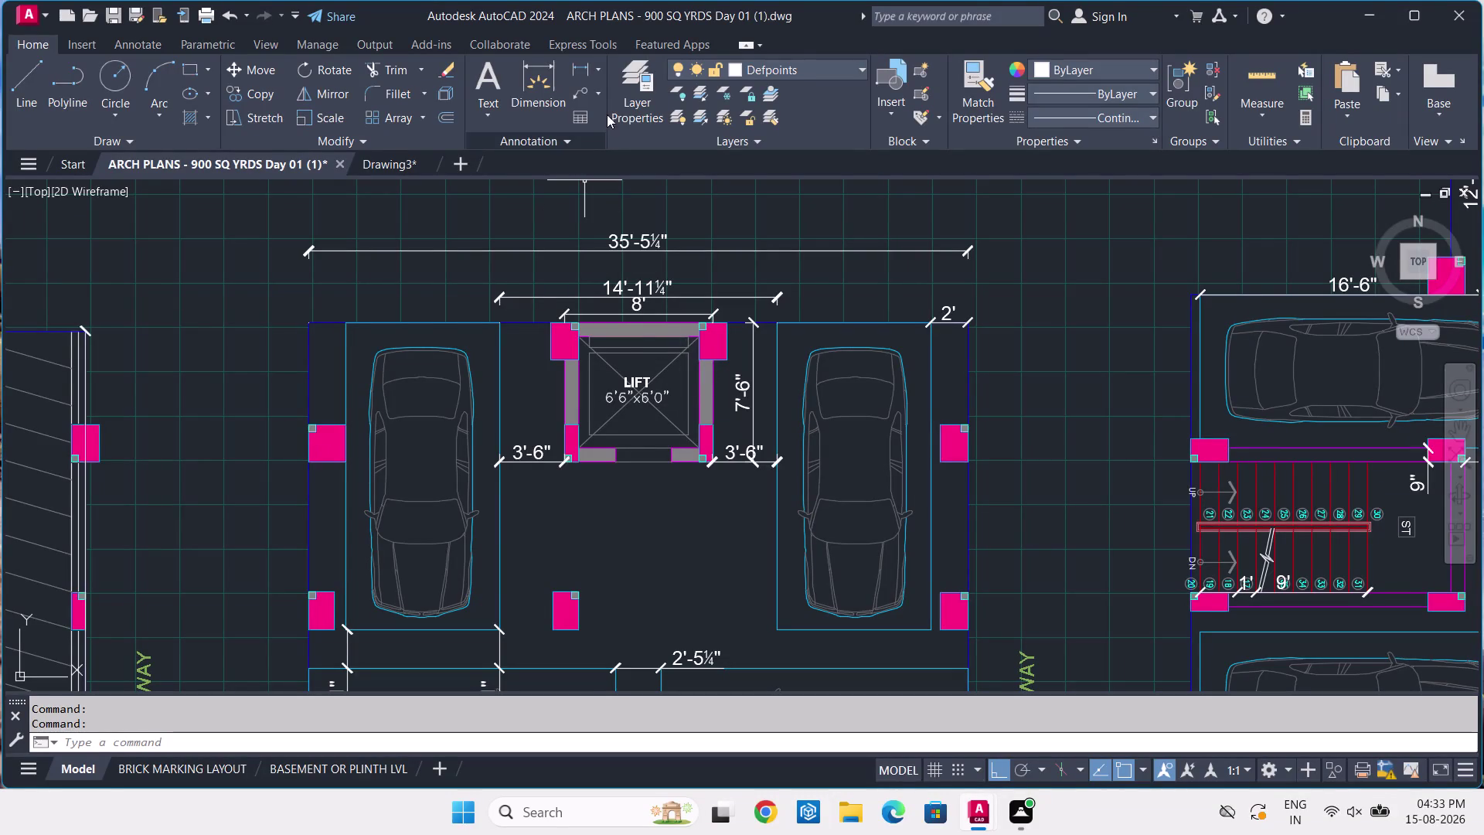
Place a 9-inch dimension below the lift opening gap, then bring up Drawing3.
click(546, 64)
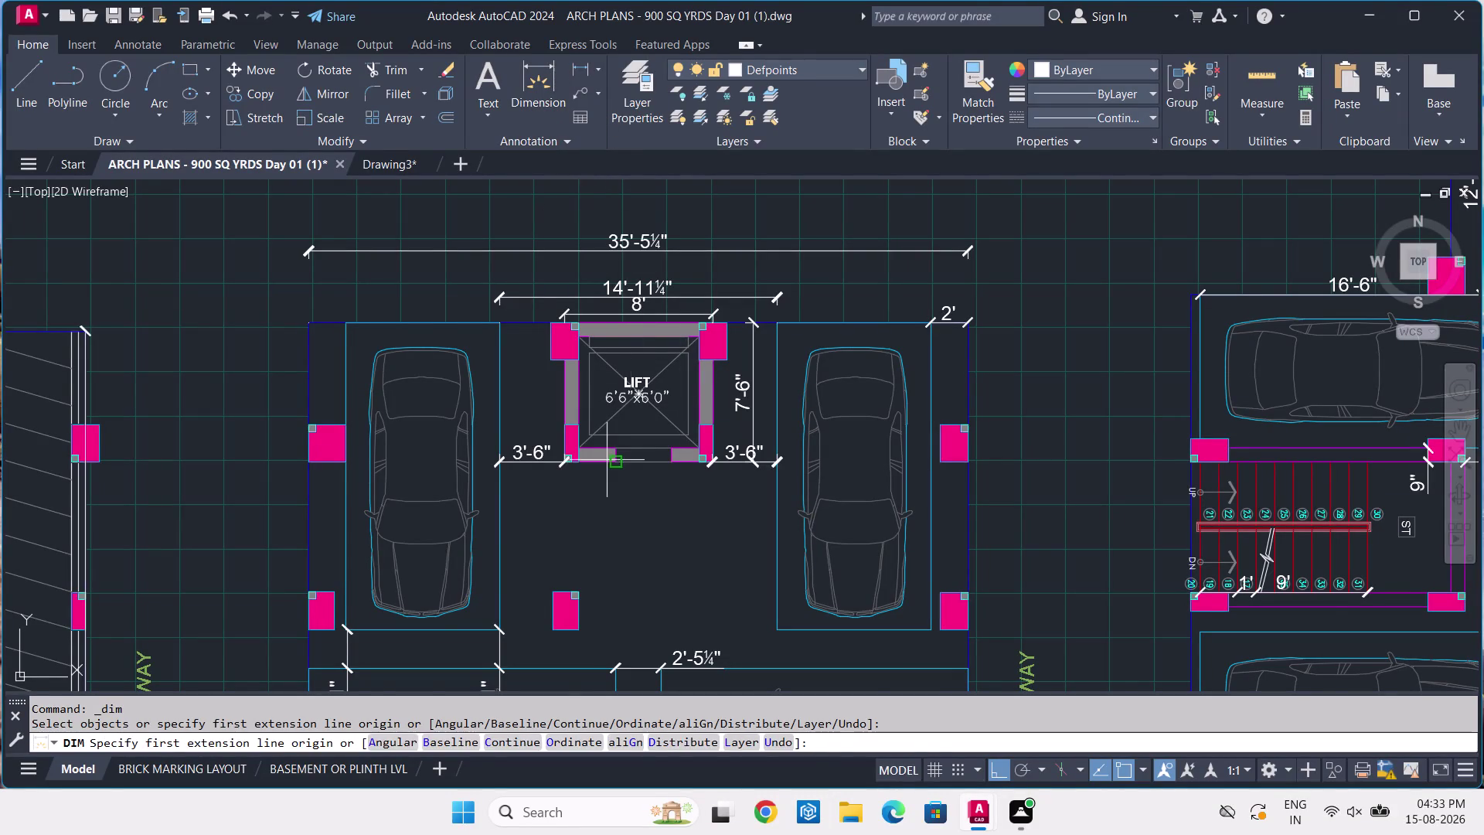
scroll(up, 3)
click(618, 436)
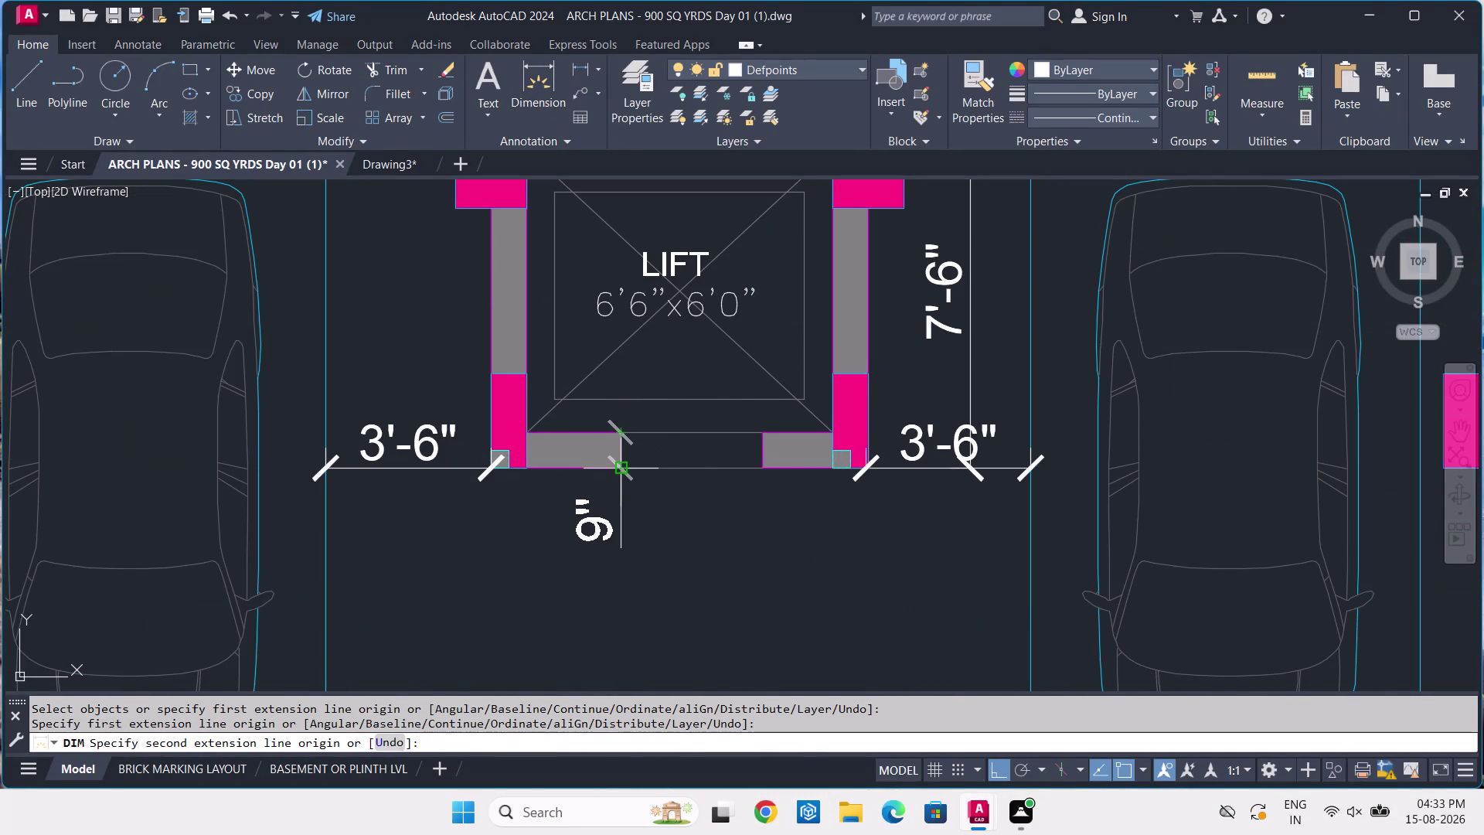
click(624, 473)
click(655, 487)
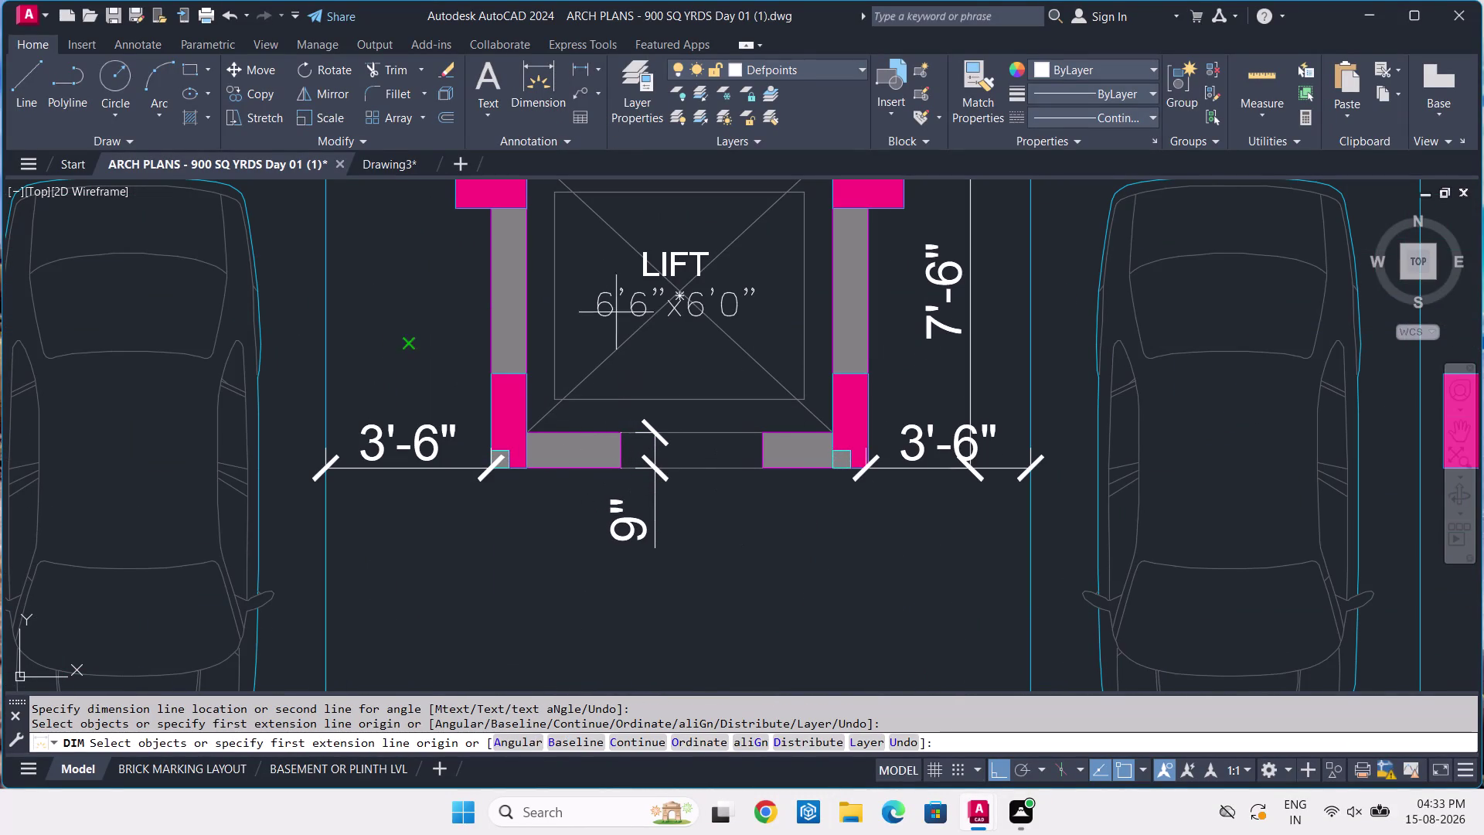
click(362, 169)
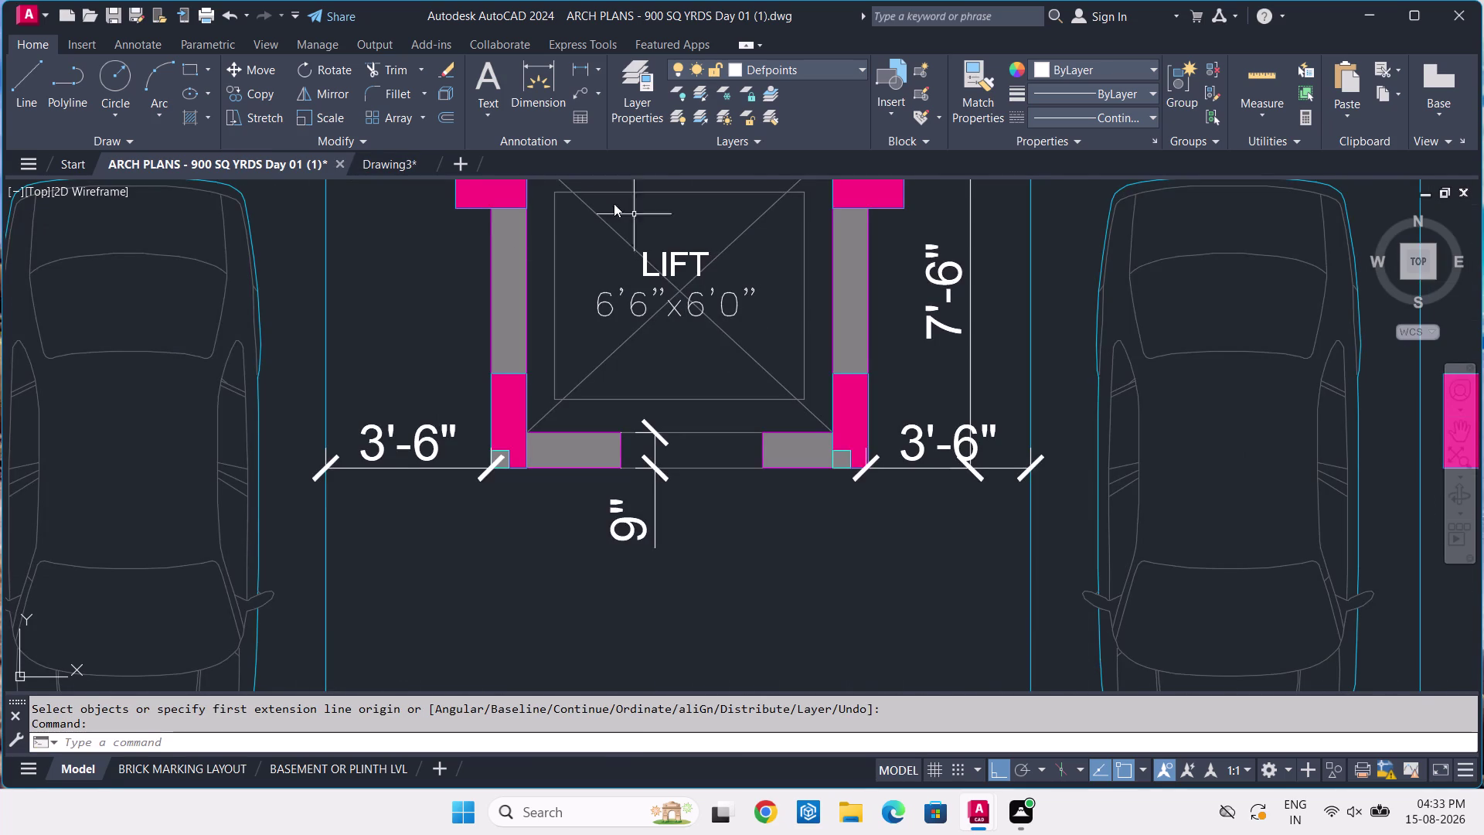
click(388, 169)
scroll(up, 3)
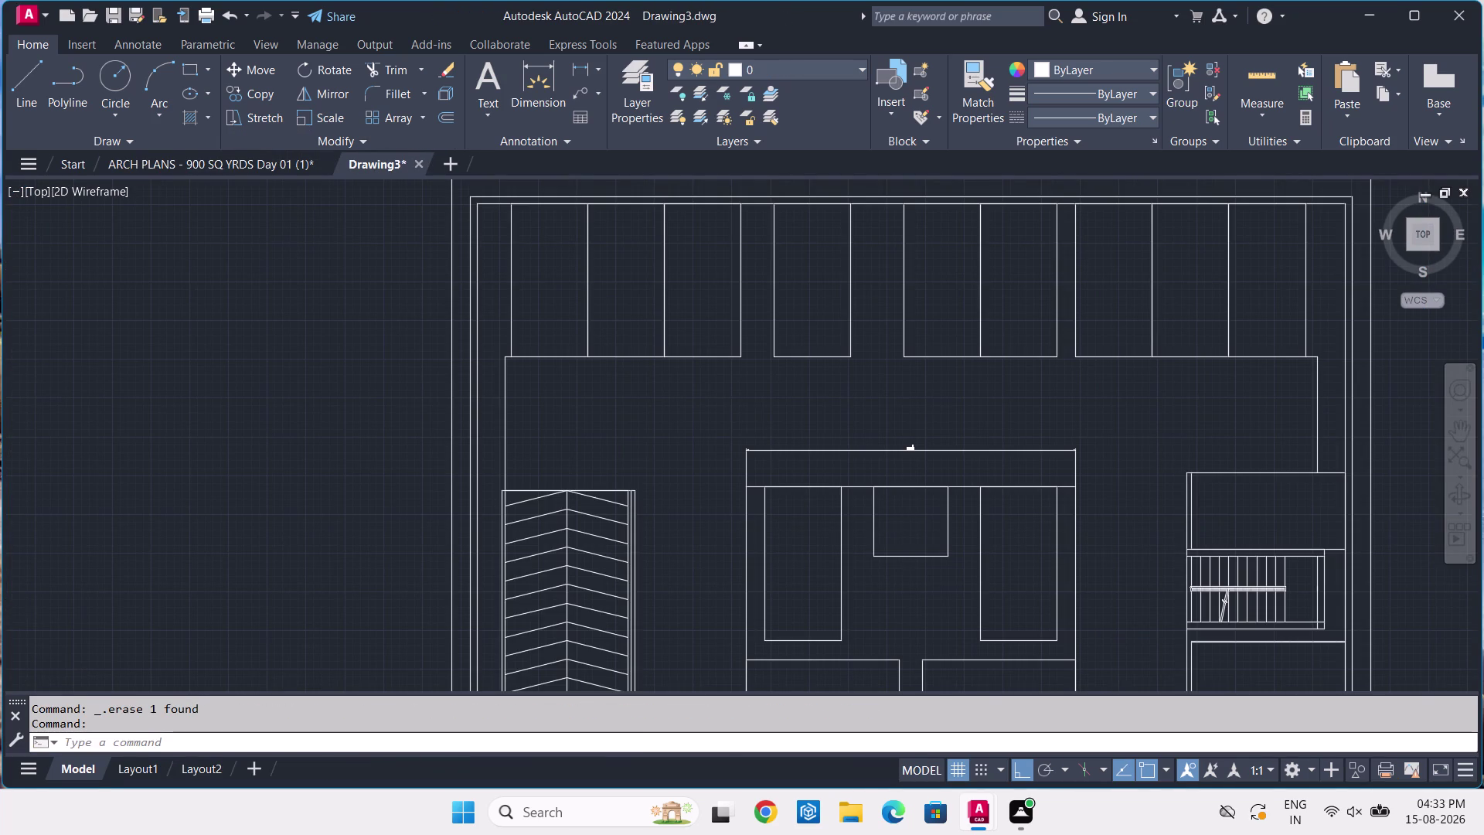
Join the four lift outline lines into a single polyline.
click(909, 524)
click(839, 599)
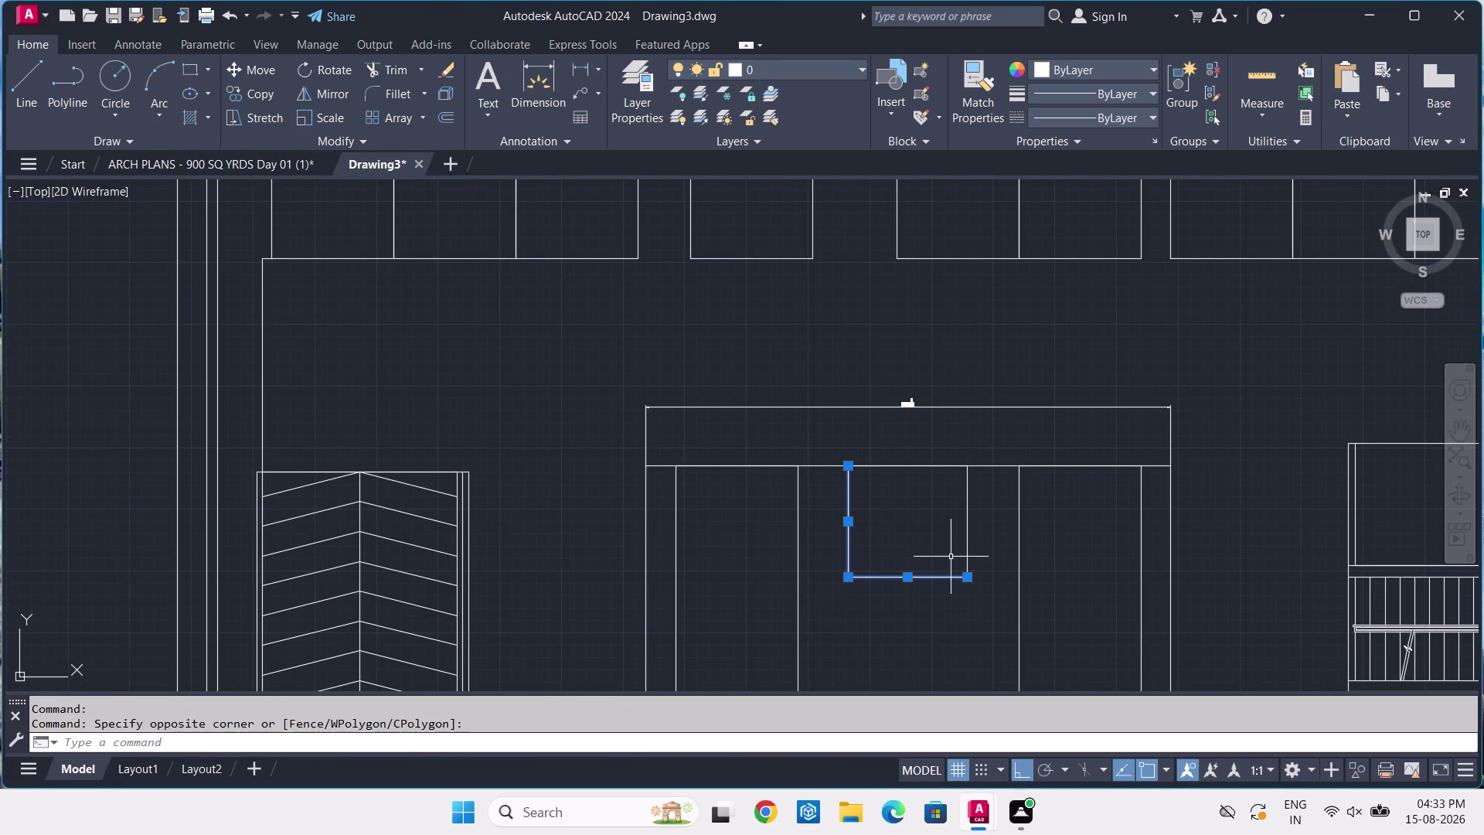
click(980, 534)
click(956, 541)
click(944, 467)
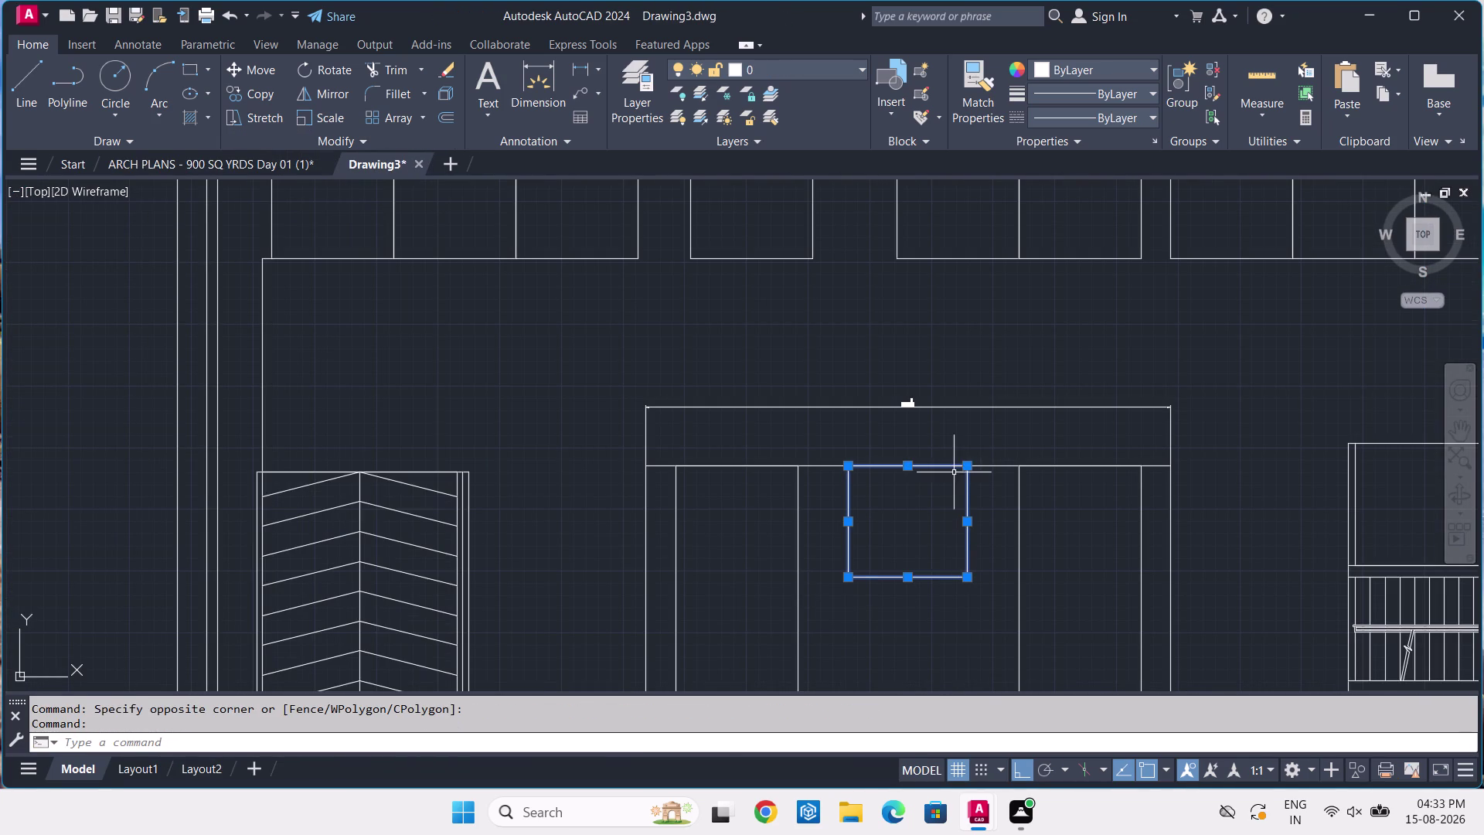
text(J)
key(space)
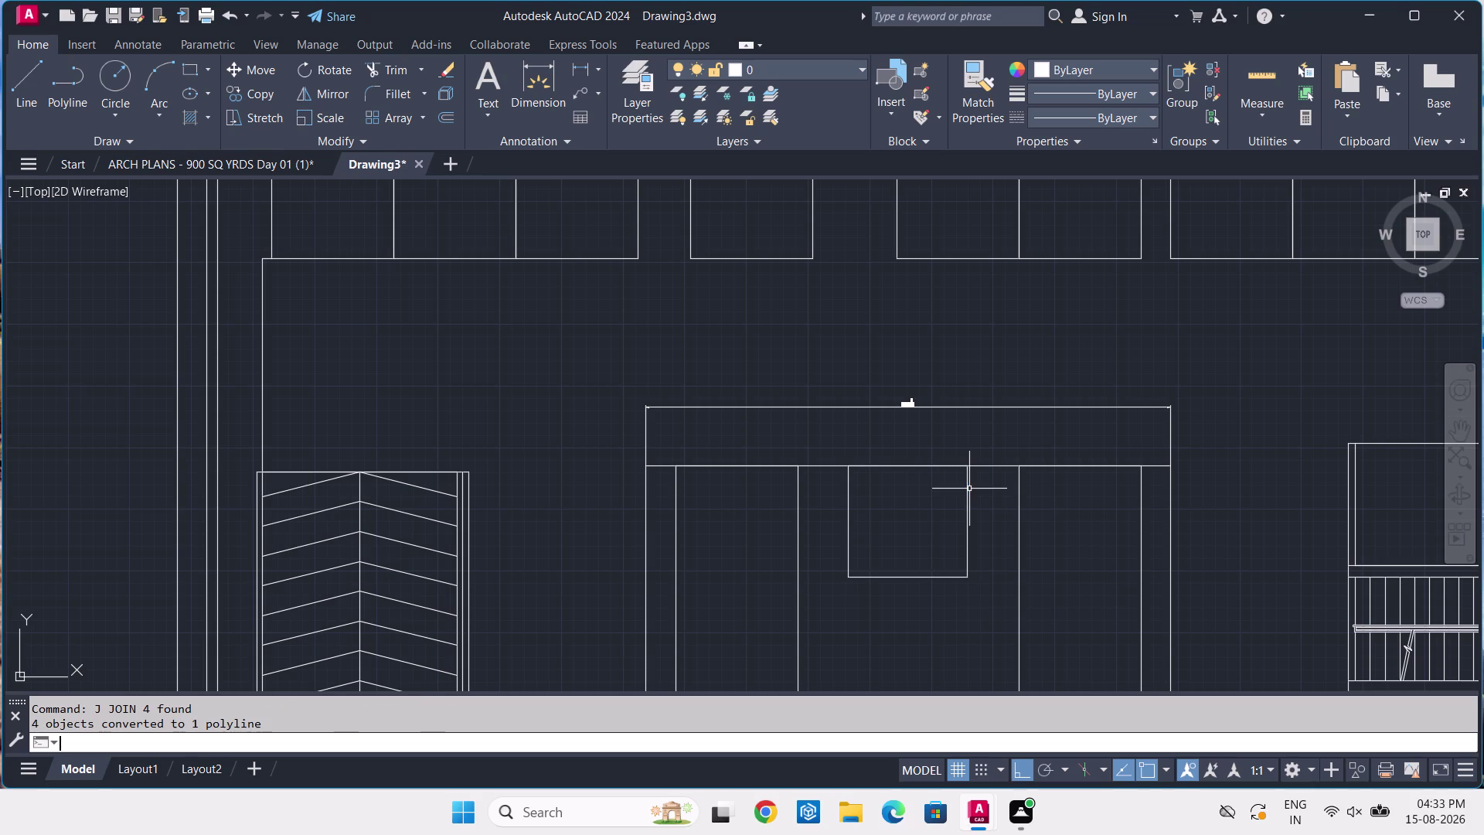
Offset the lift polyline 9 inches inward to form the wall thickness.
click(990, 515)
click(922, 530)
text(O)
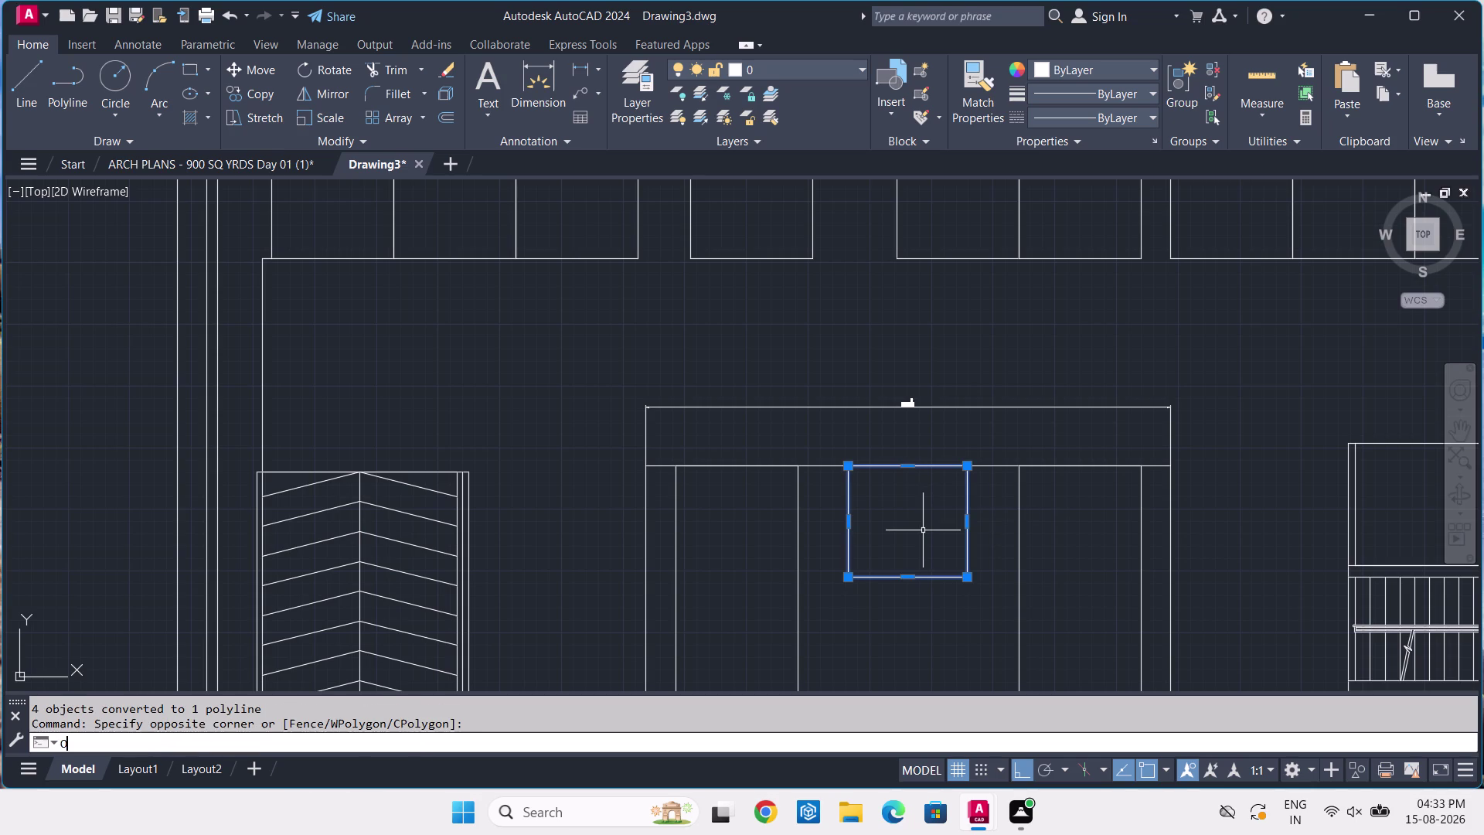
key(space)
key(9)
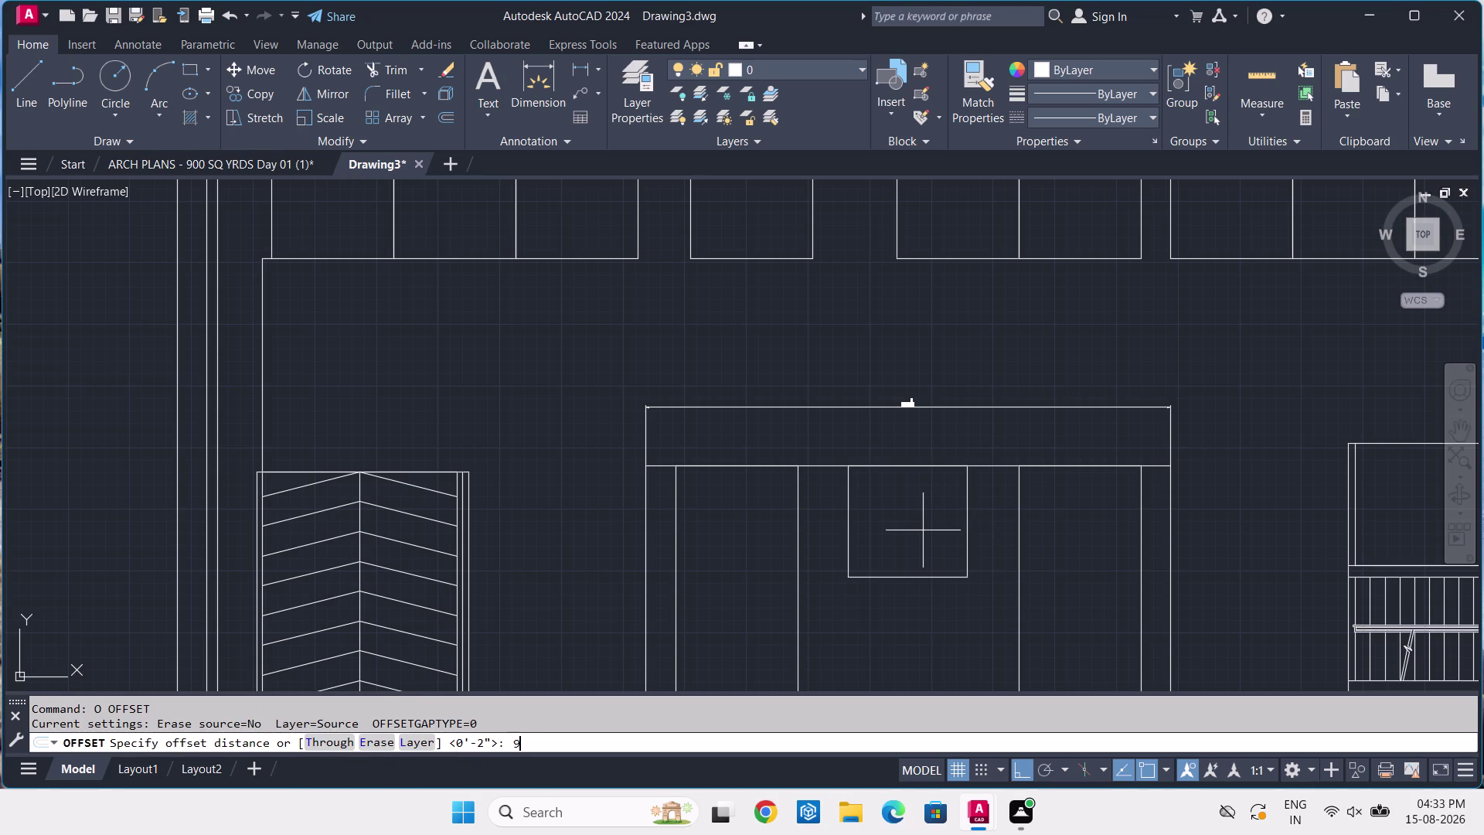
key(Return)
click(922, 531)
key(Return)
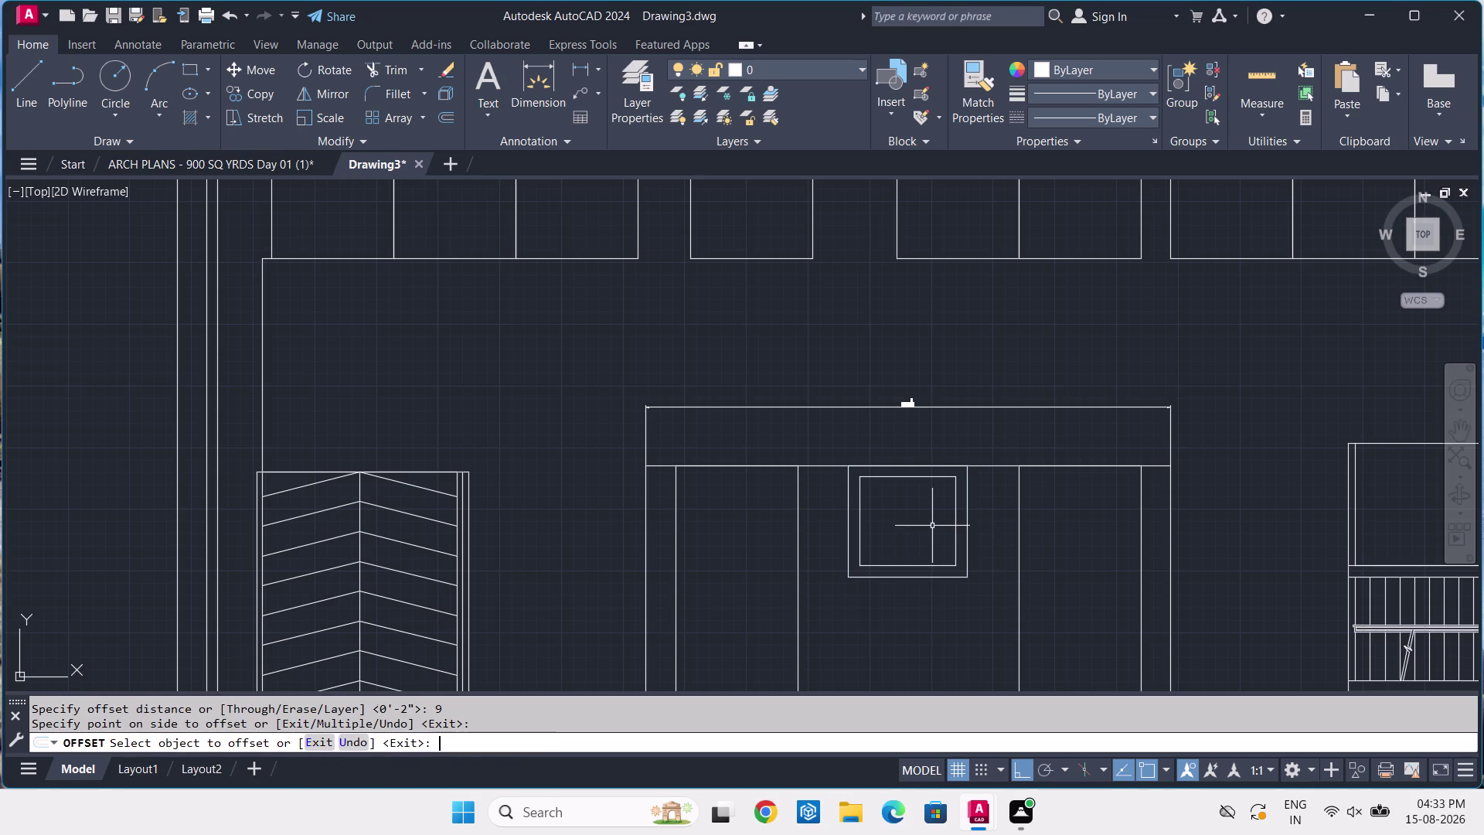
Check the ARCH PLANS drawing for reference and return to Drawing3.
click(289, 162)
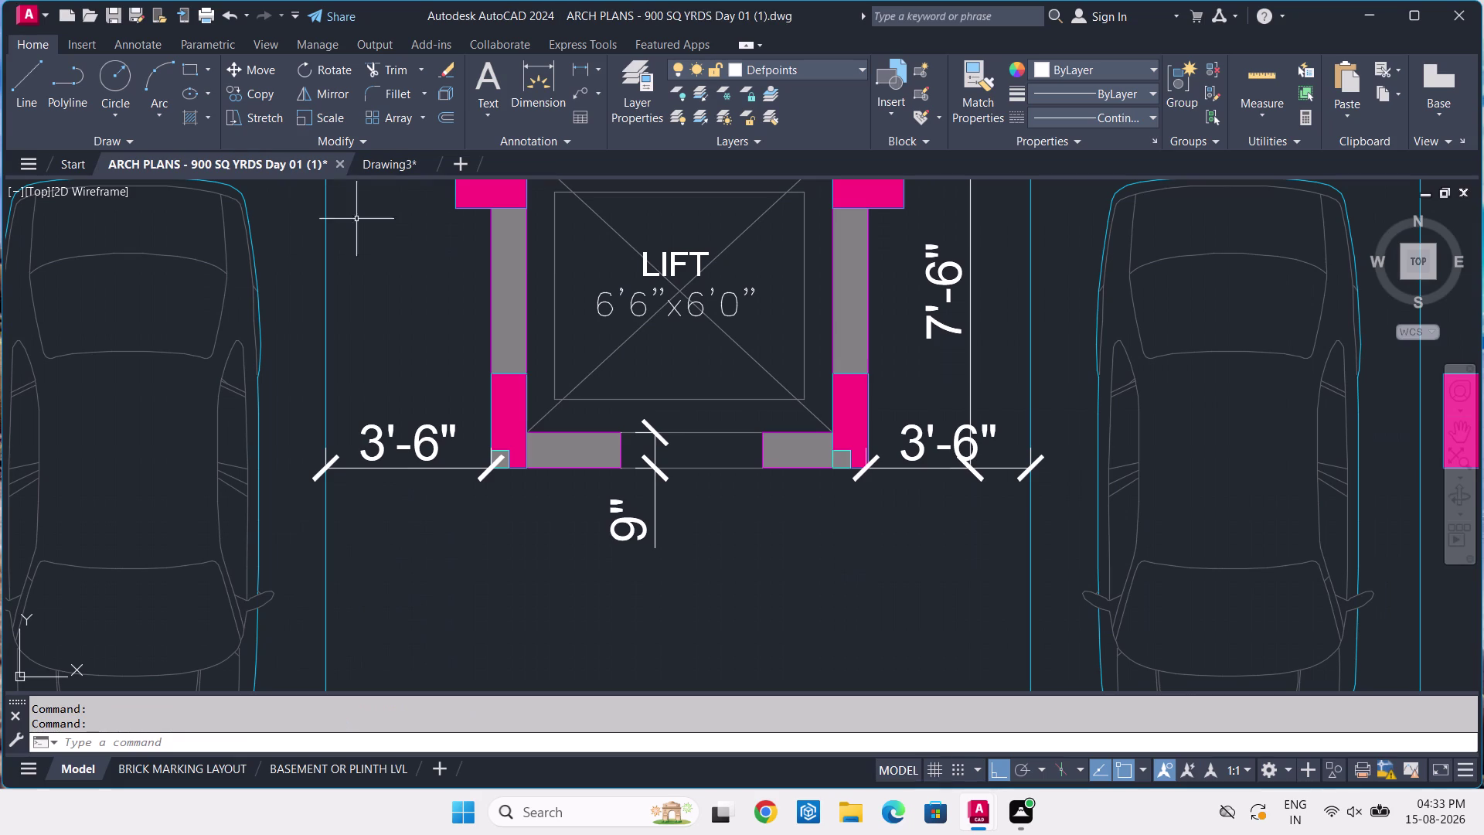
scroll(down, 3)
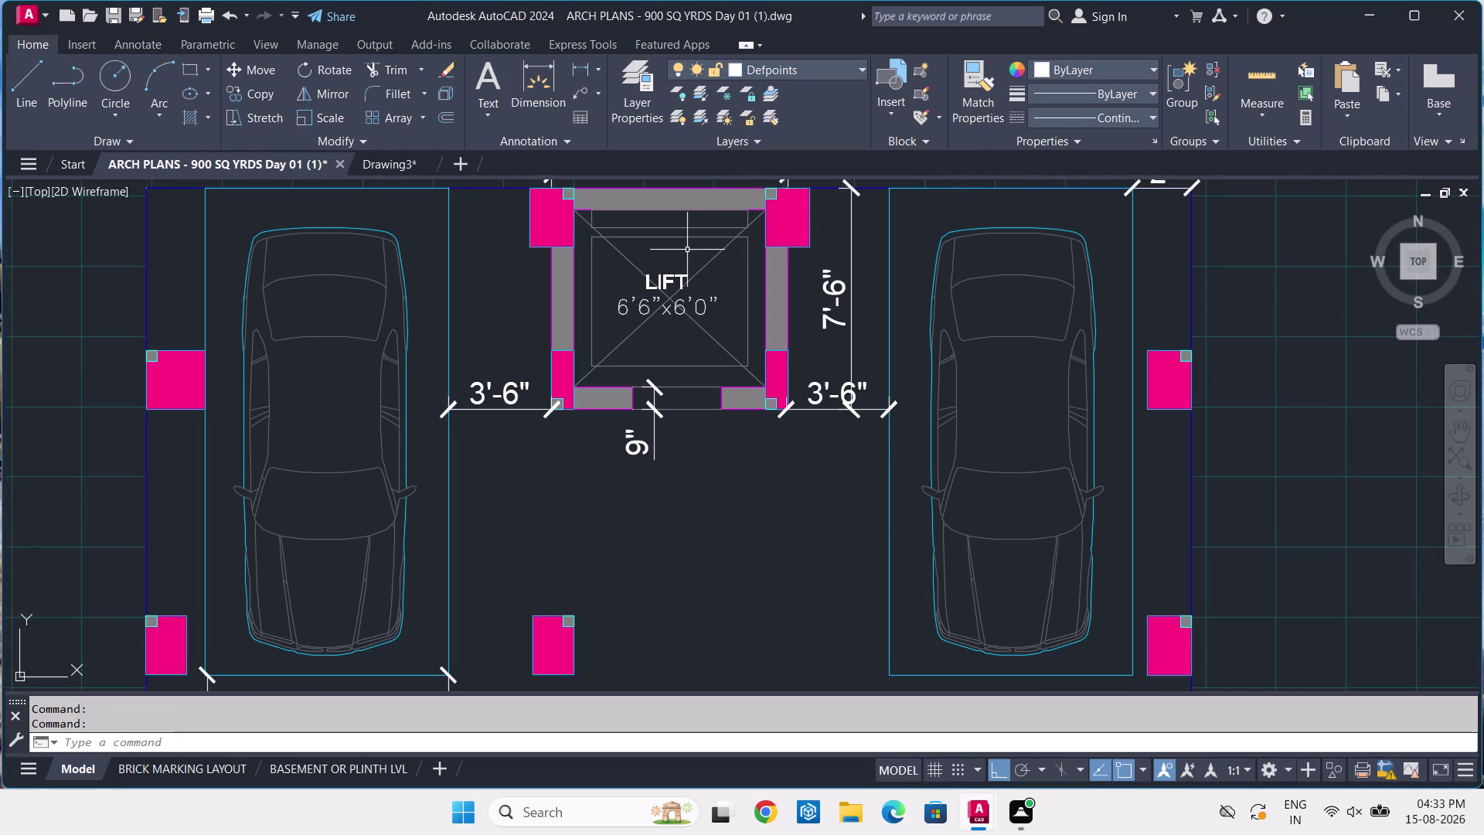
click(394, 159)
text(L)
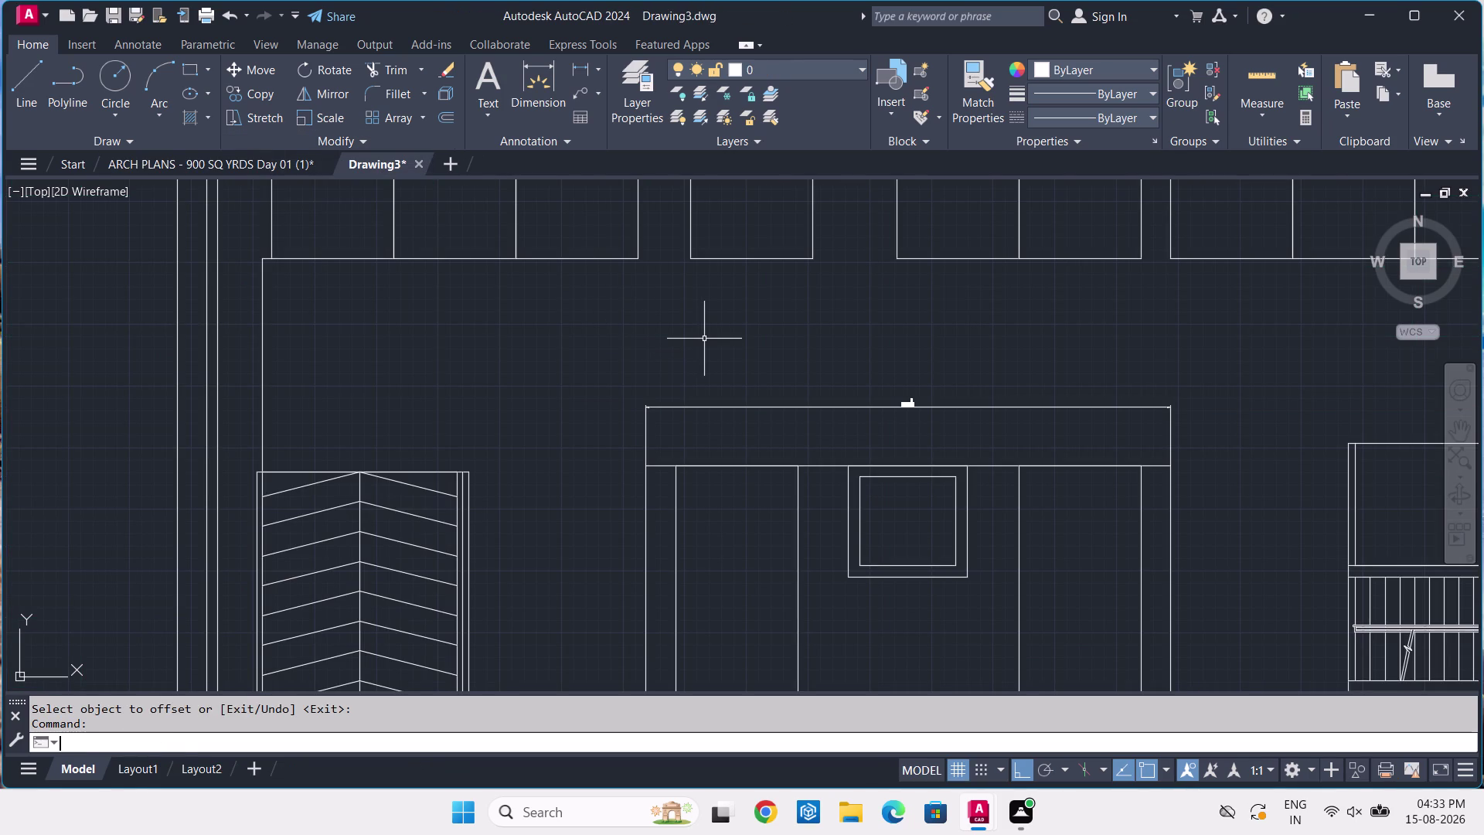
Draw two crossing corner-to-corner diagonals in the inner lift square, then return to ARCH PLANS.
key(space)
scroll(up, 3)
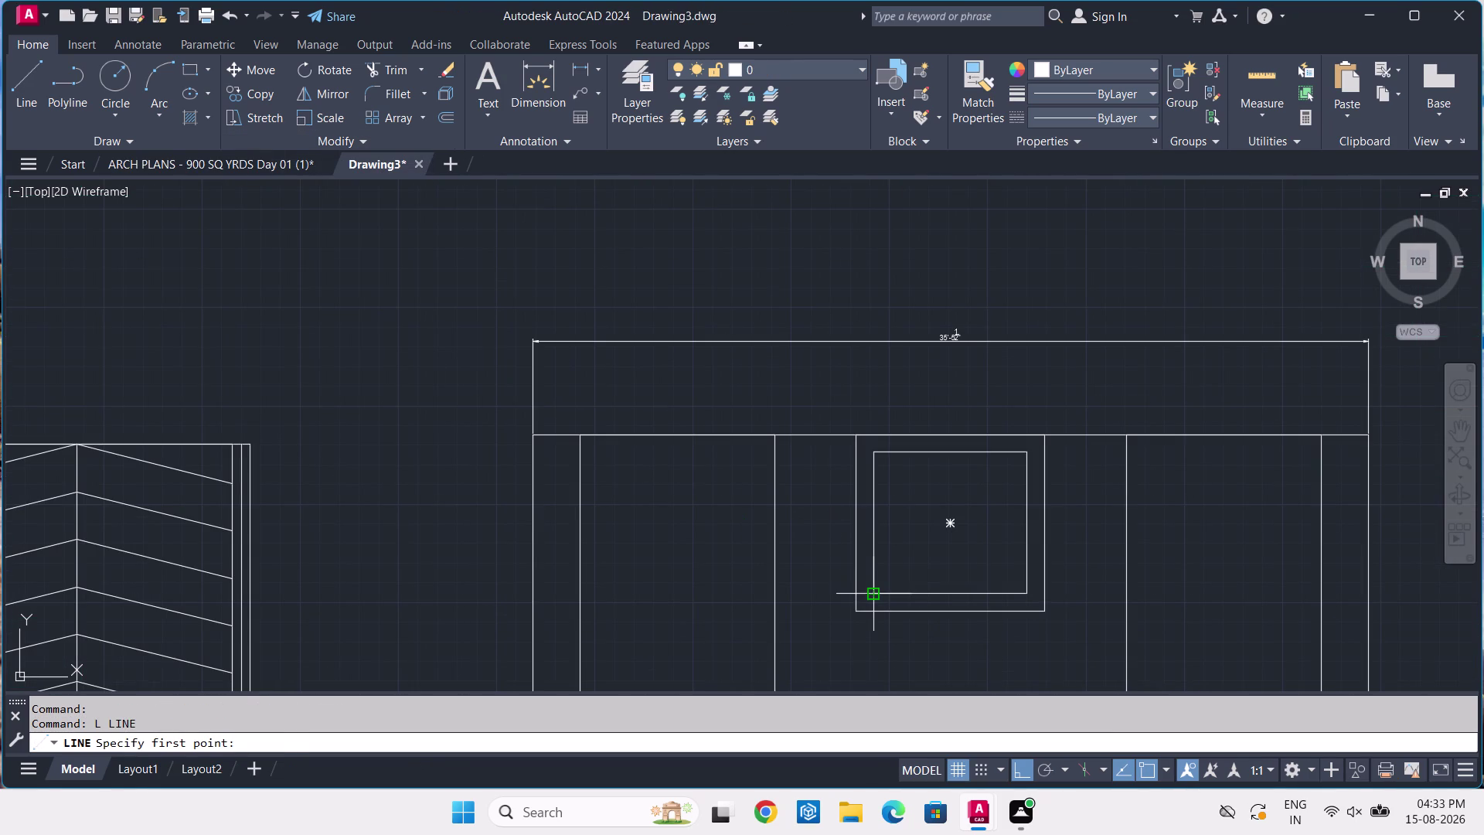
click(873, 594)
click(1026, 453)
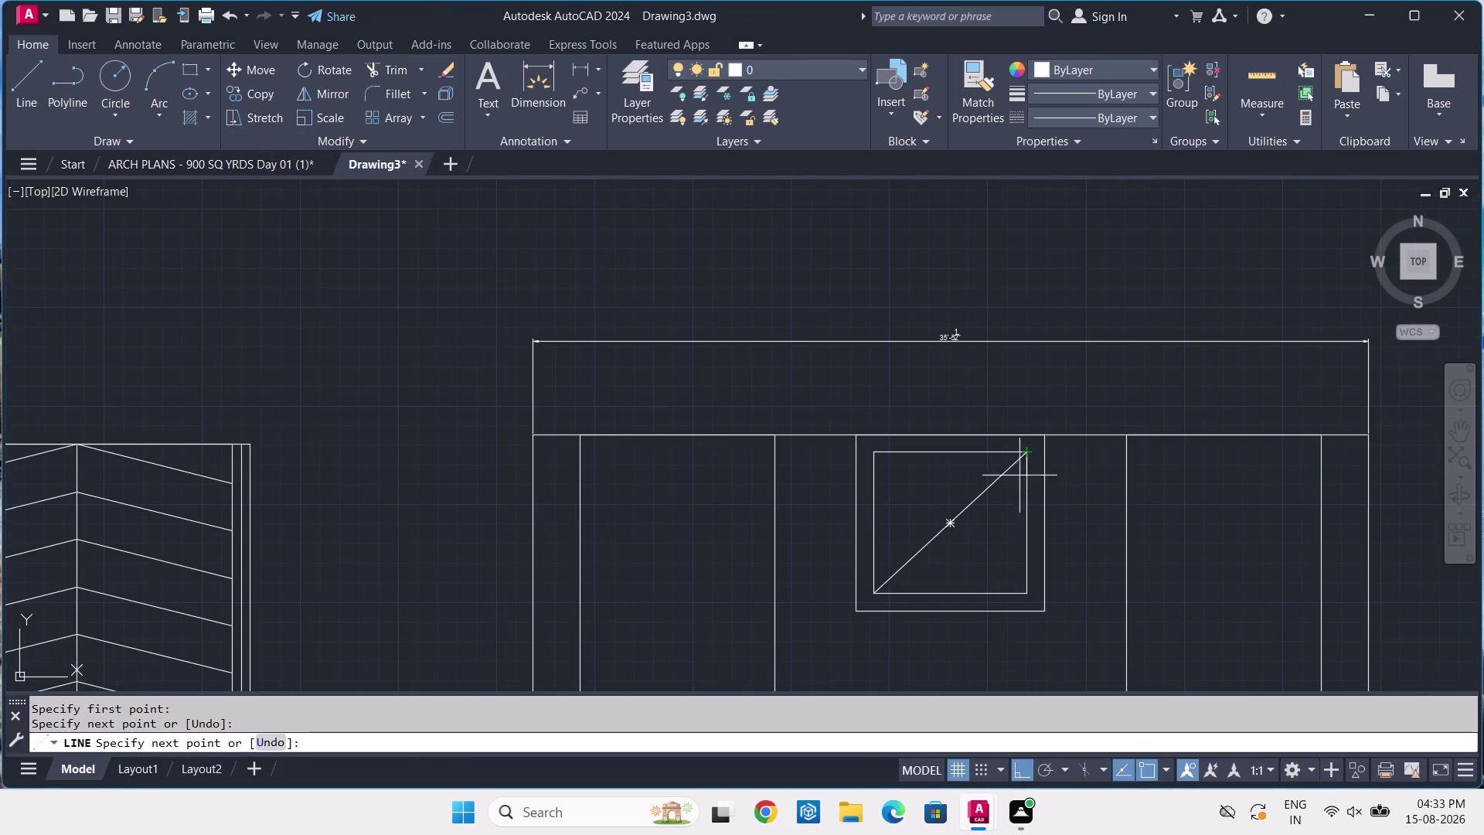
key(space)
key(space)
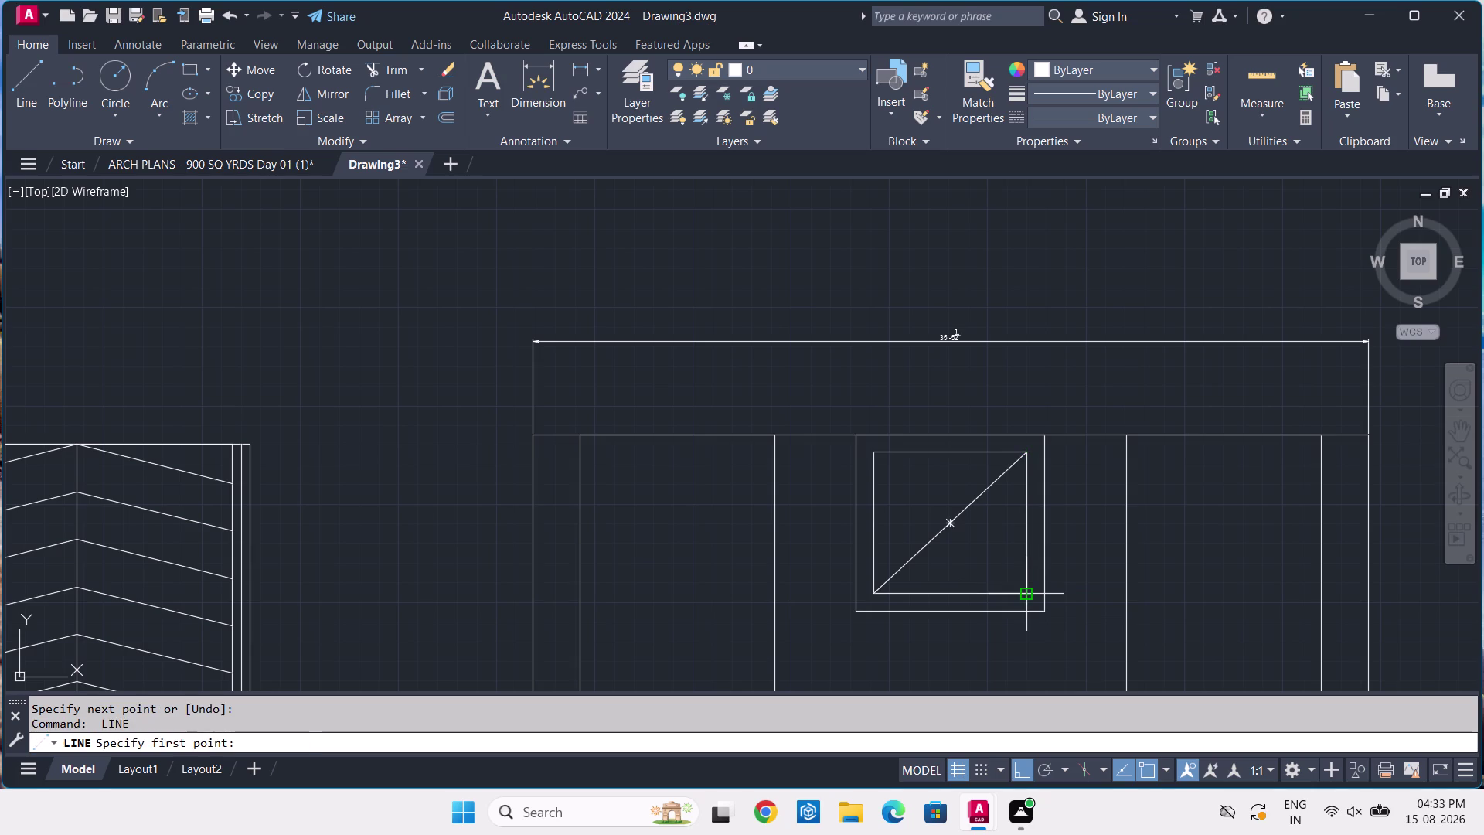
click(1021, 595)
click(878, 451)
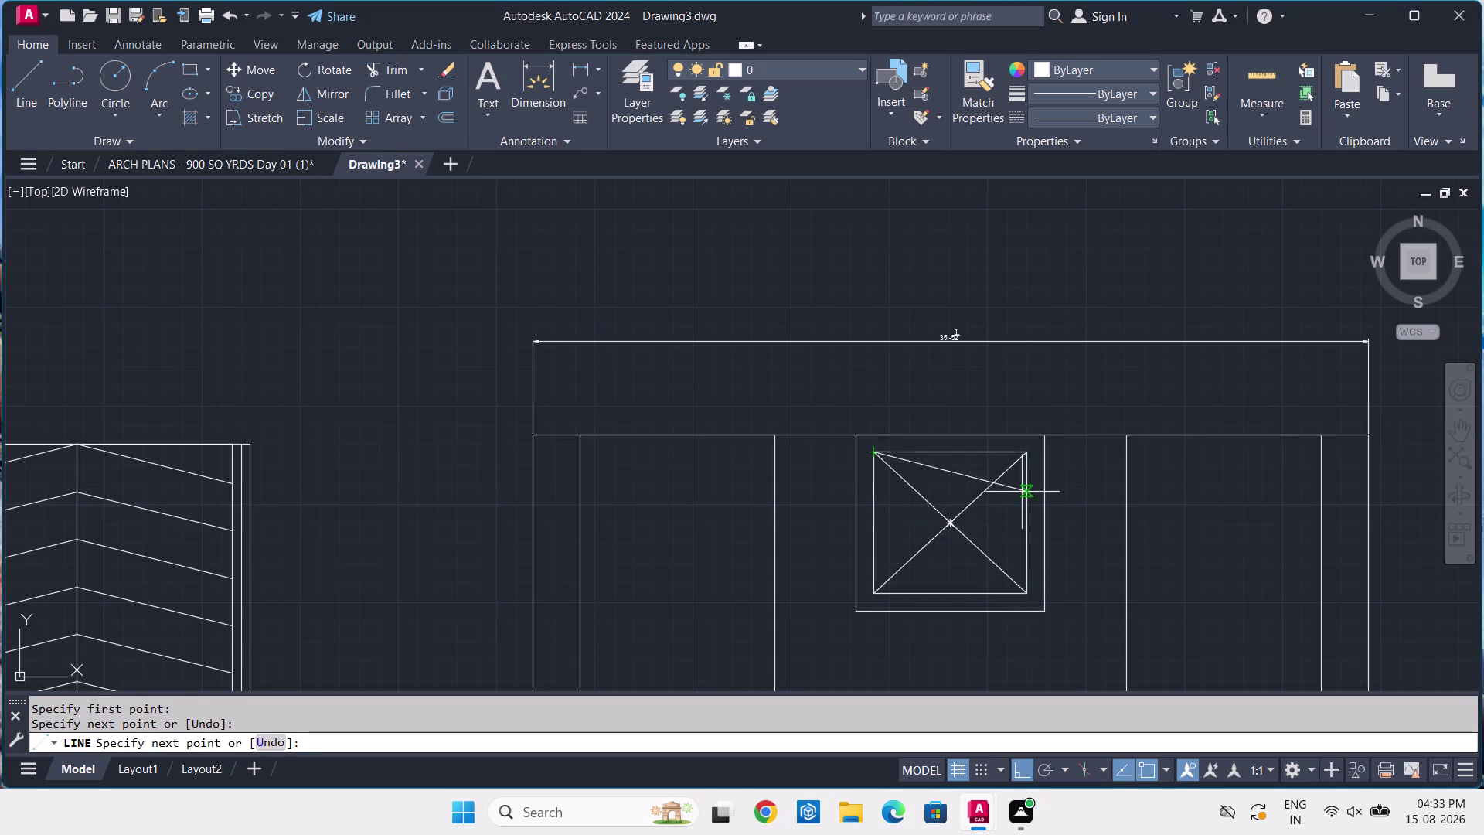
key(space)
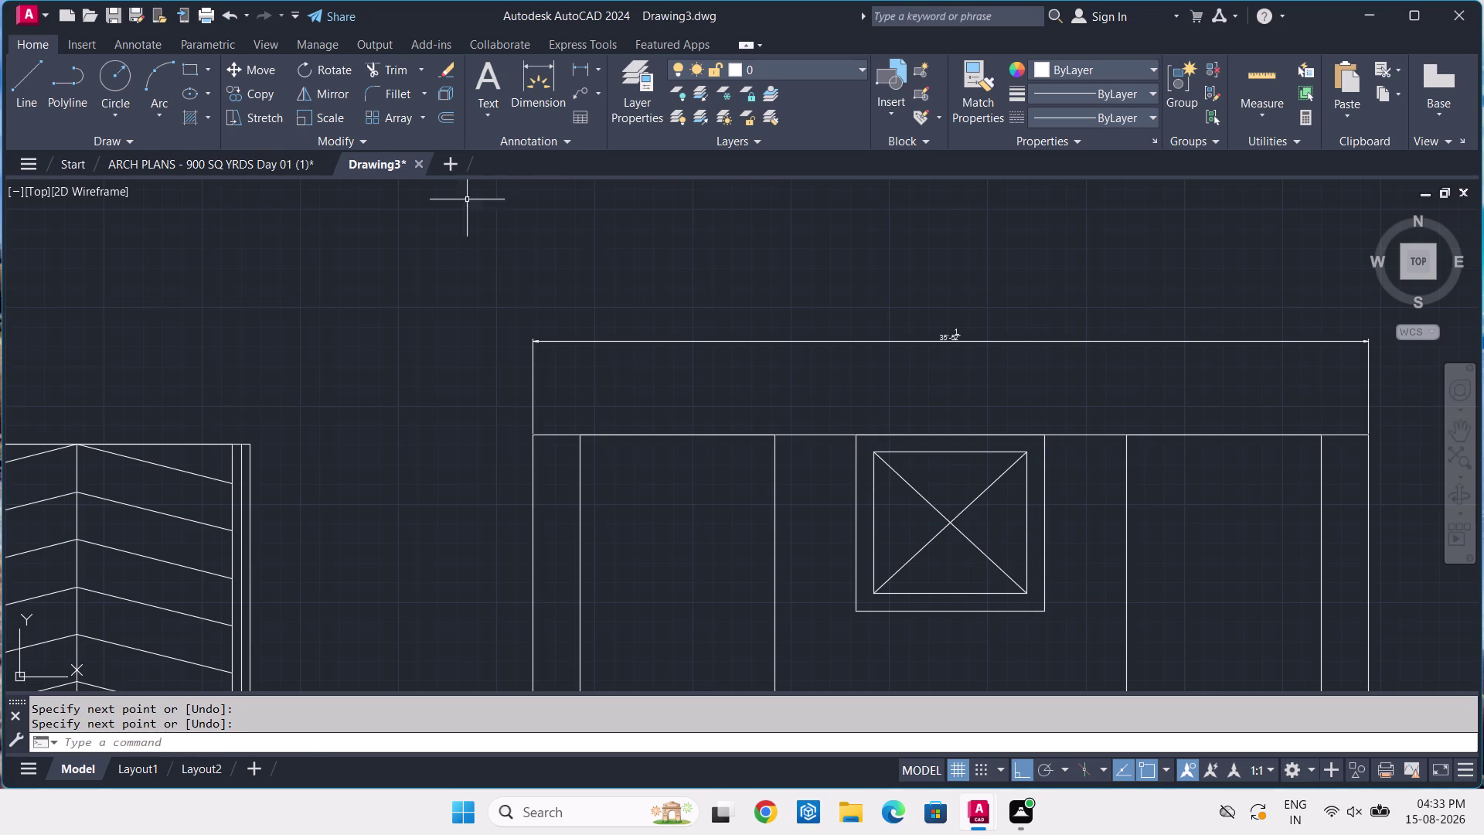
click(221, 157)
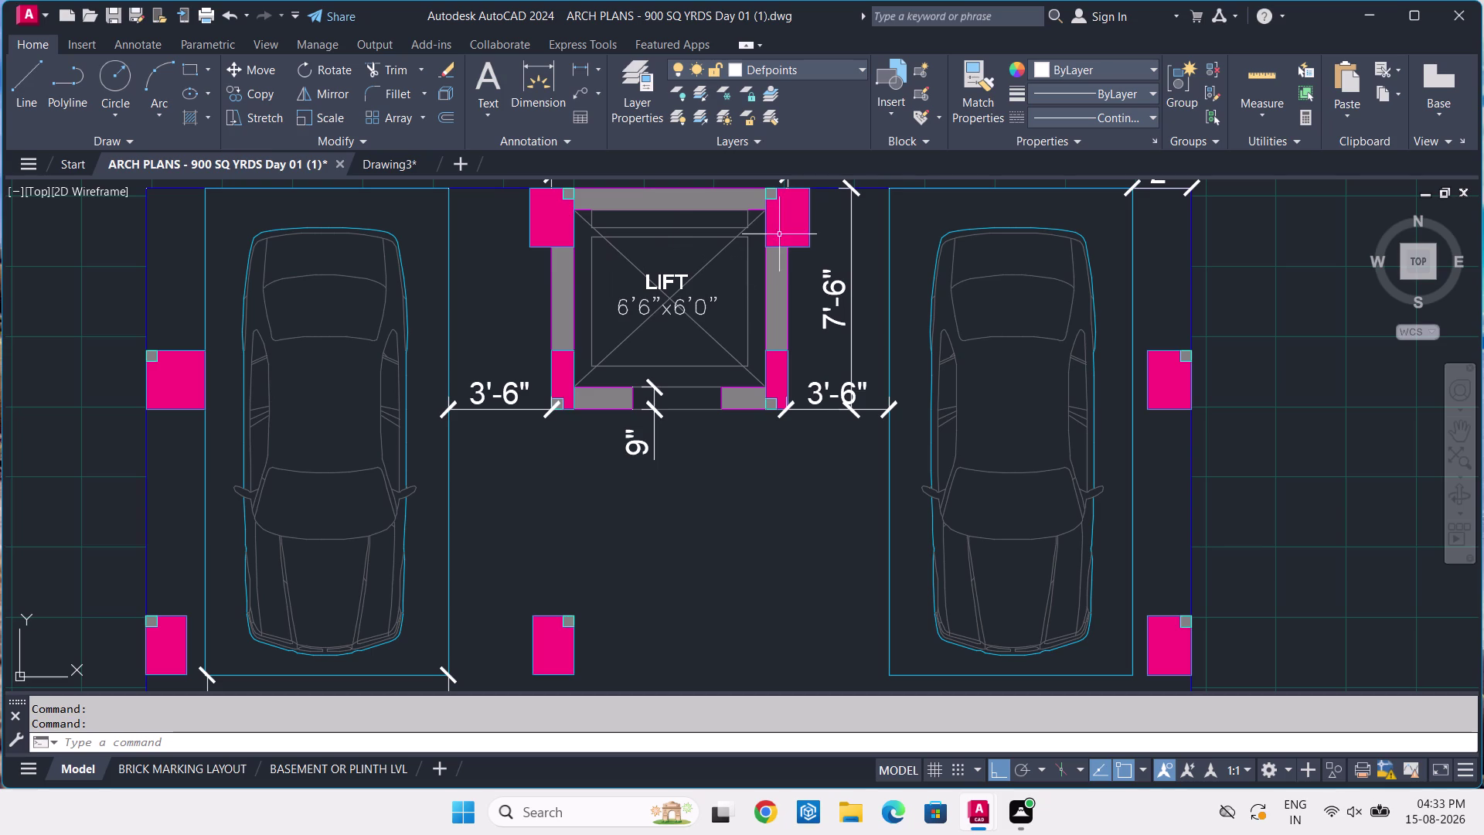
Dimension the 7¼-inch gap at the top of the lift shaft.
scroll(up, 3)
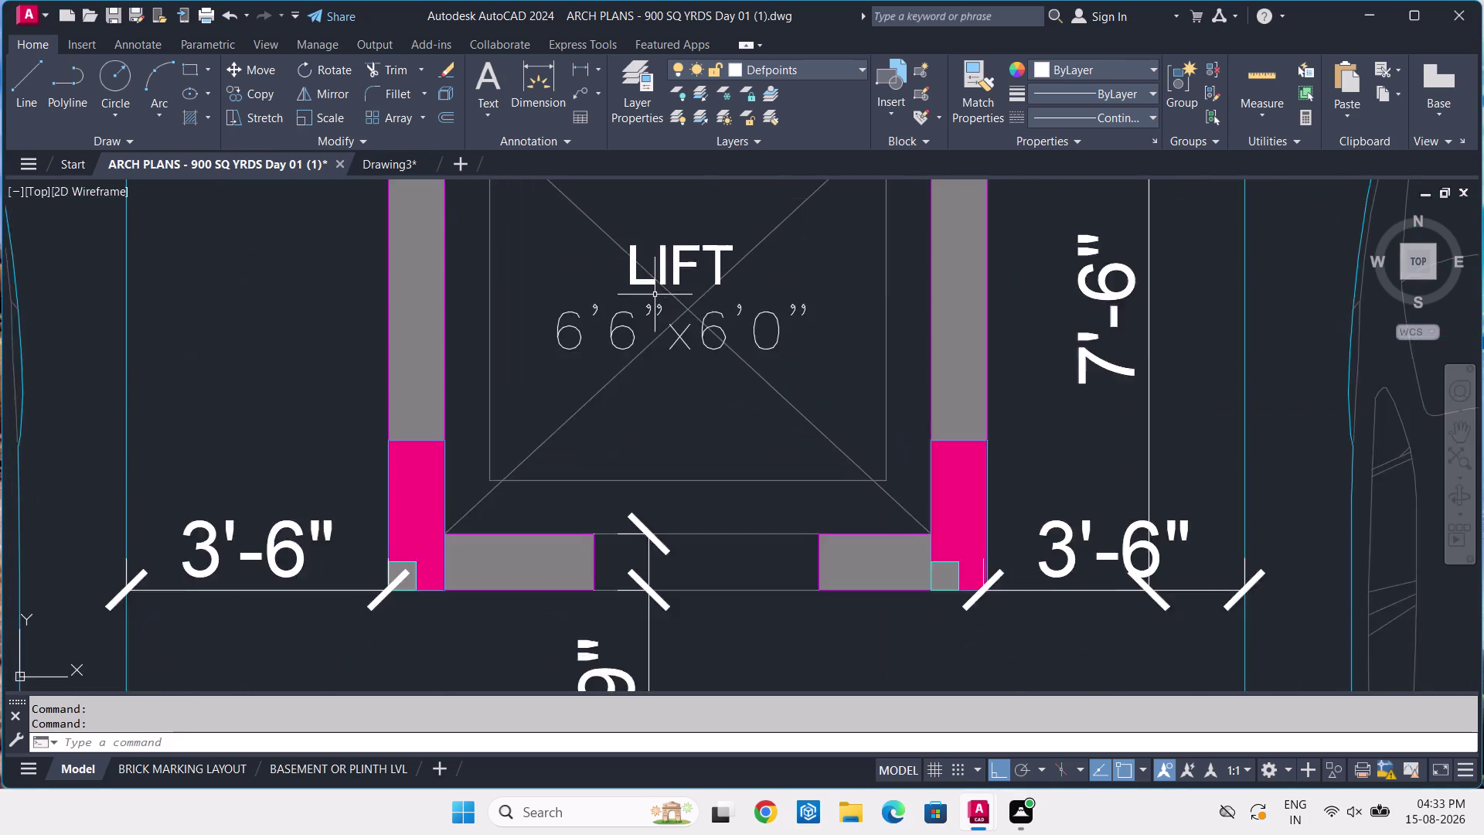
middle_drag(687, 327, 674, 581)
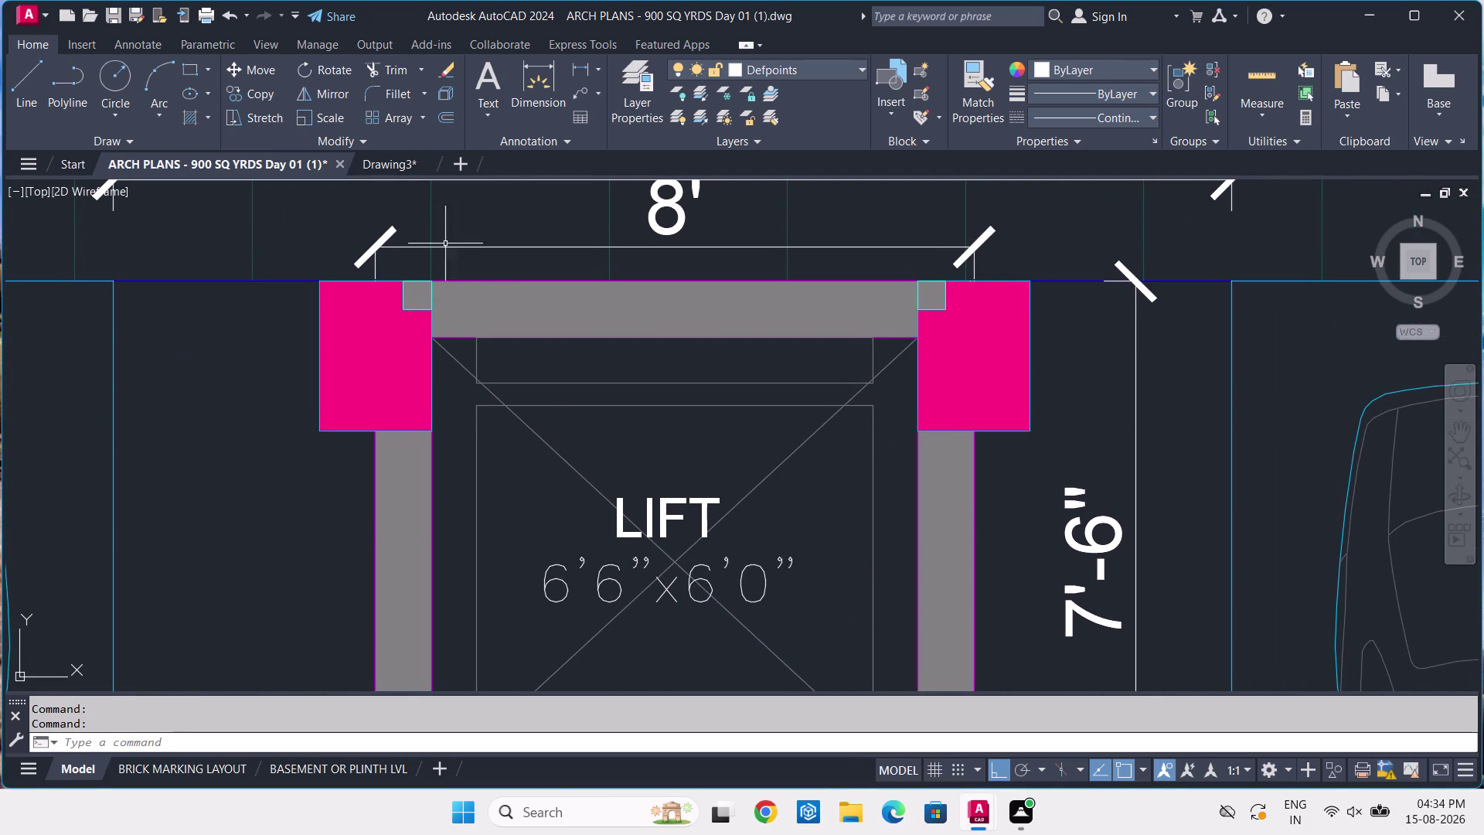
click(581, 59)
click(480, 333)
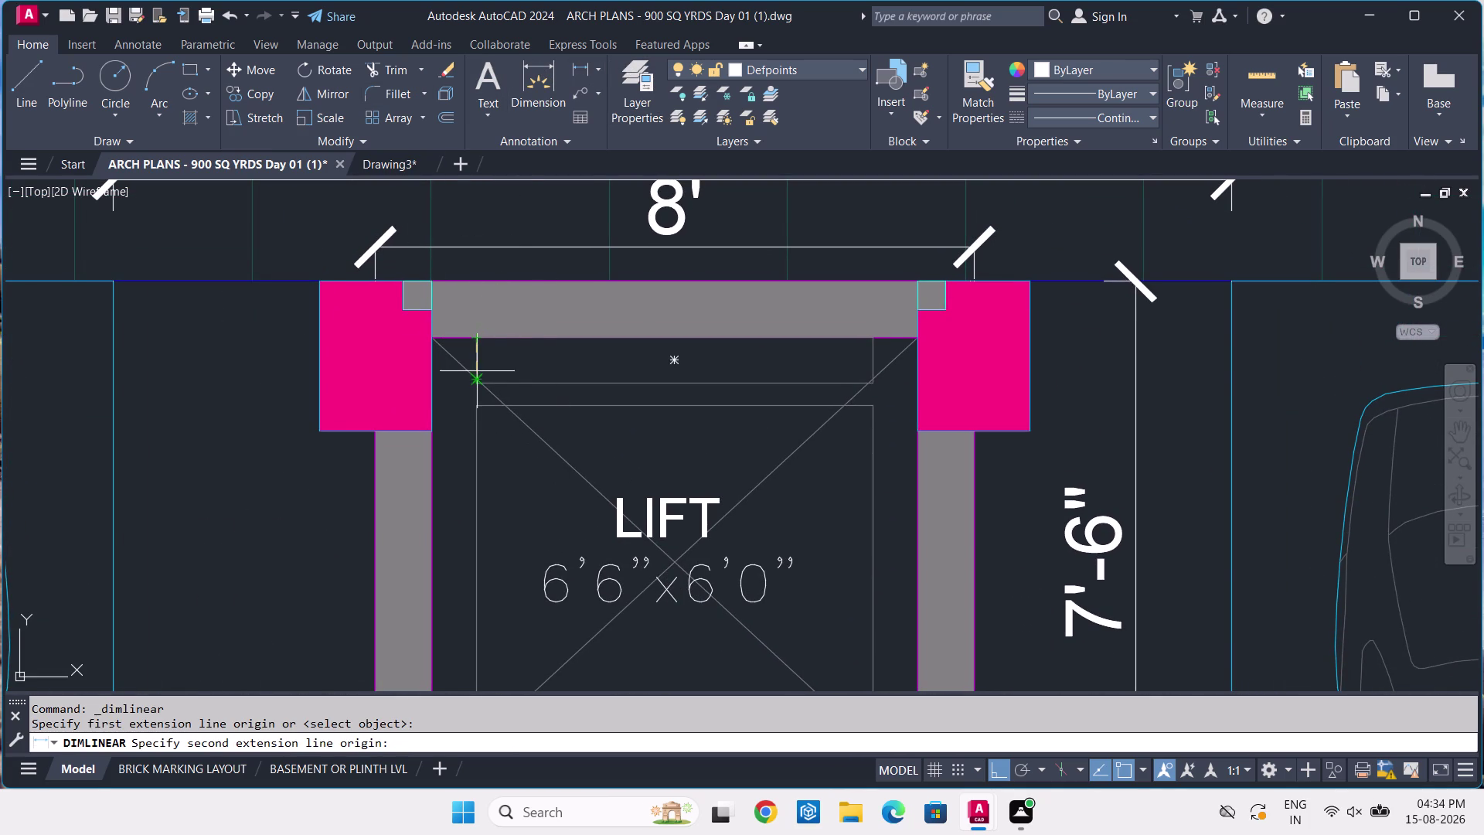
scroll(up, 3)
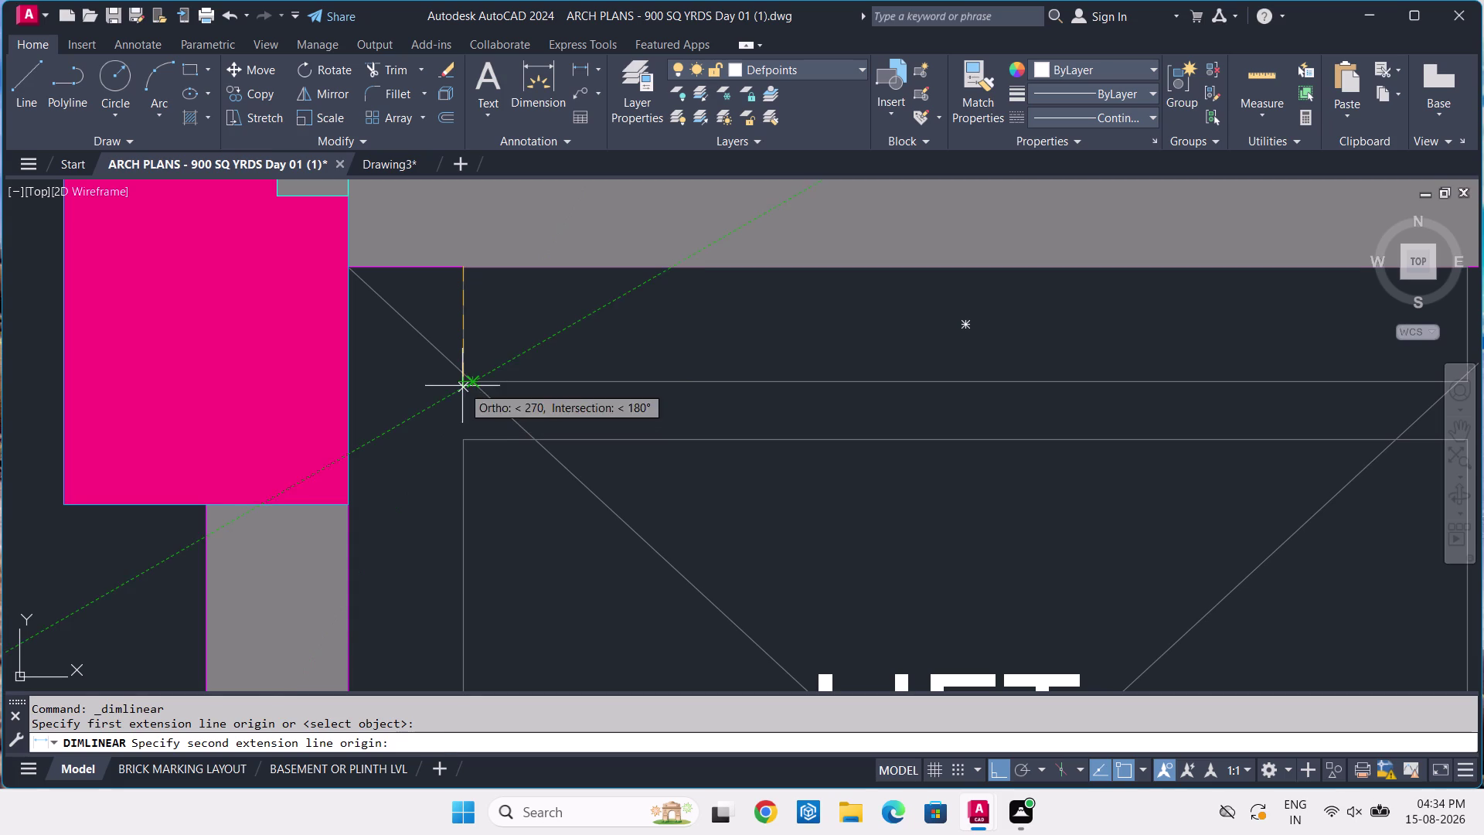
click(462, 385)
click(647, 375)
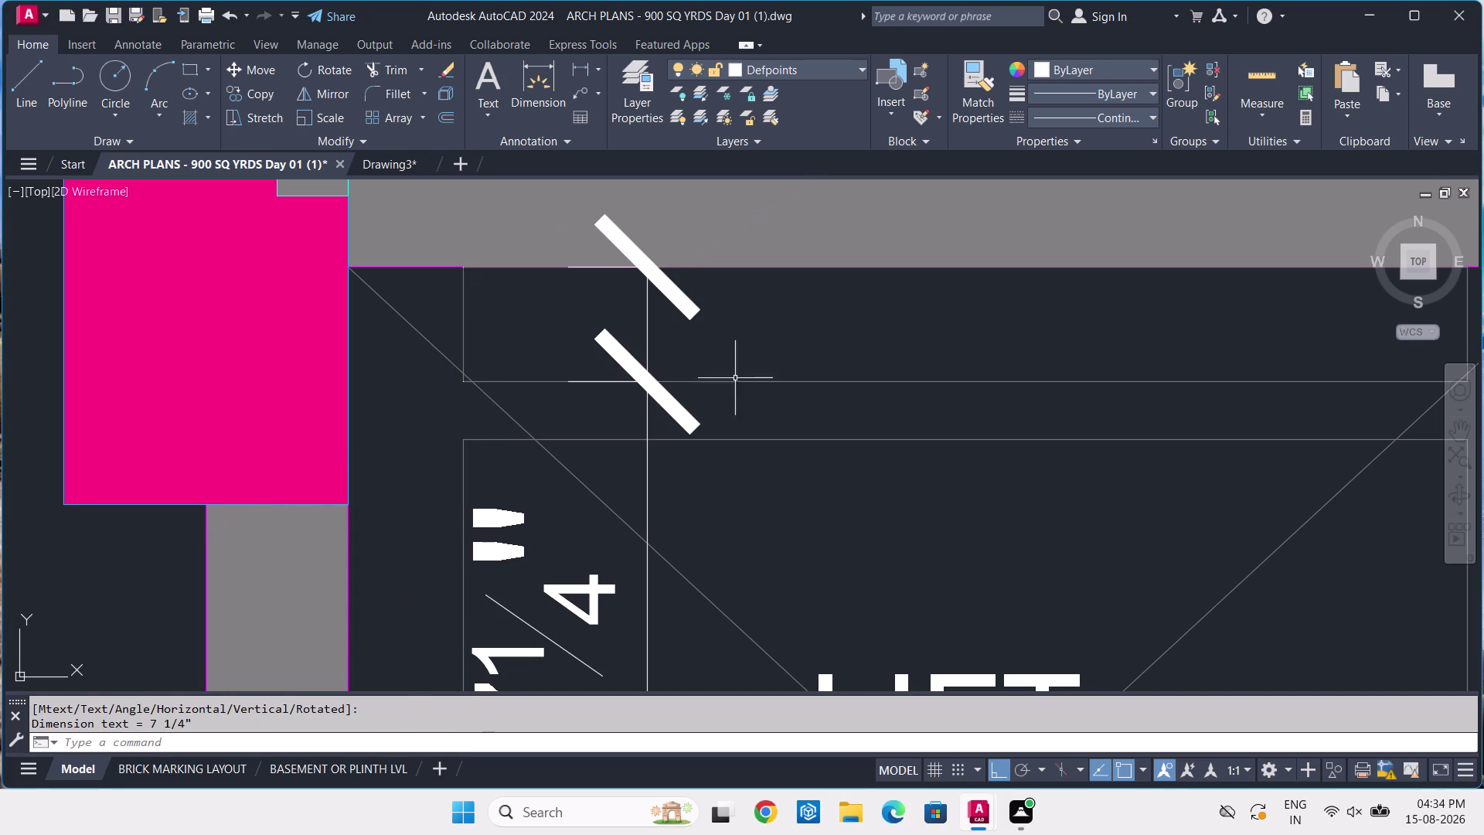
scroll(down, 3)
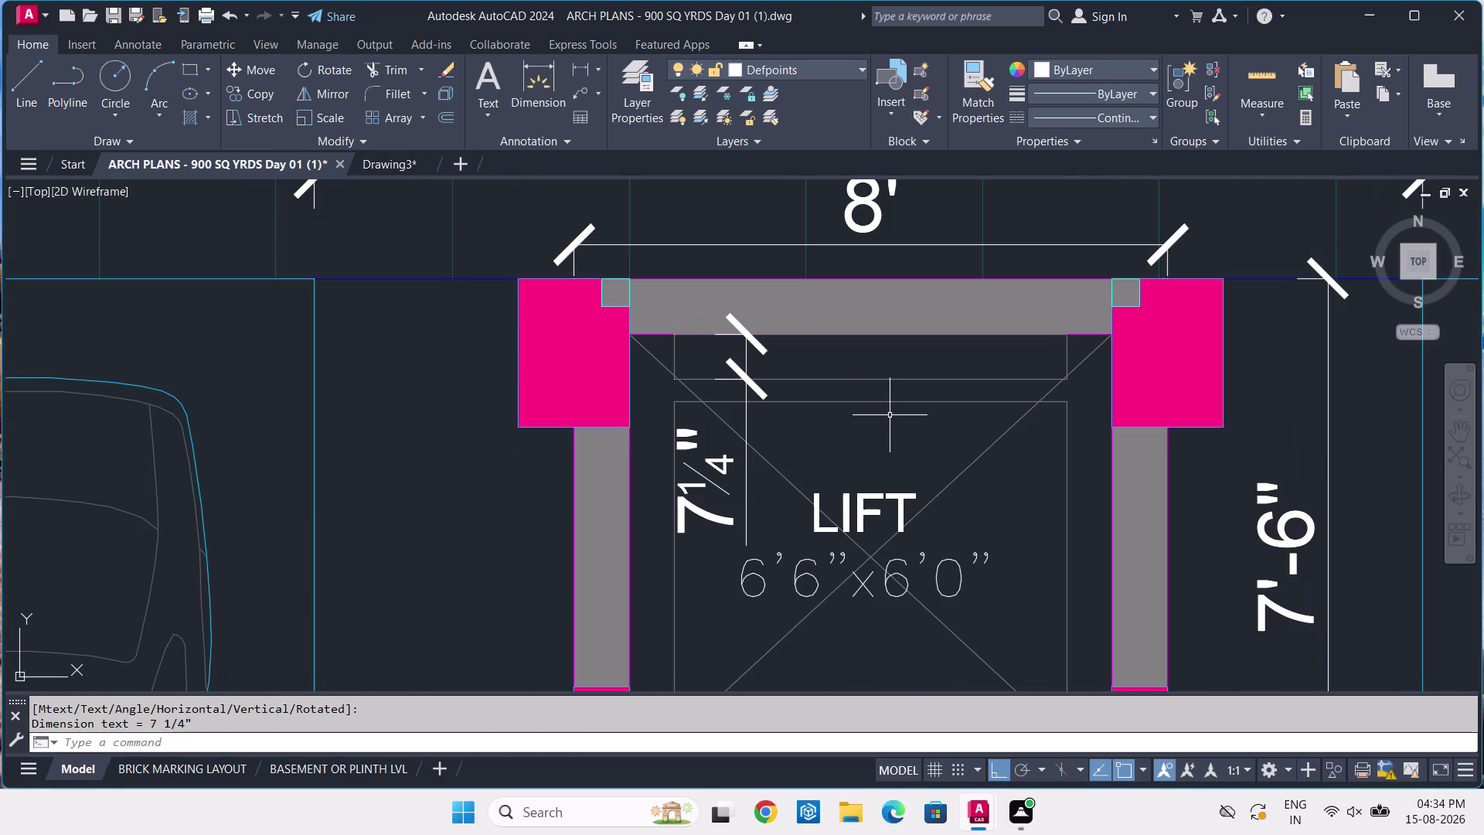
Attempt a second linear dimension across the lift interior, then cancel it.
key(space)
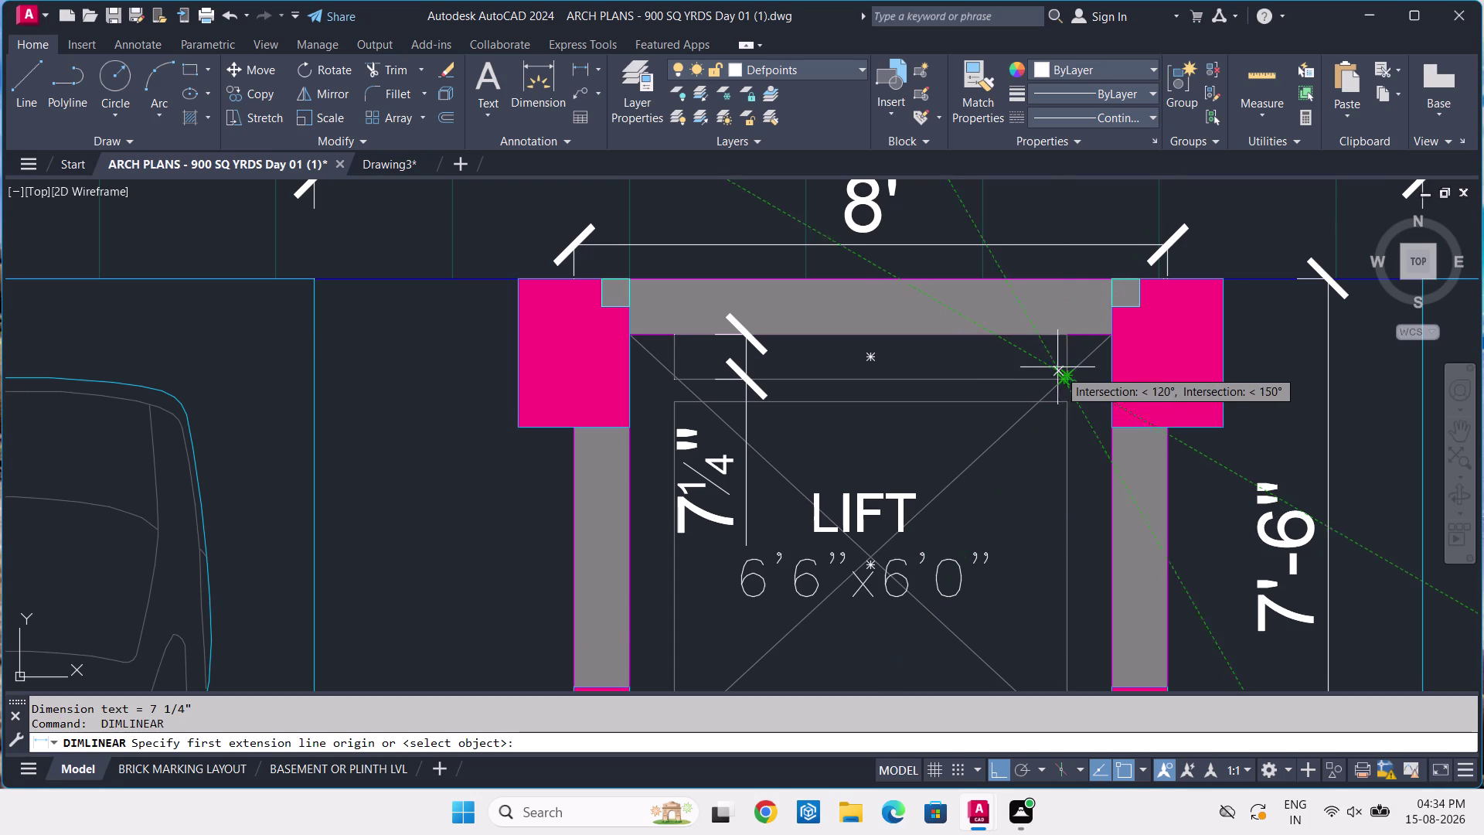
scroll(up, 3)
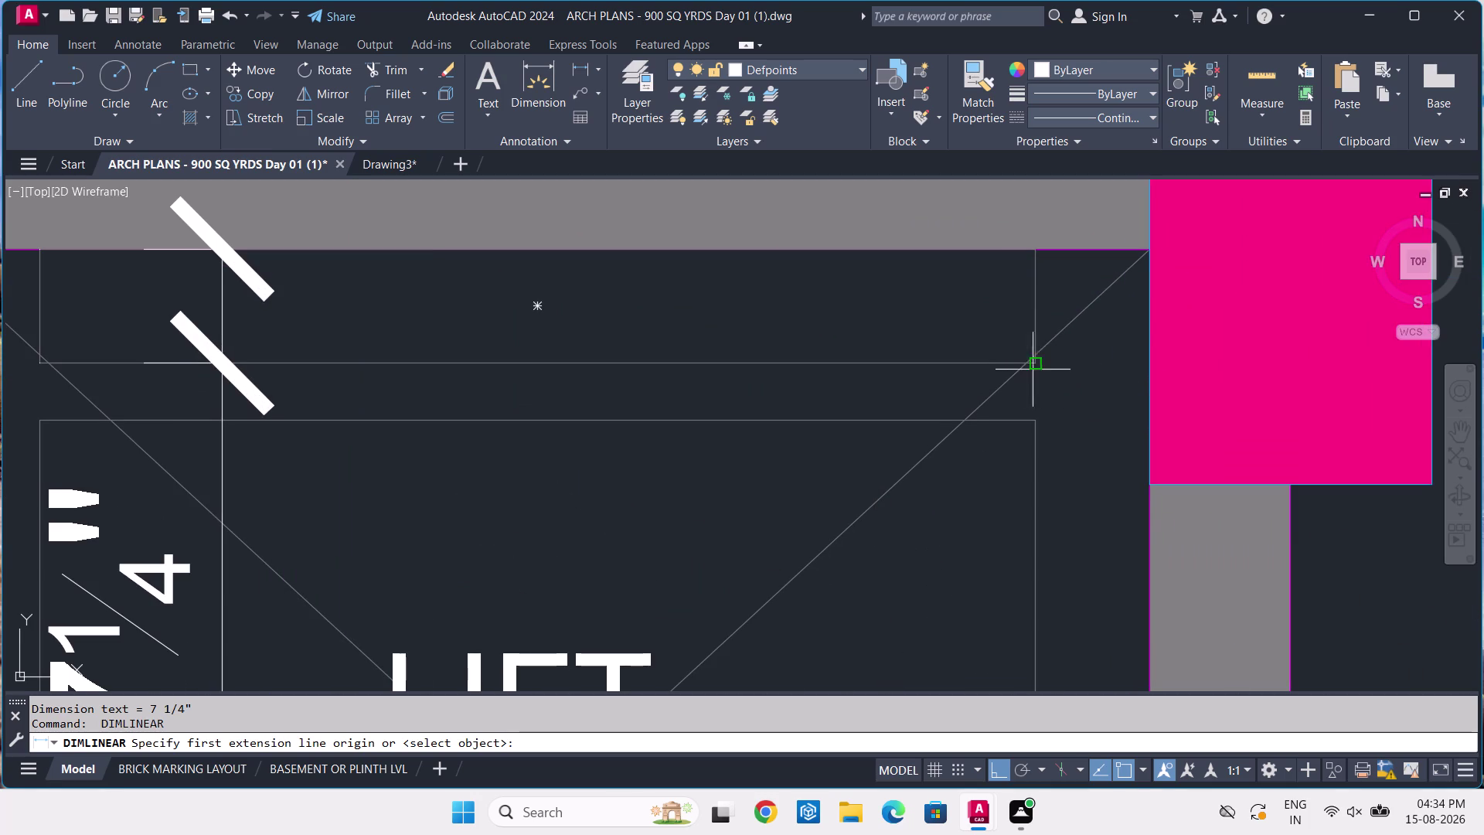
click(1039, 361)
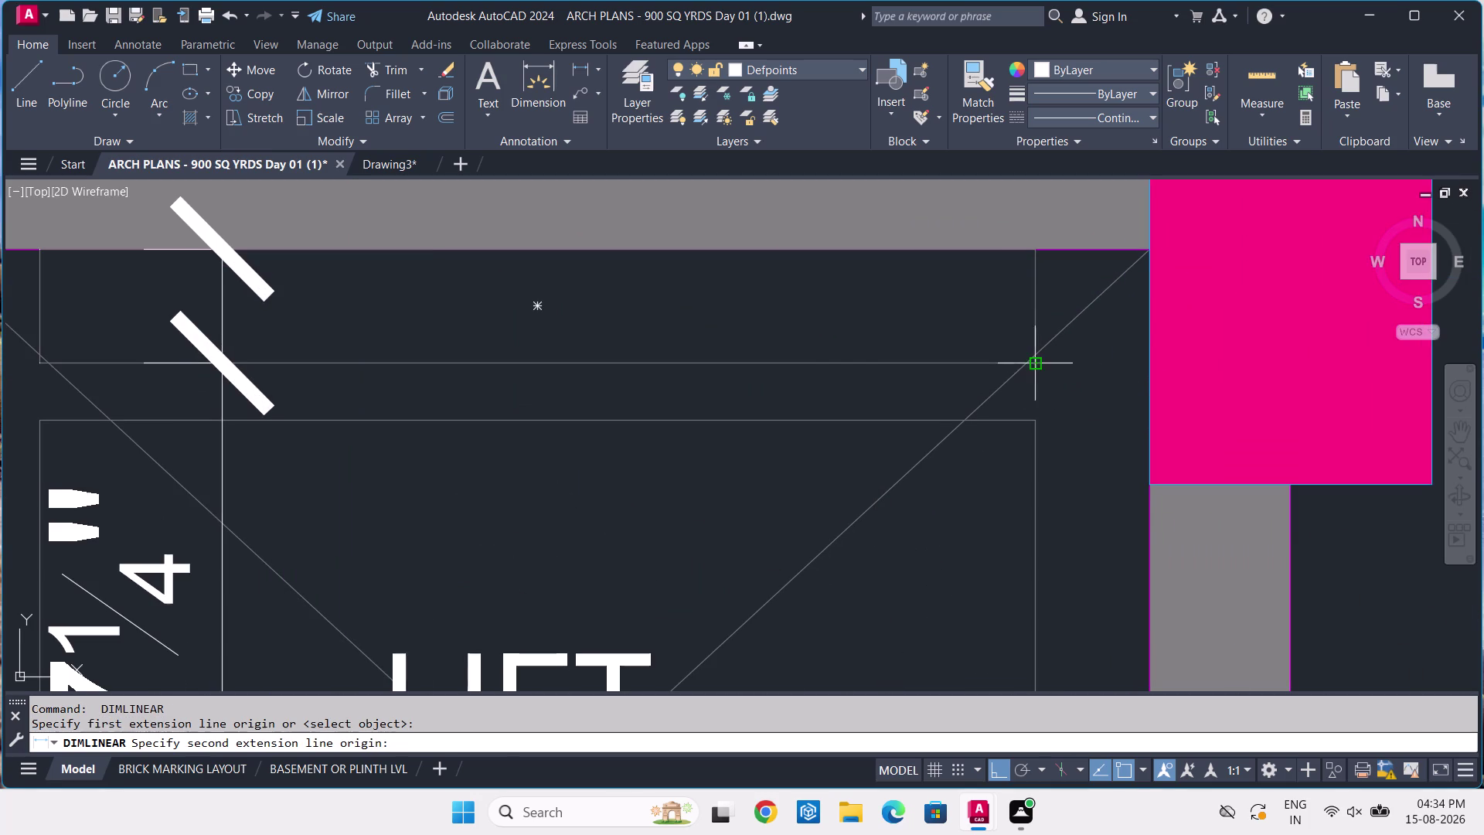
middle_drag(155, 342, 445, 407)
scroll(up, 3)
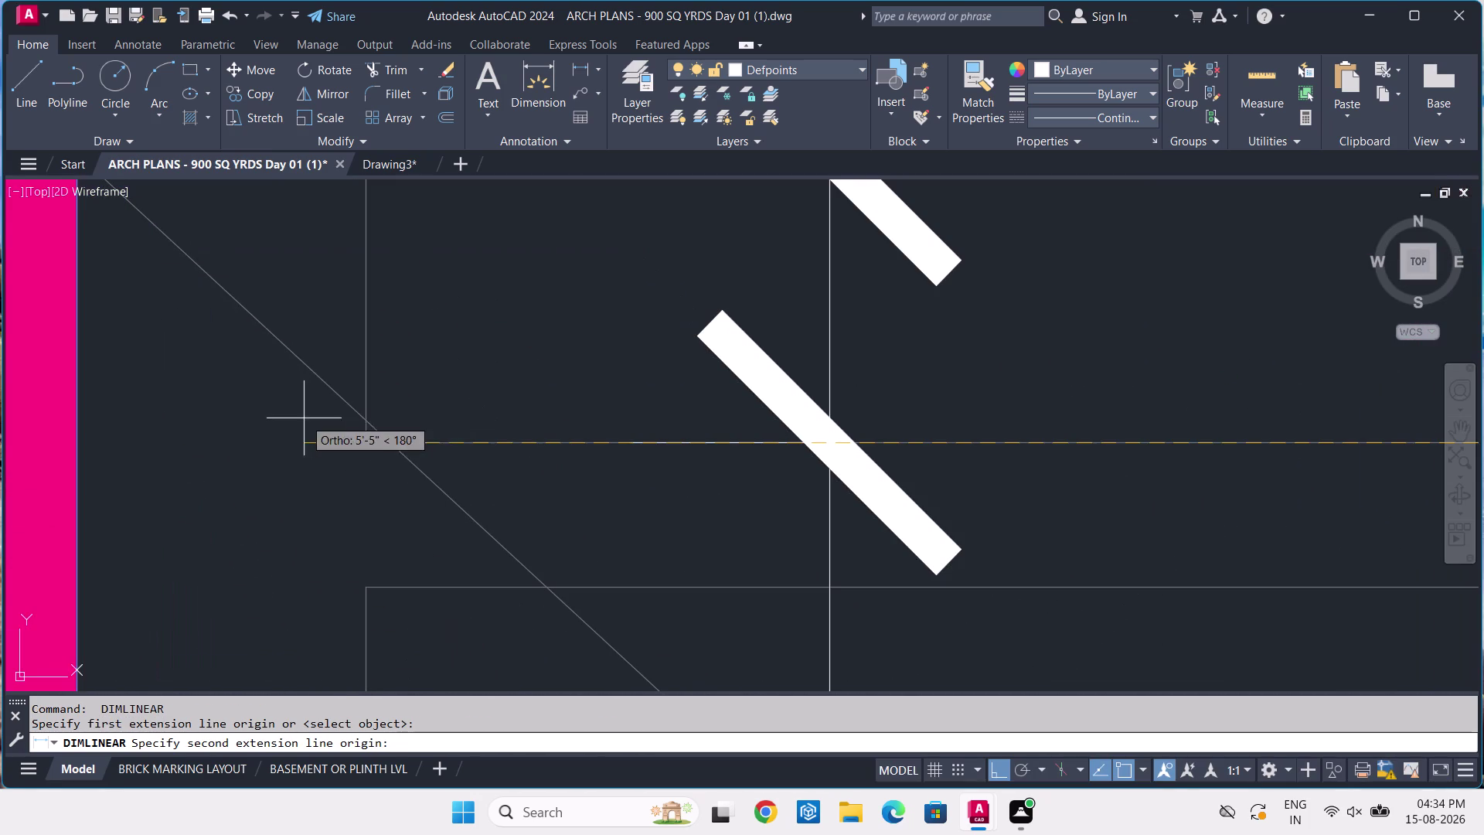
click(366, 437)
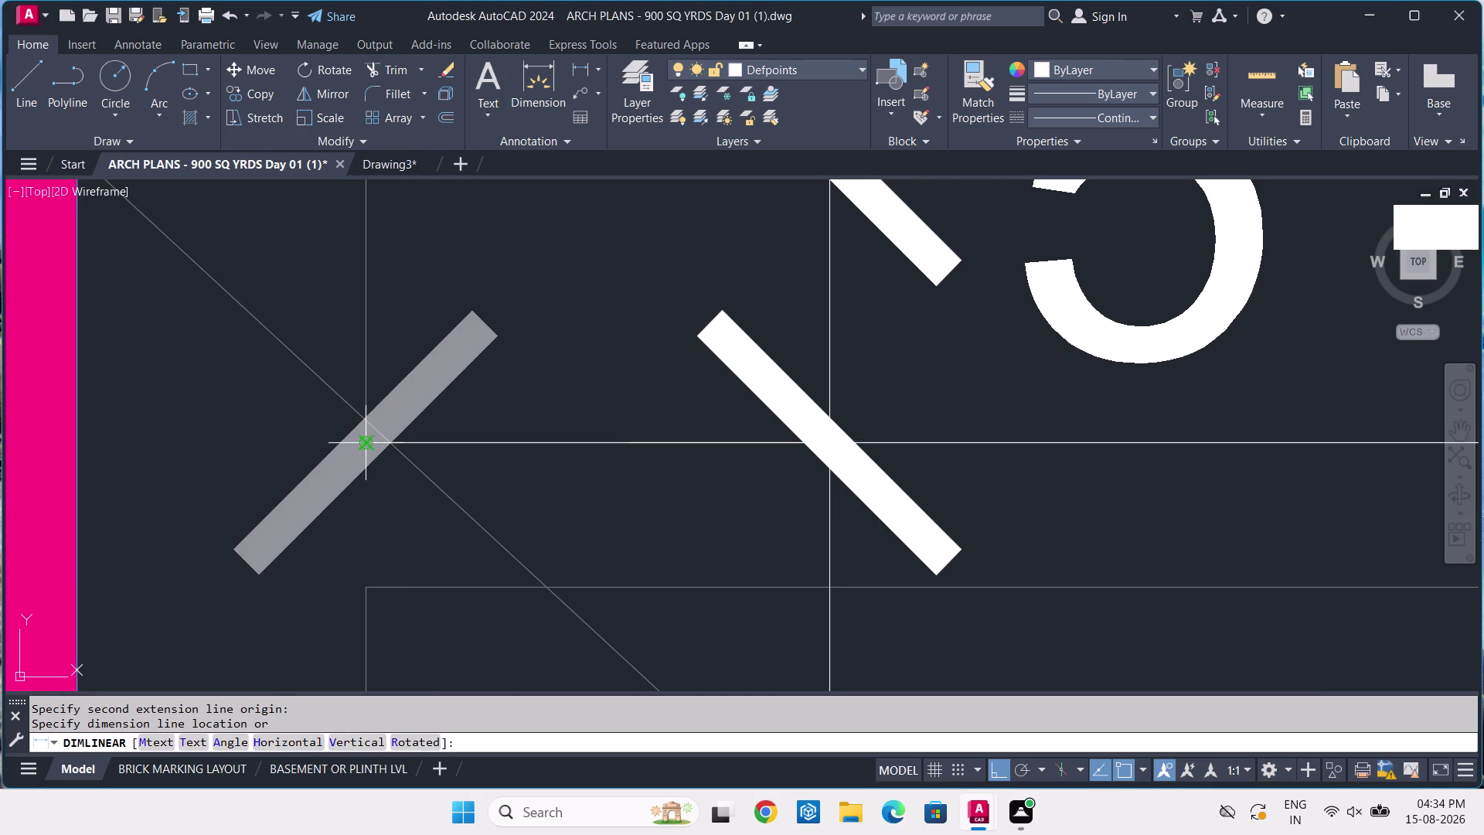
scroll(down, 3)
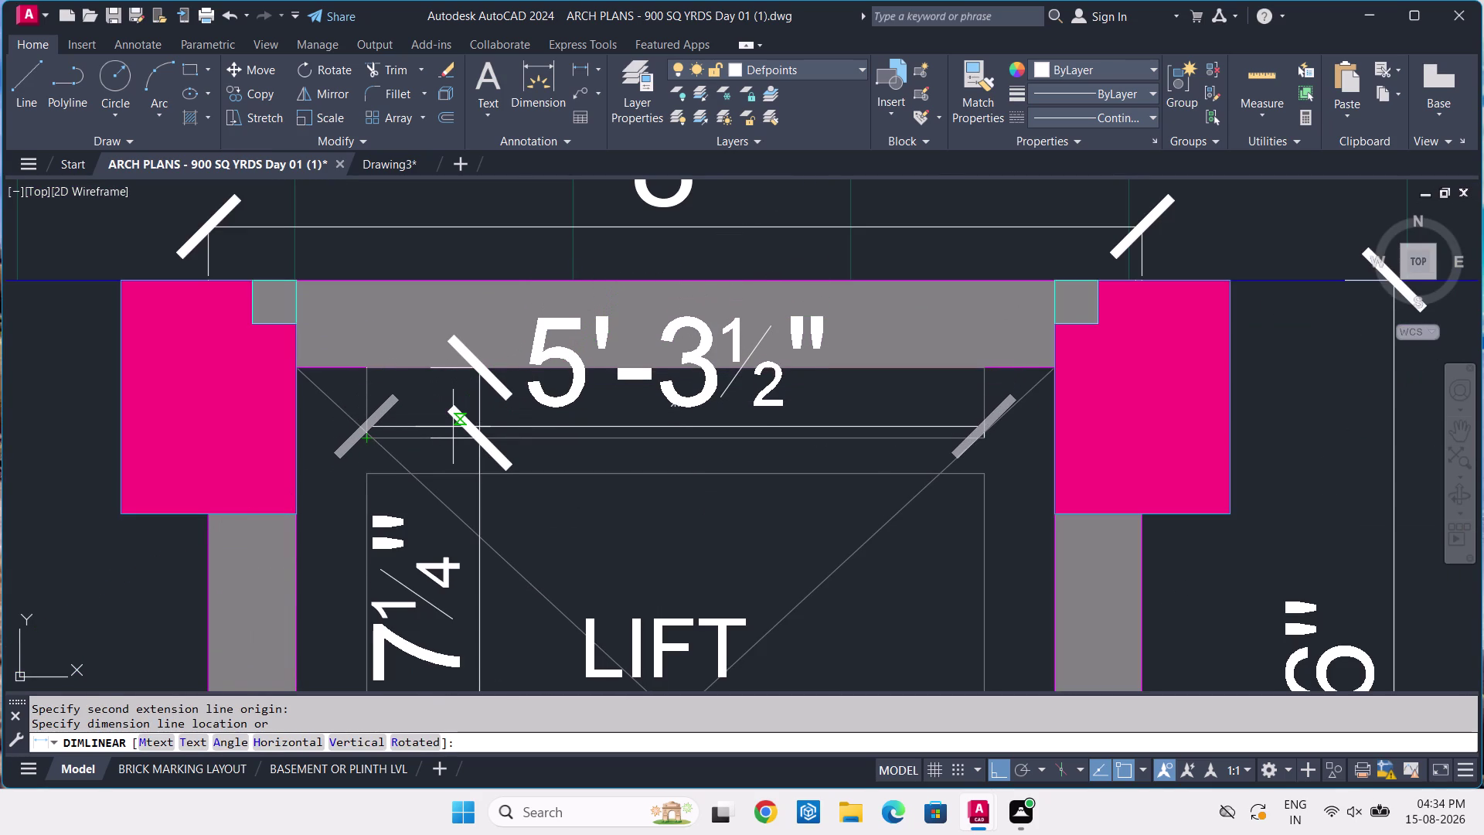
key(Escape)
scroll(down, 3)
scroll(down, 3)
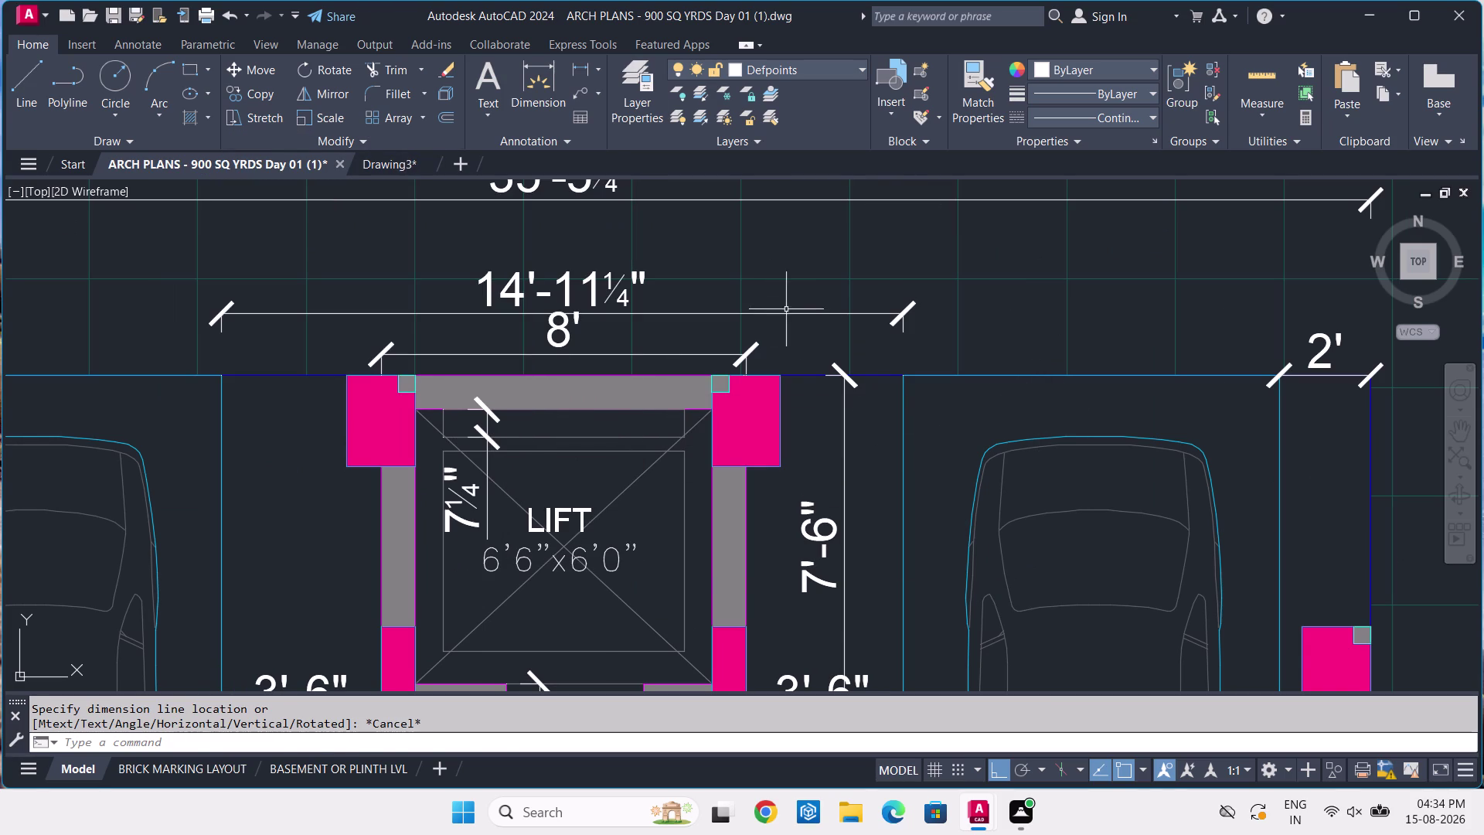
Dimension 7¼ inches from the lift wall corner to the column edge, then switch to Drawing3.
key(space)
scroll(up, 3)
scroll(up, 3)
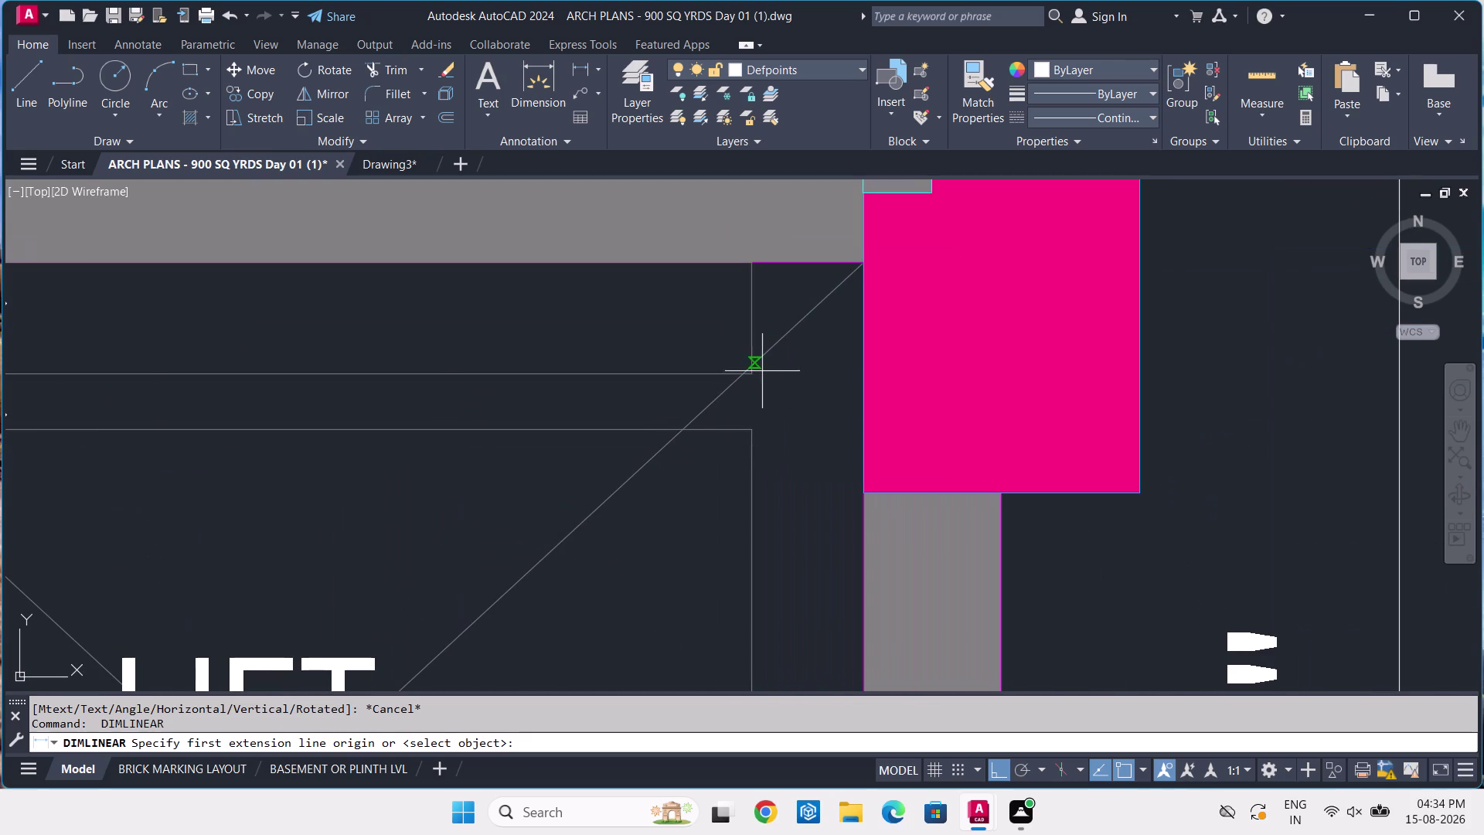
click(752, 375)
click(866, 368)
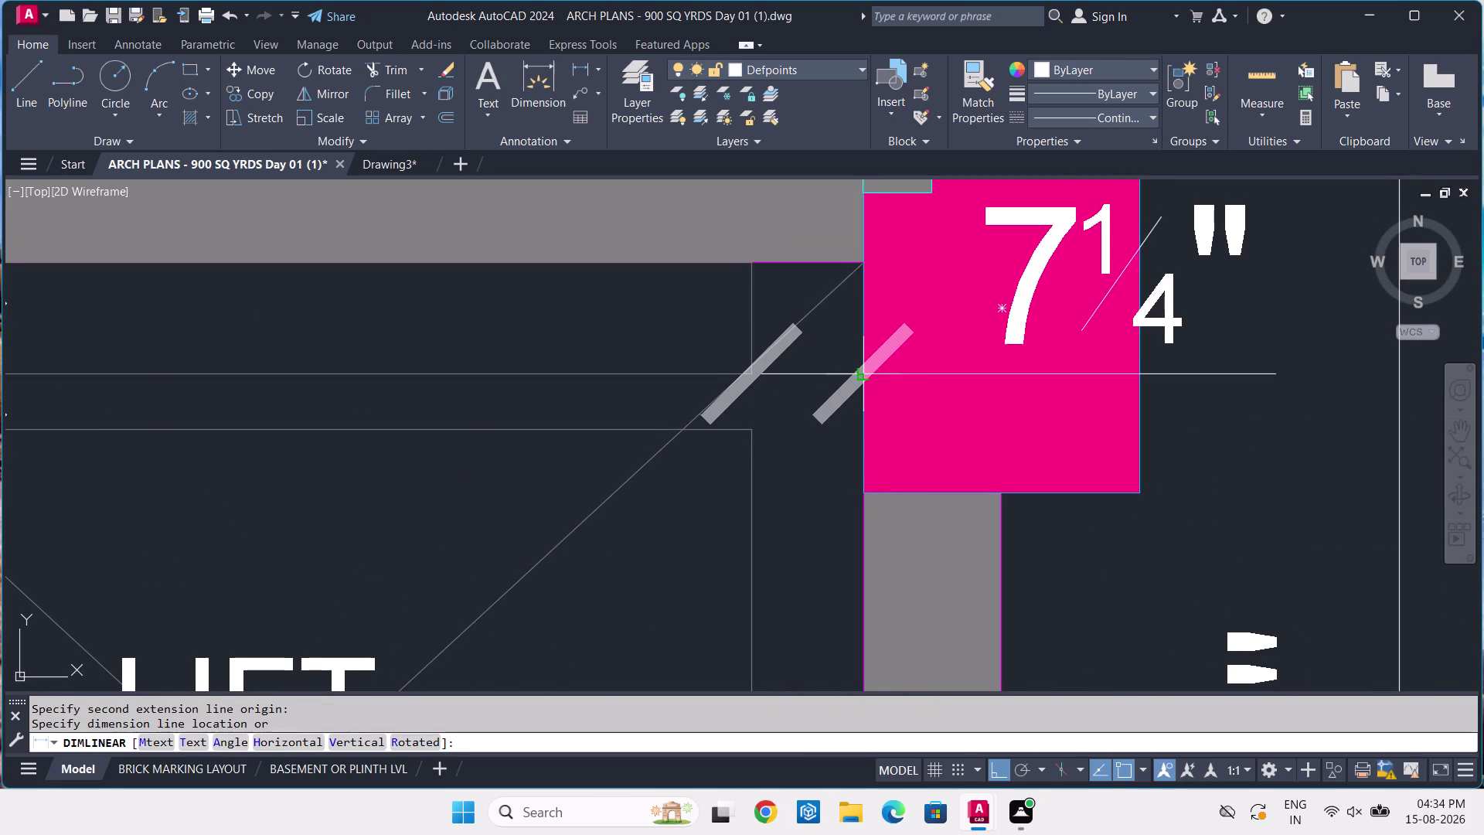
click(866, 370)
scroll(down, 3)
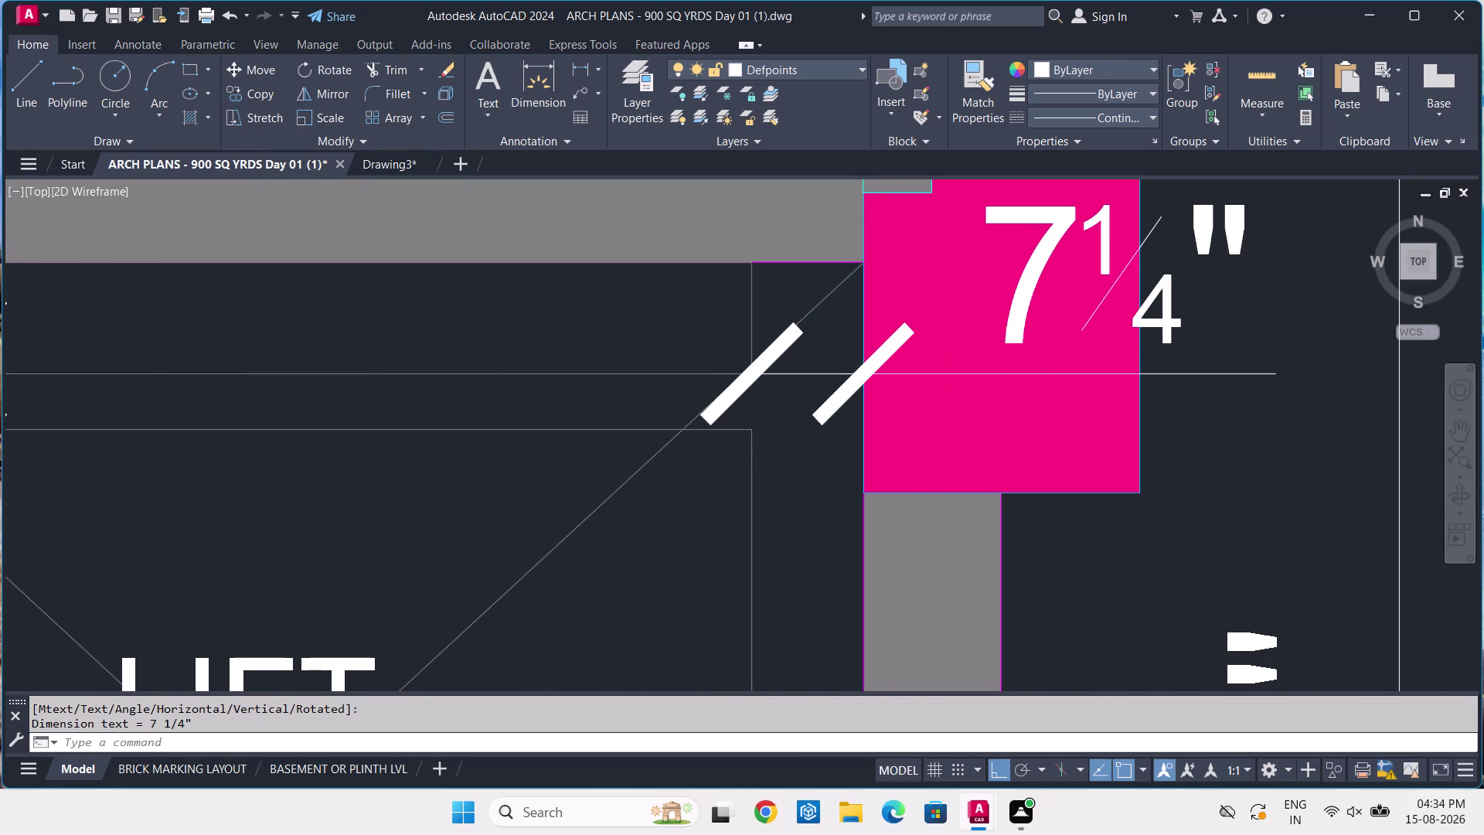
scroll(down, 3)
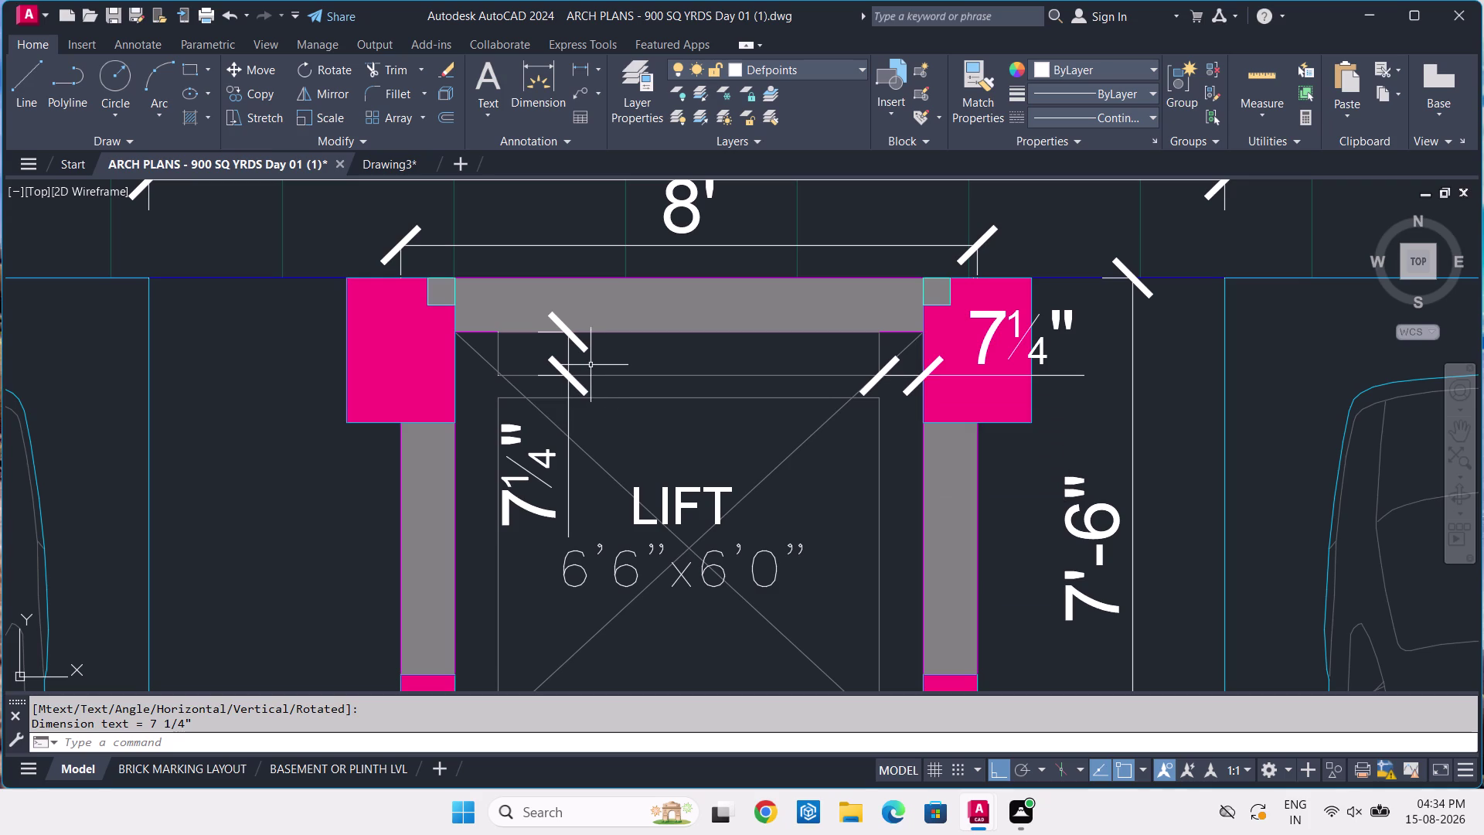
click(387, 162)
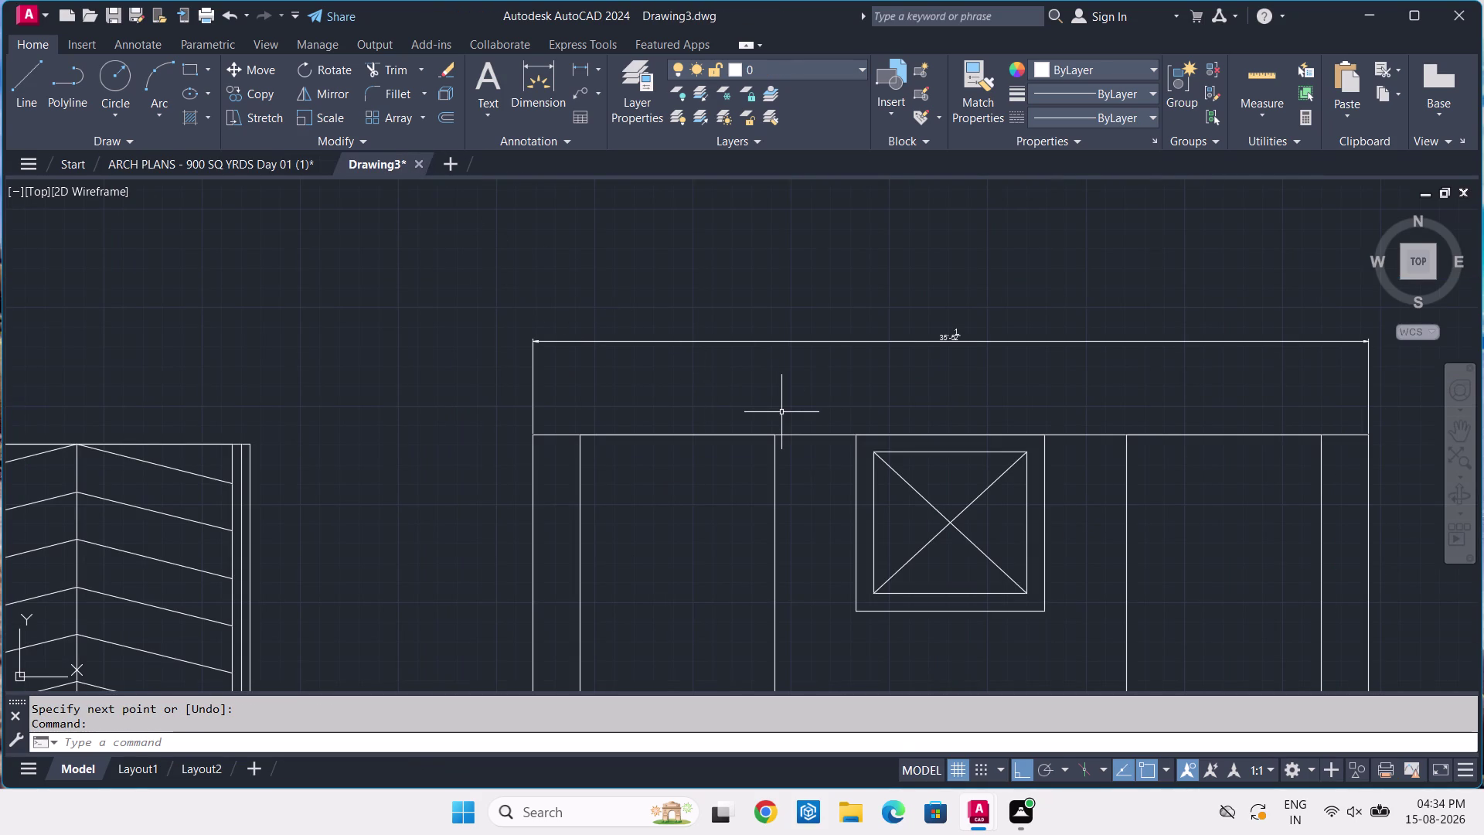
Start a line on the lift box top edge and draw 7¼ inches downward.
text(L)
key(space)
scroll(up, 3)
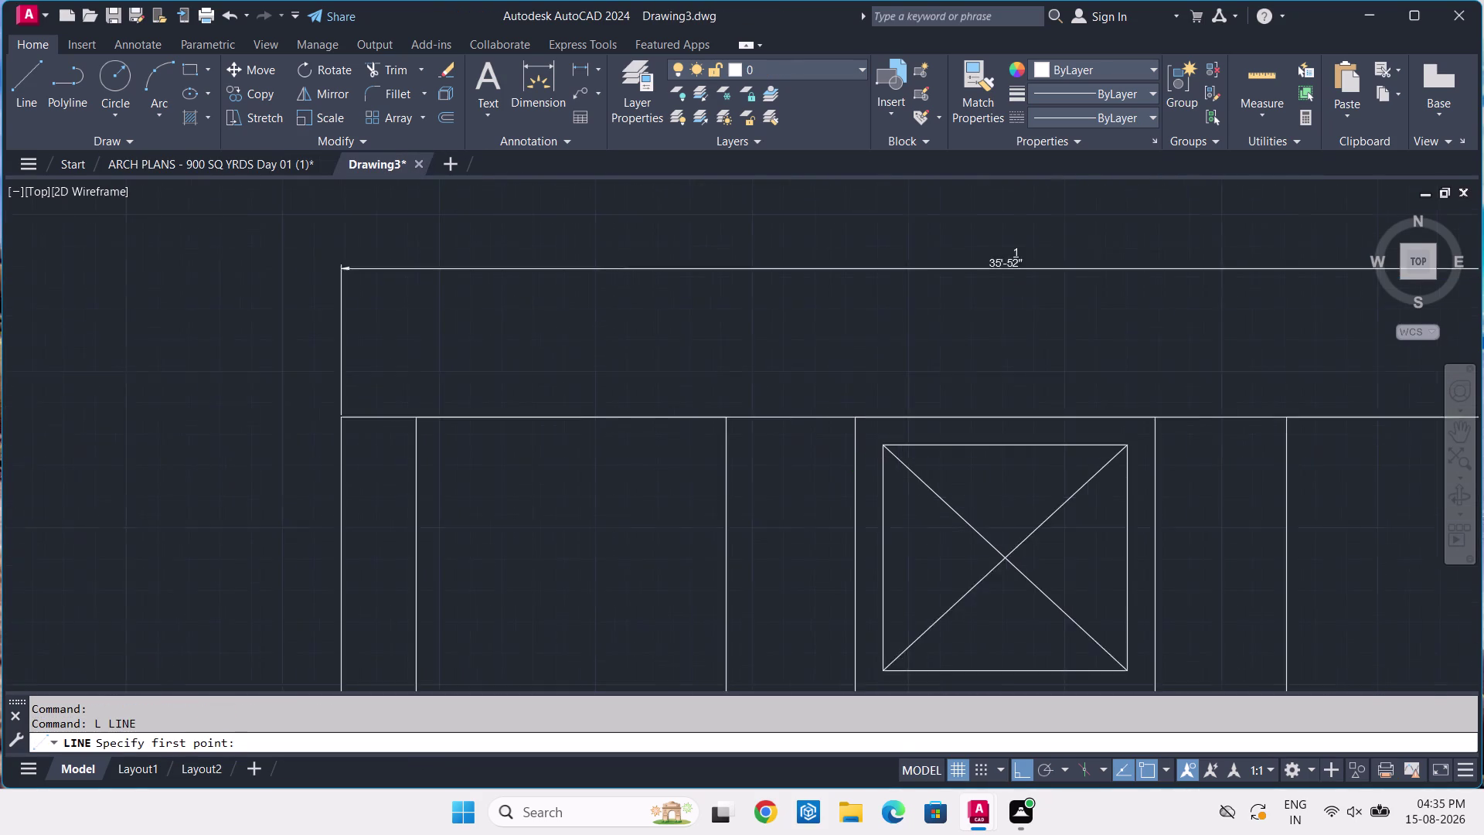
scroll(up, 3)
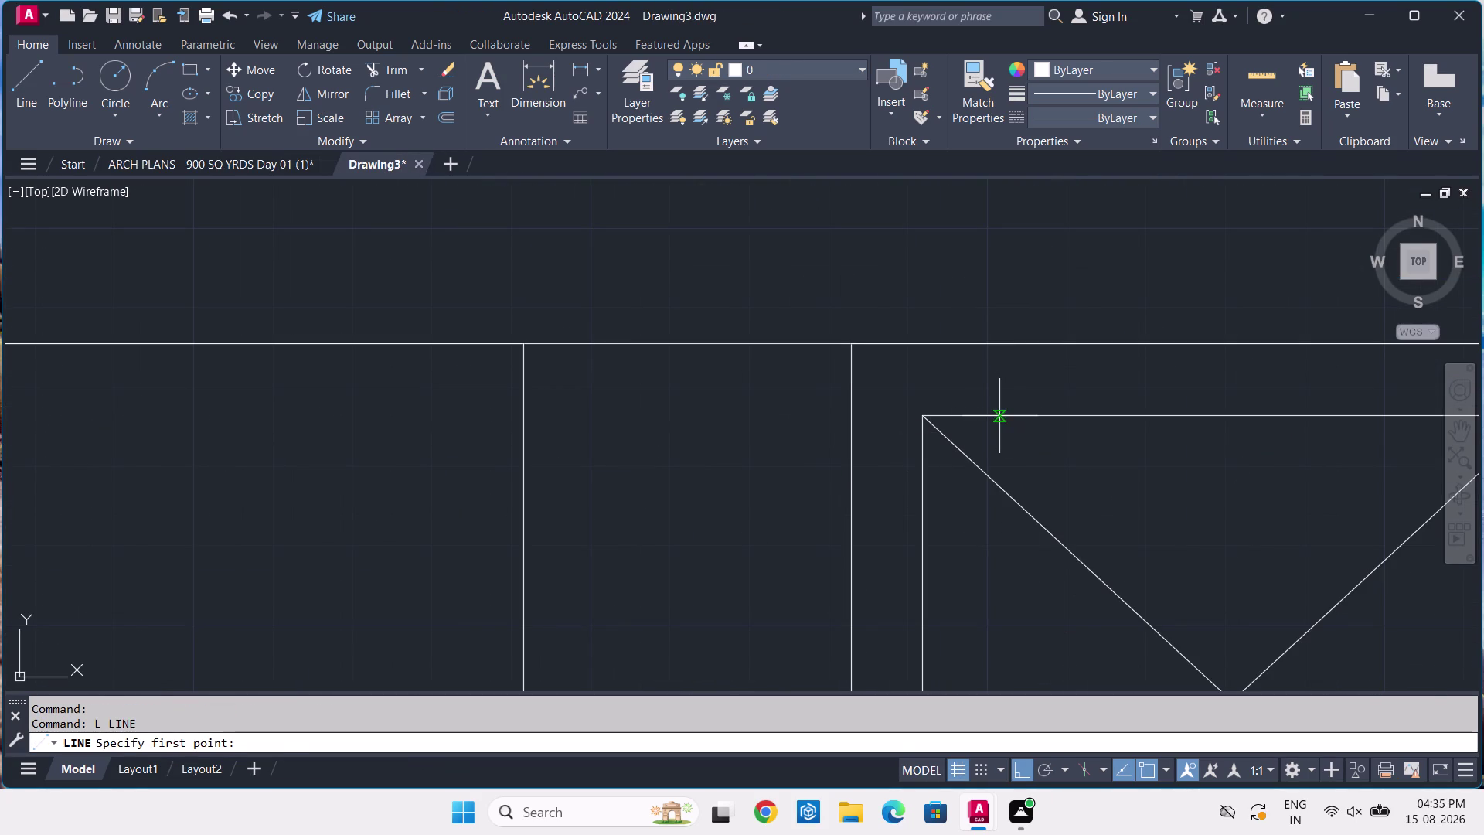
click(999, 416)
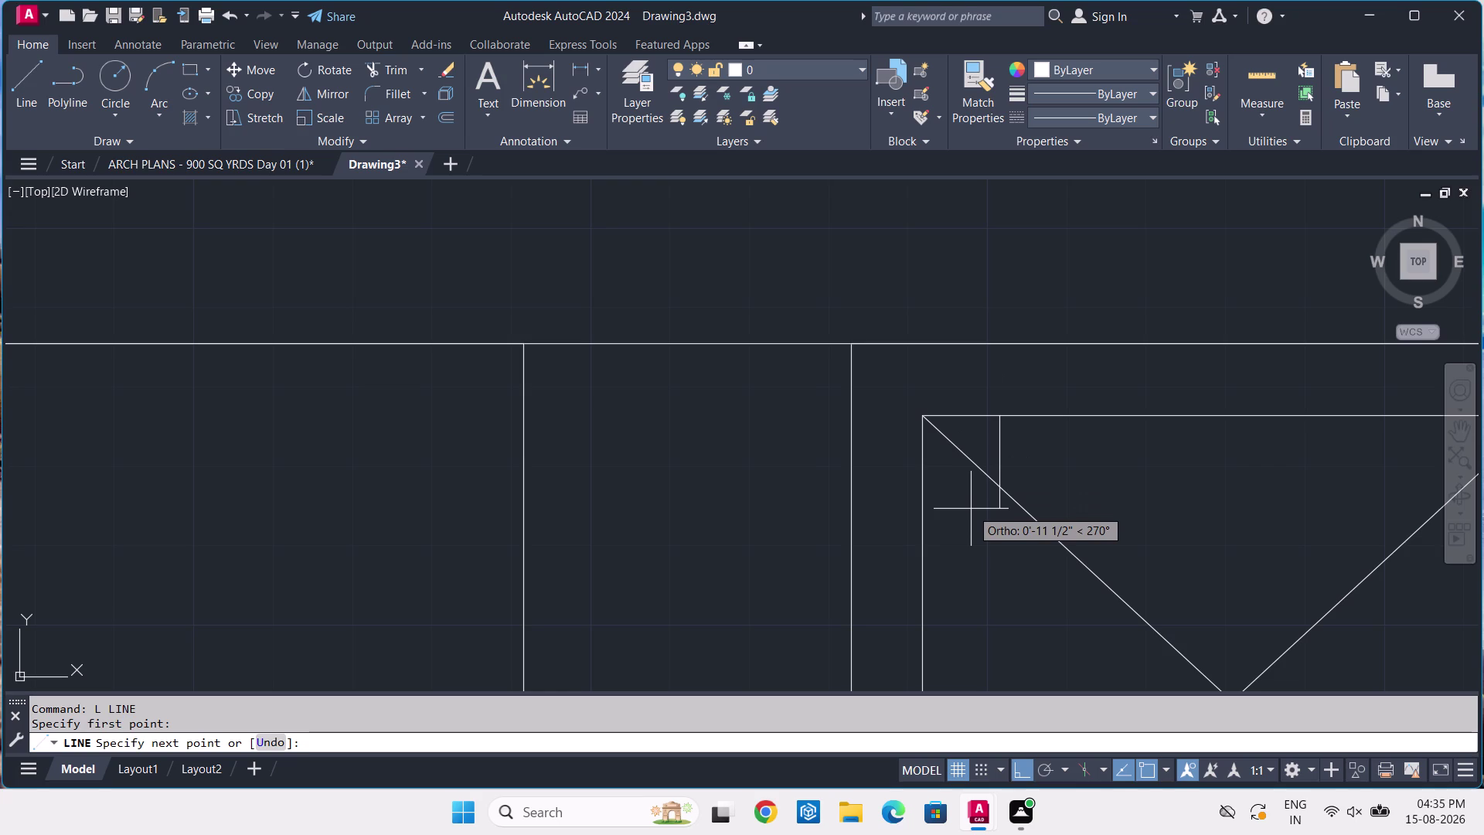
key(7)
text(-)
text(1/4)
key(Return)
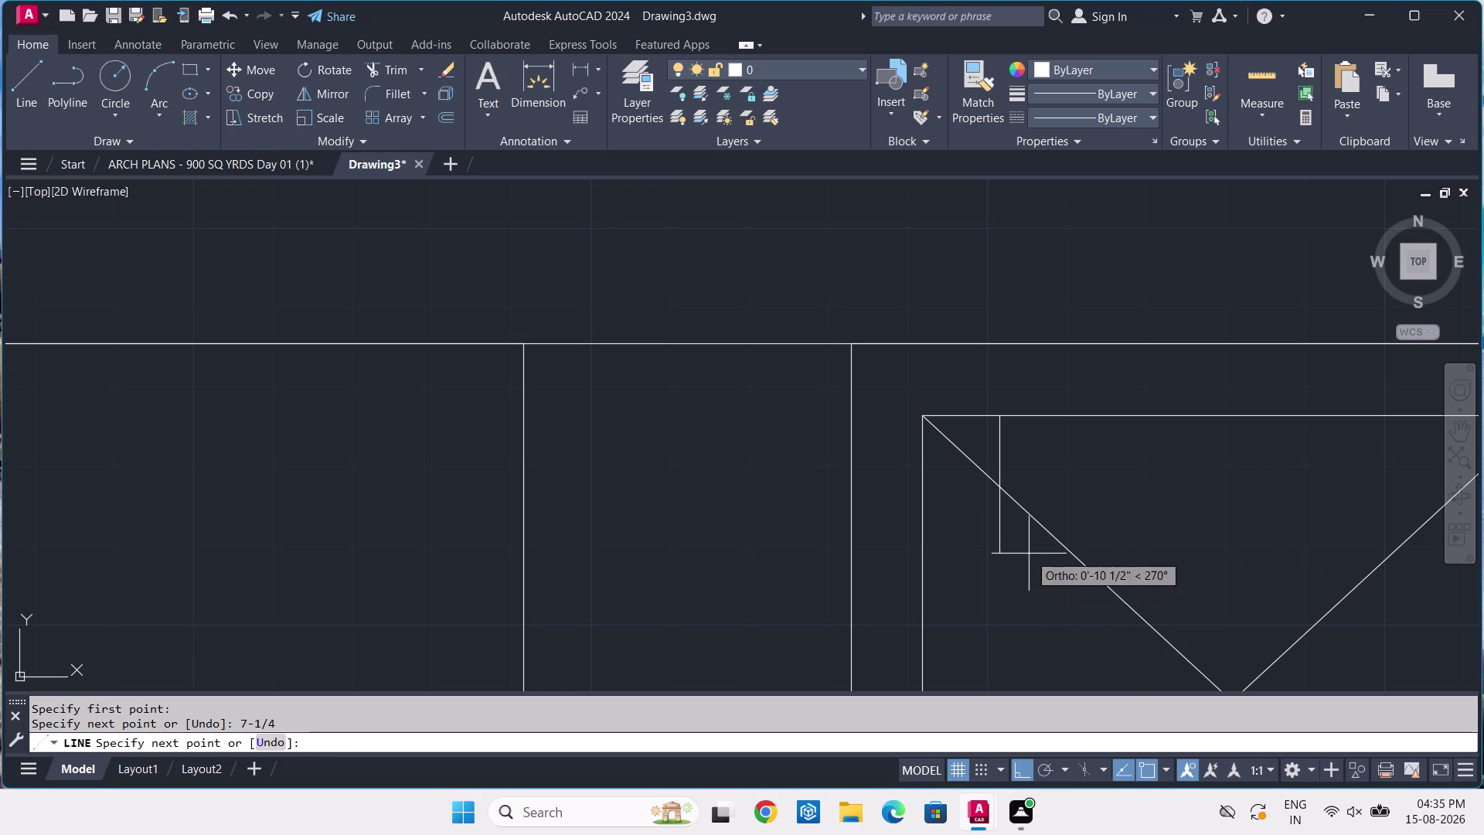
Set the strip's lower corner and extend a 6-foot horizontal segment.
scroll(up, 3)
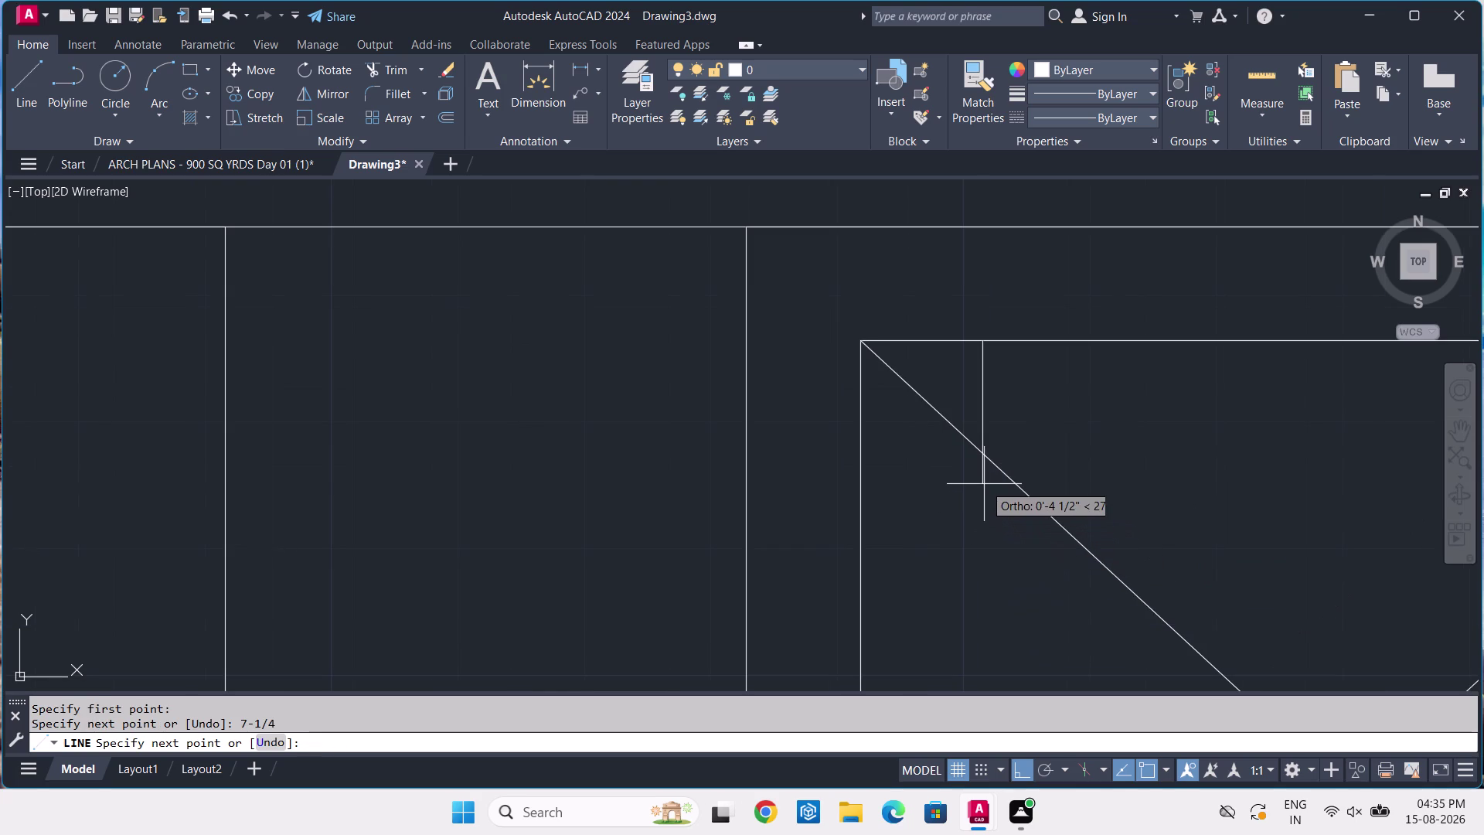
click(981, 482)
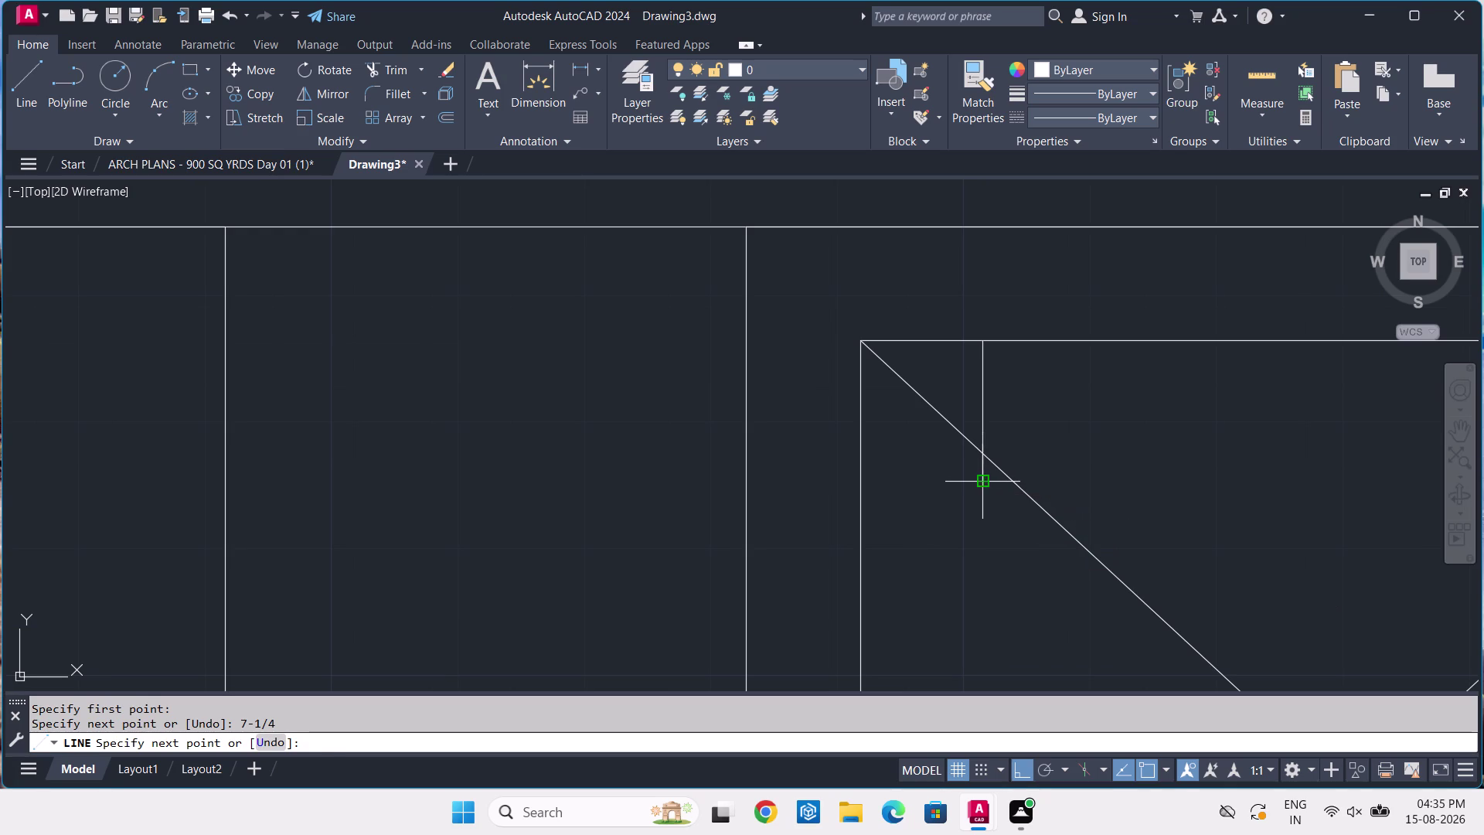
scroll(down, 3)
middle_drag(1215, 495, 680, 456)
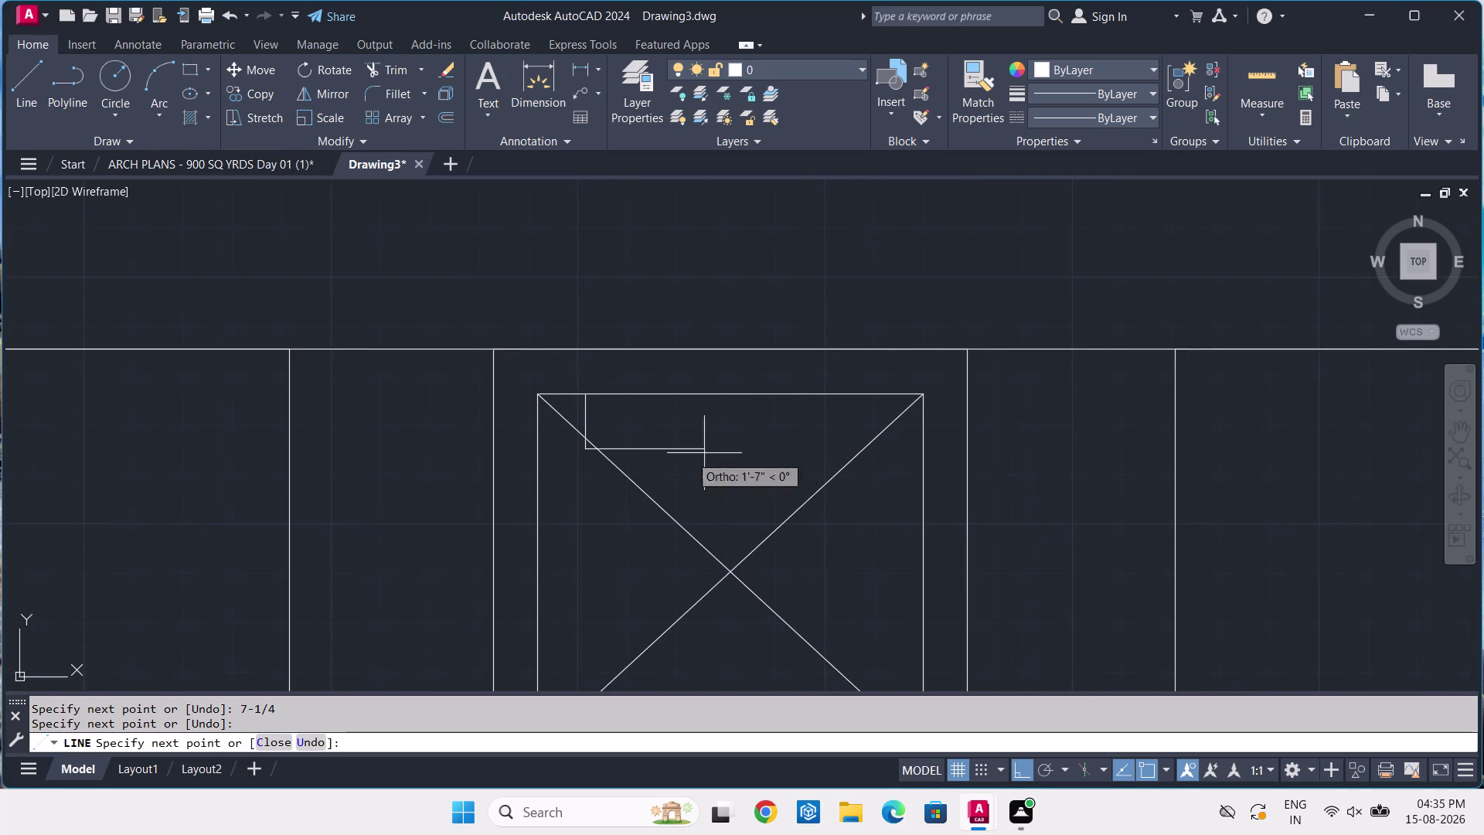
scroll(up, 3)
scroll(up, 3)
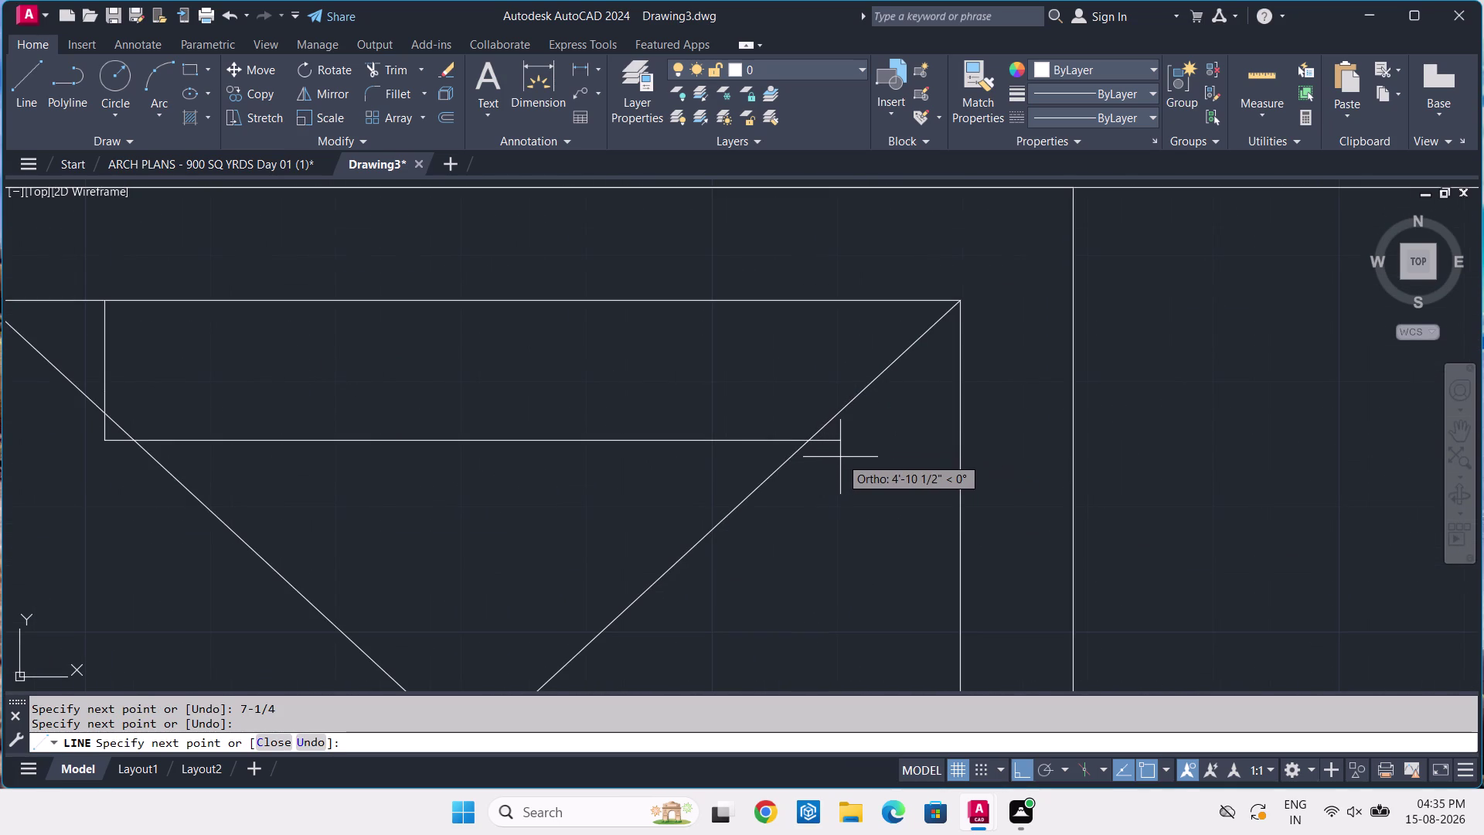
text(6')
key(Return)
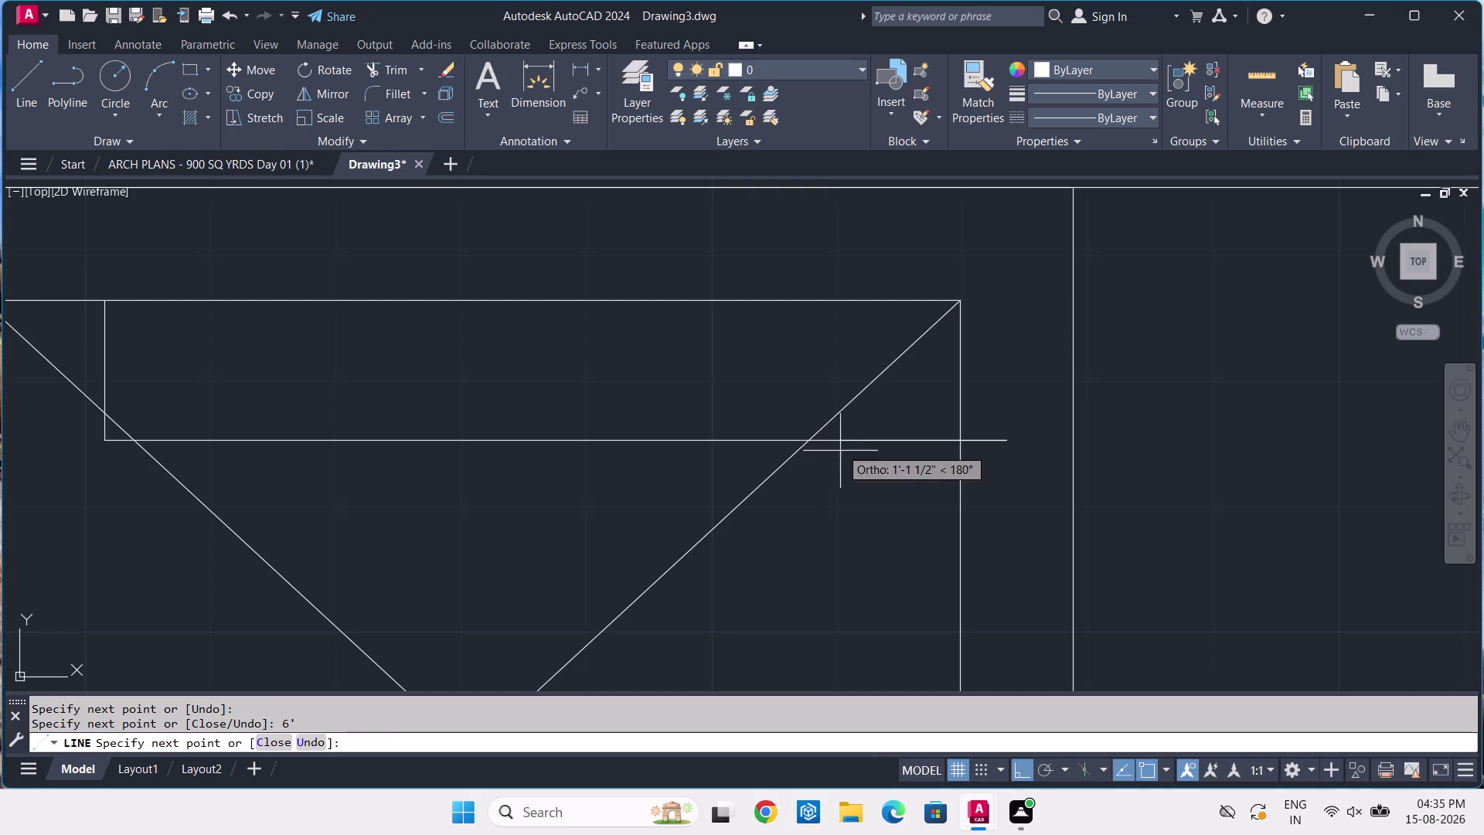
Undo the extra segment, close the strip up to the top edge, and return to the arch plans.
key(ctrl+z)
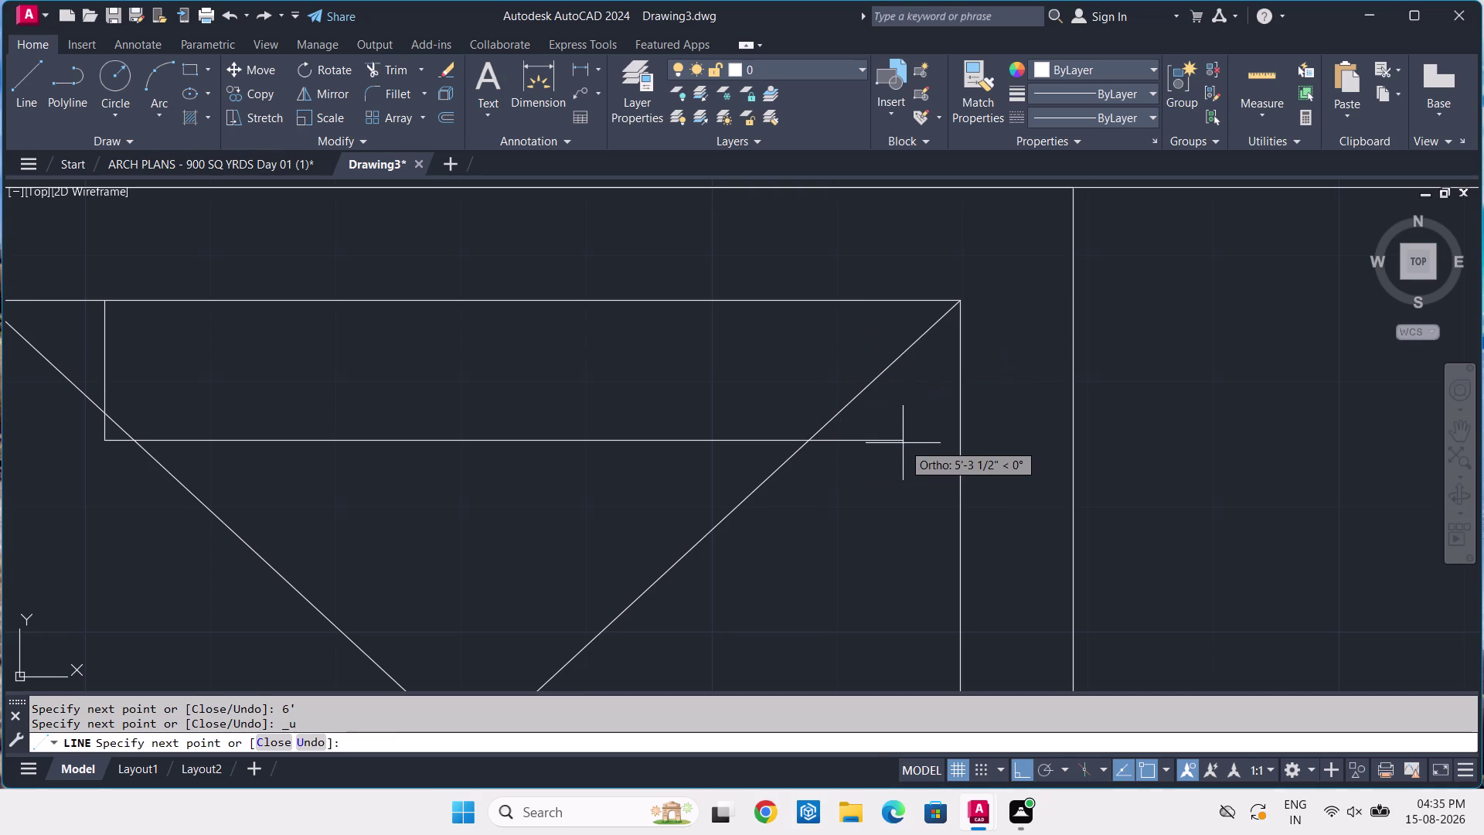
click(840, 438)
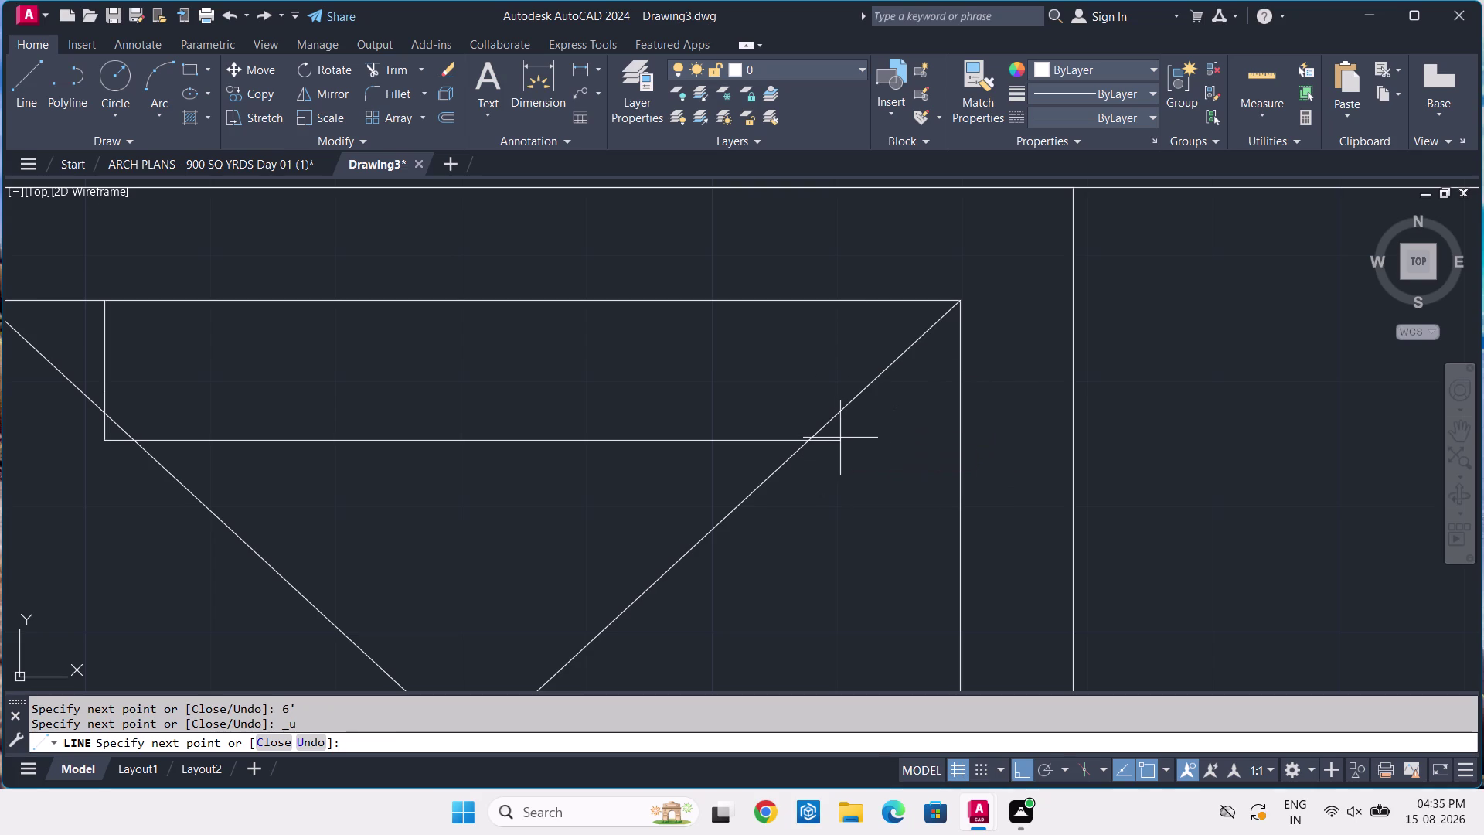
click(838, 300)
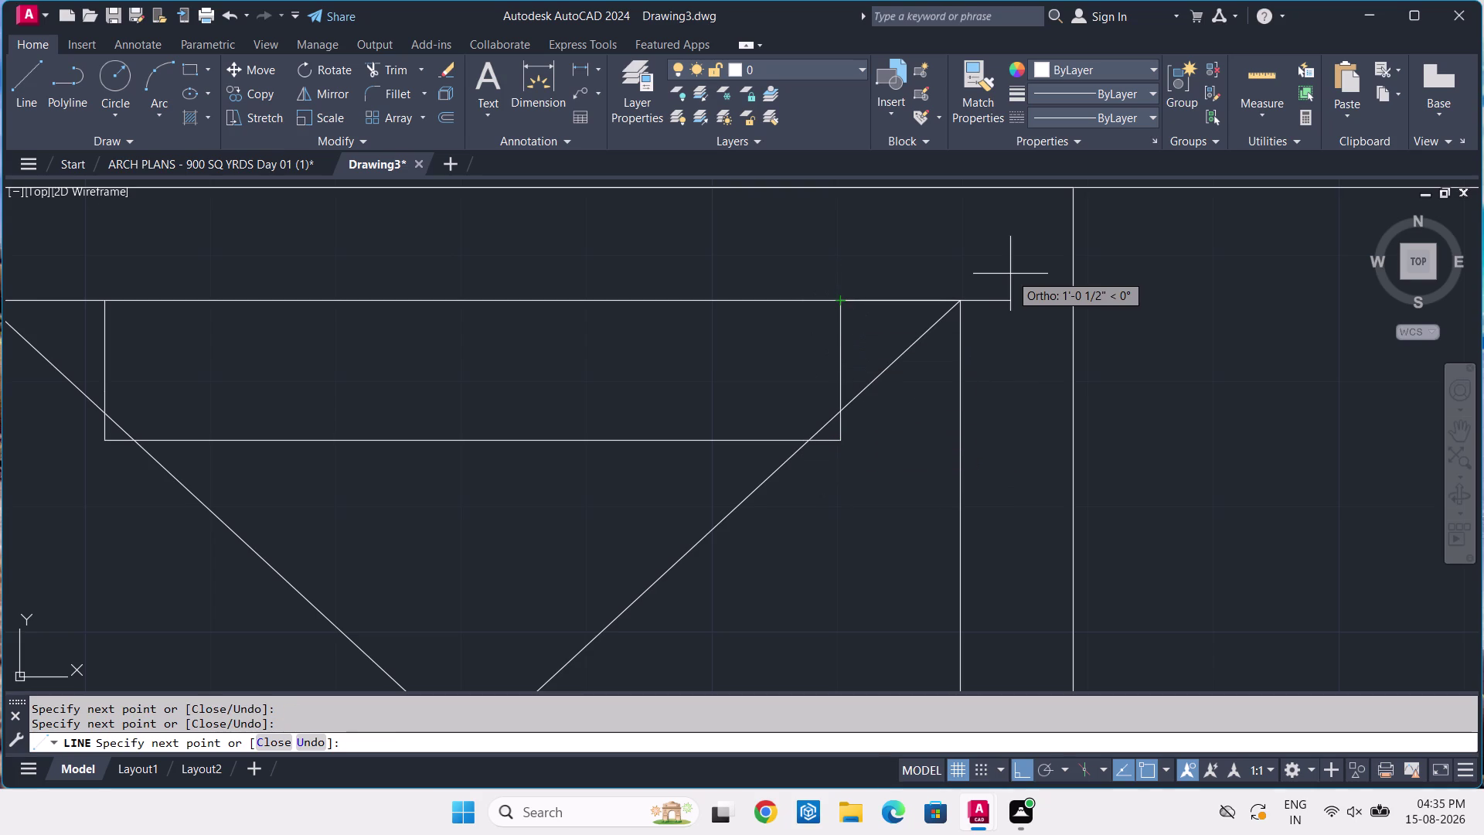
key(space)
scroll(down, 3)
scroll(down, 3)
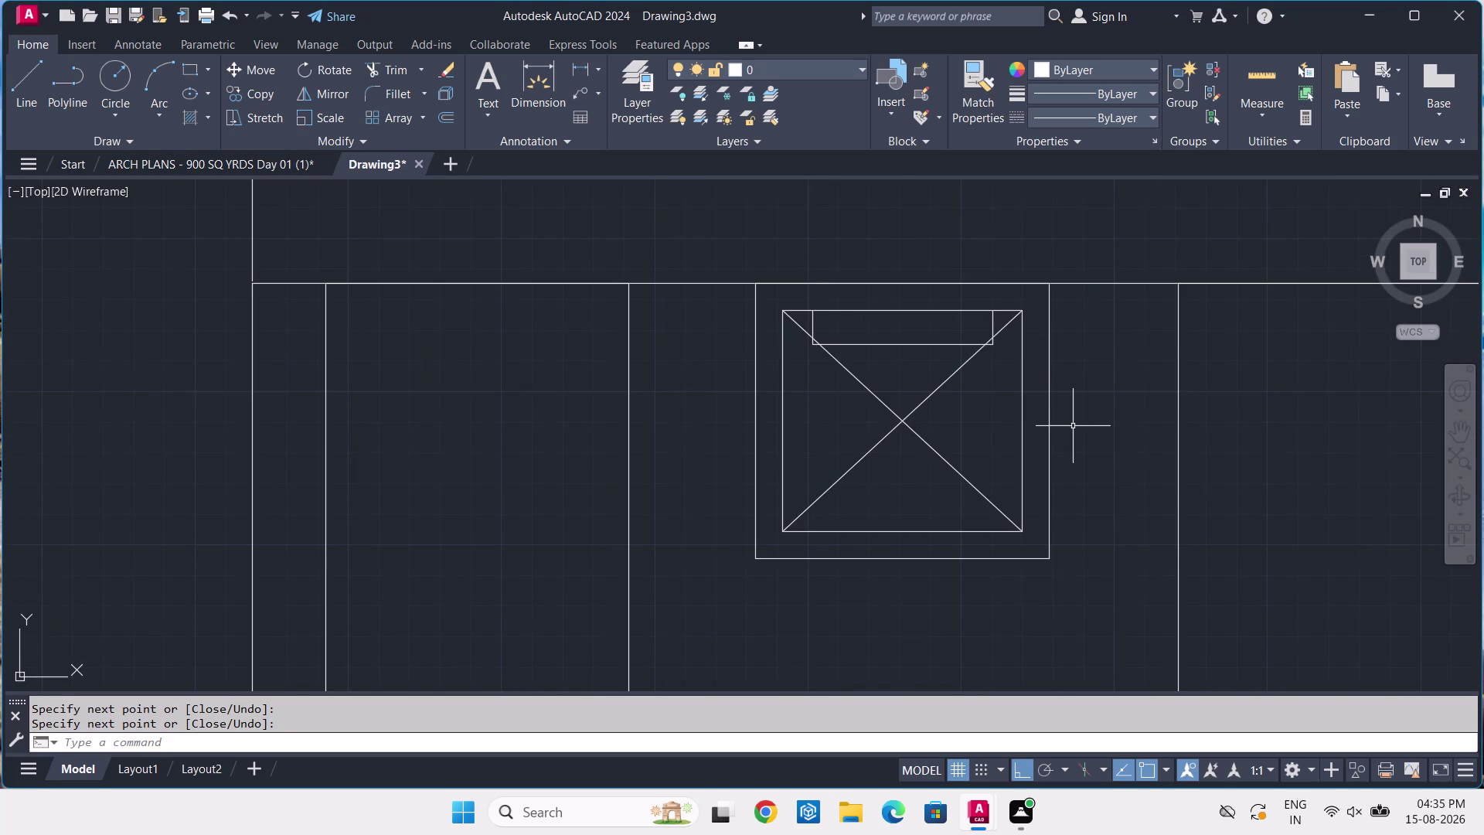
click(275, 163)
scroll(down, 3)
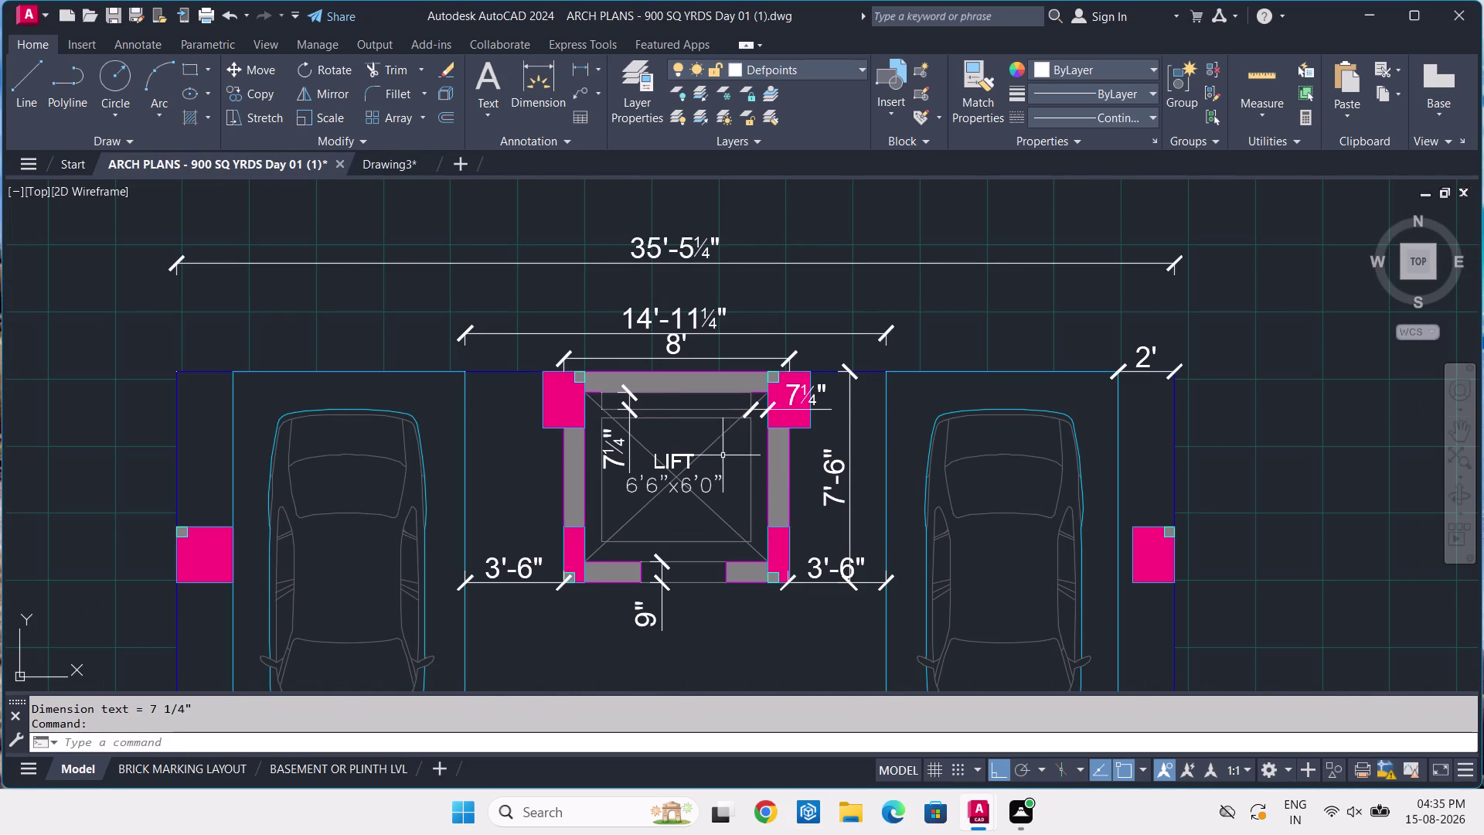
Erase the two 7¼-inch dimensions at the lift.
scroll(up, 3)
click(604, 476)
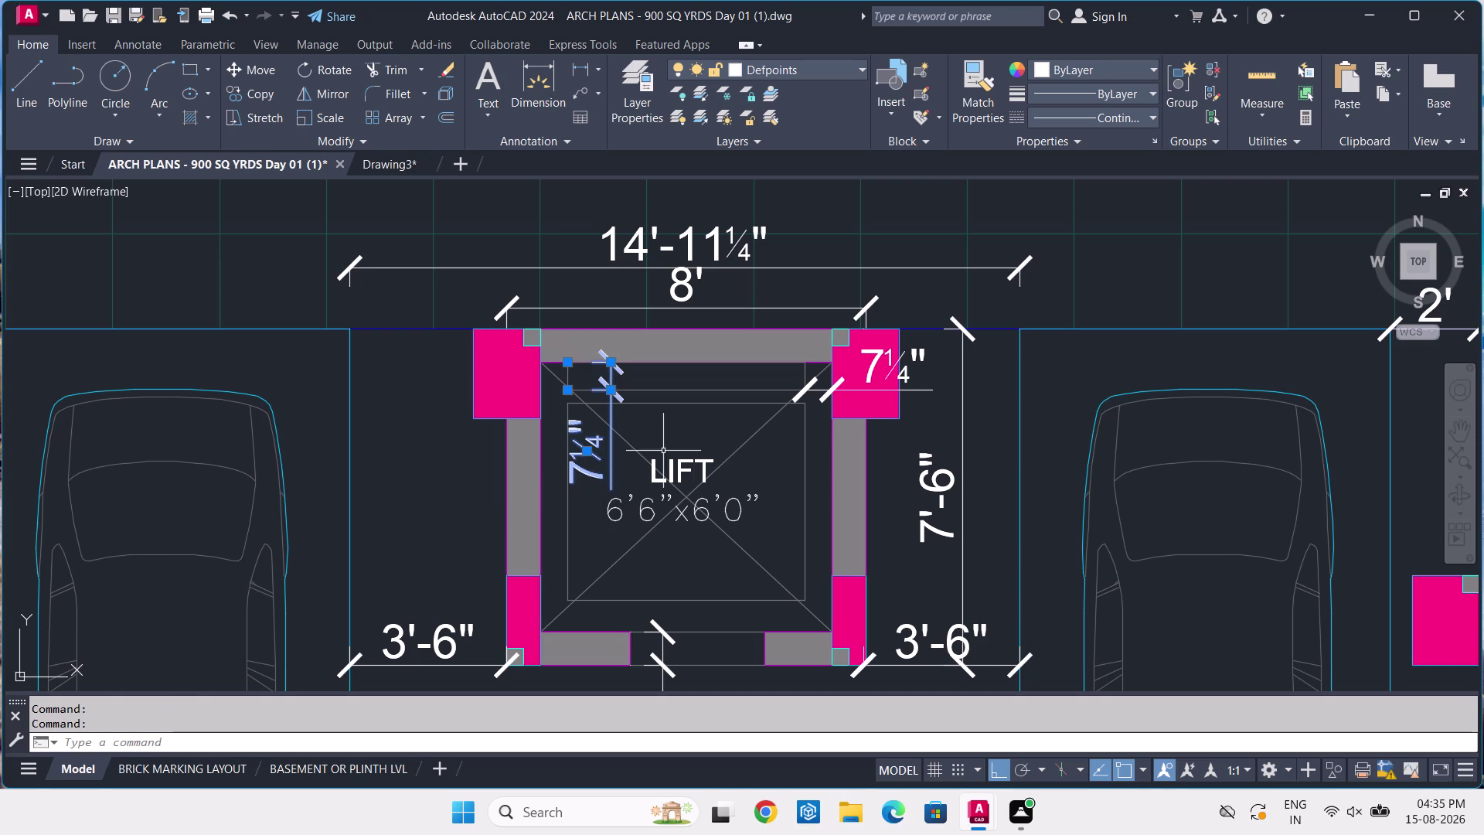
click(921, 354)
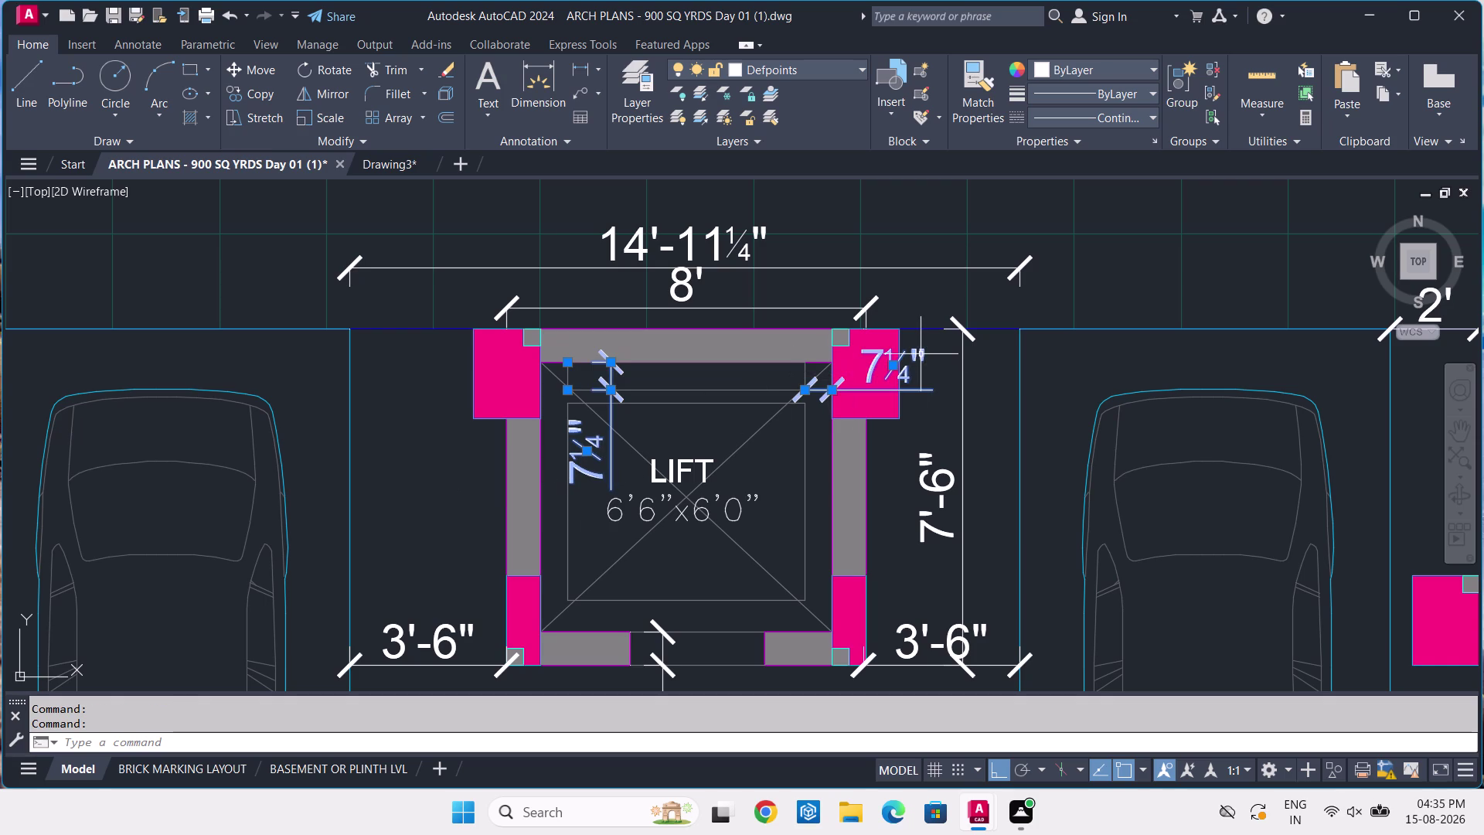
key(Delete)
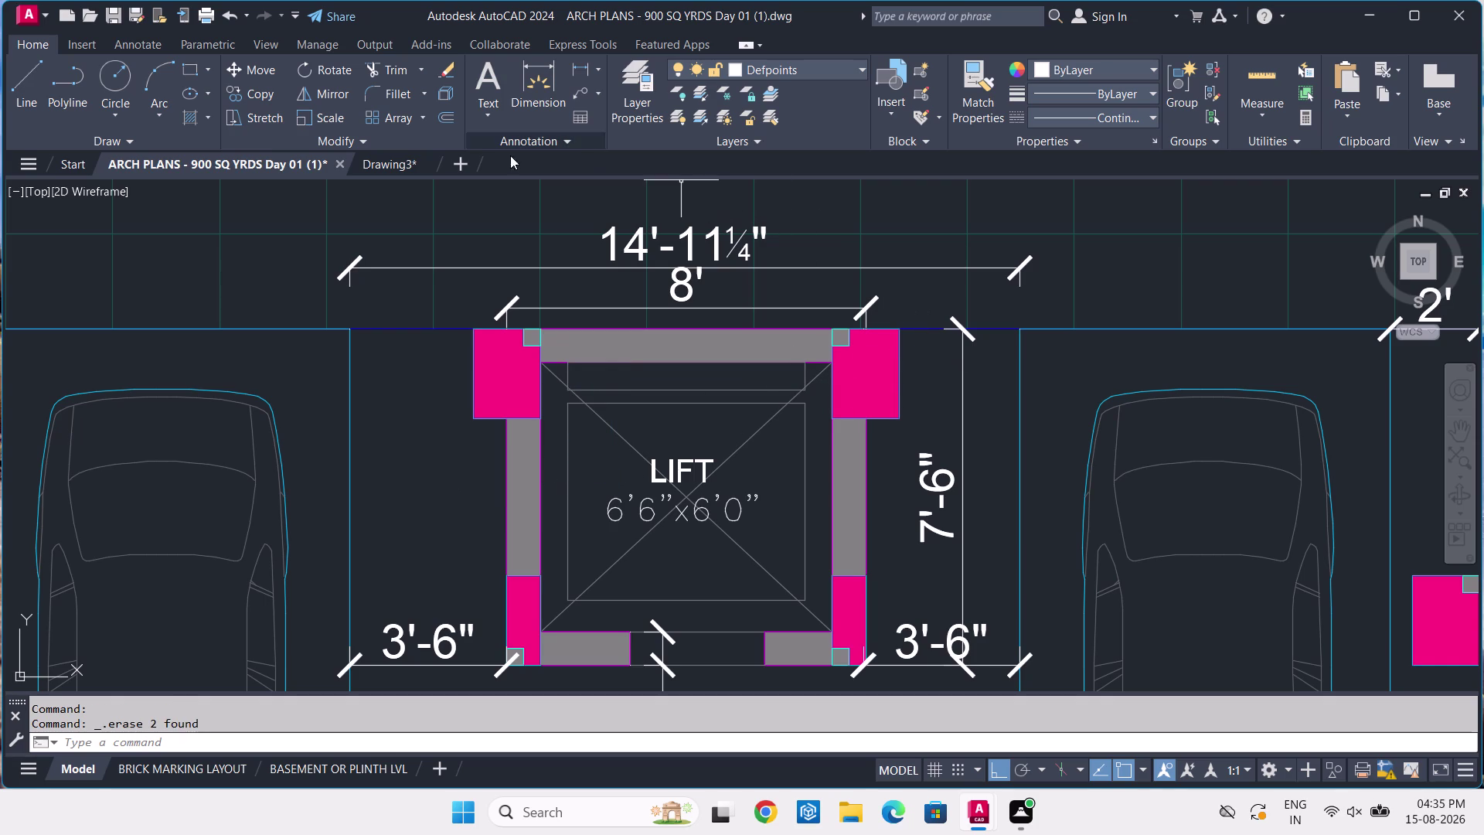
Dimension the lift's 5'-3½" inner width between the left and right walls.
click(521, 80)
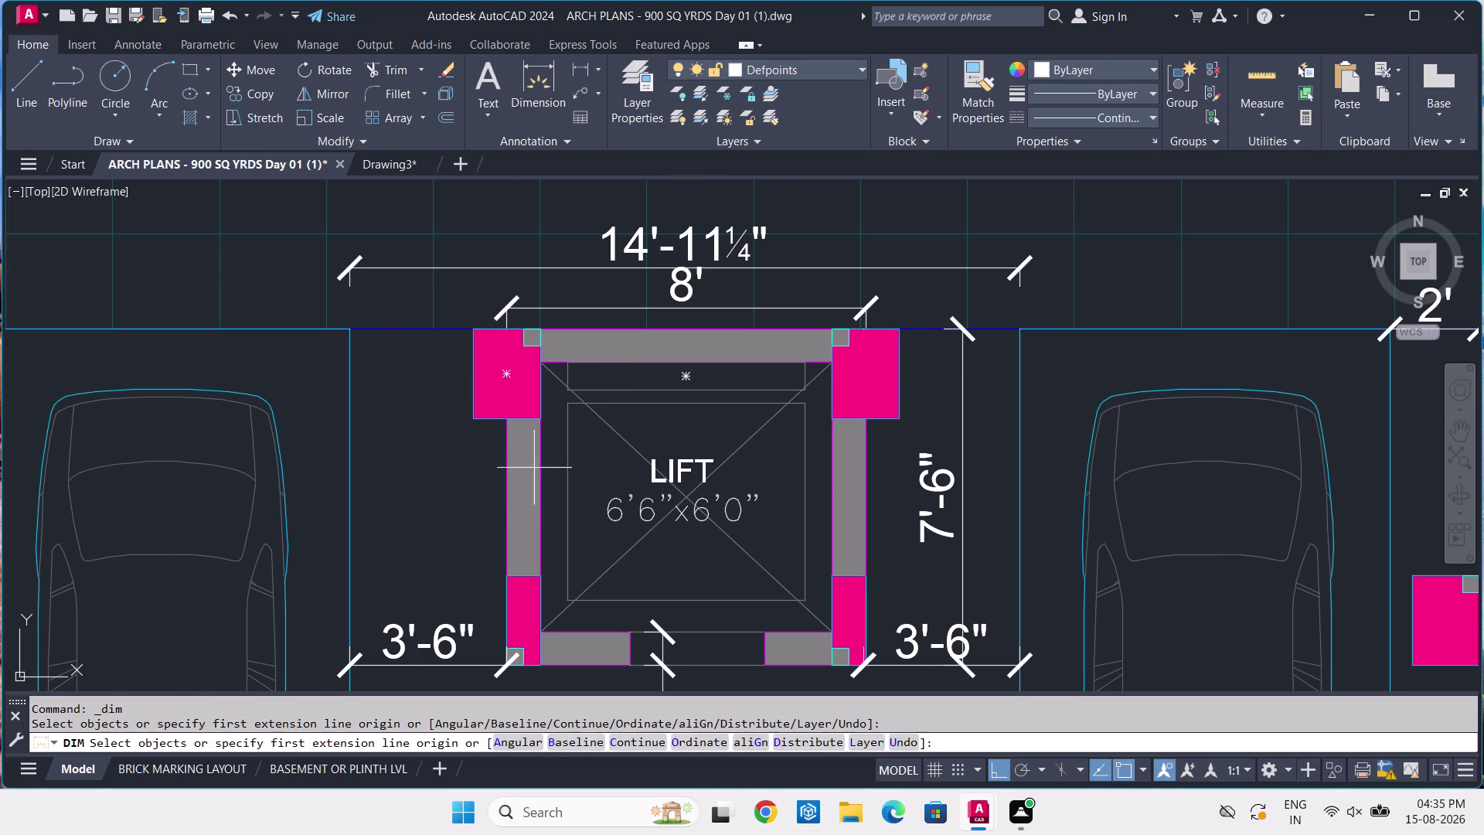
scroll(up, 3)
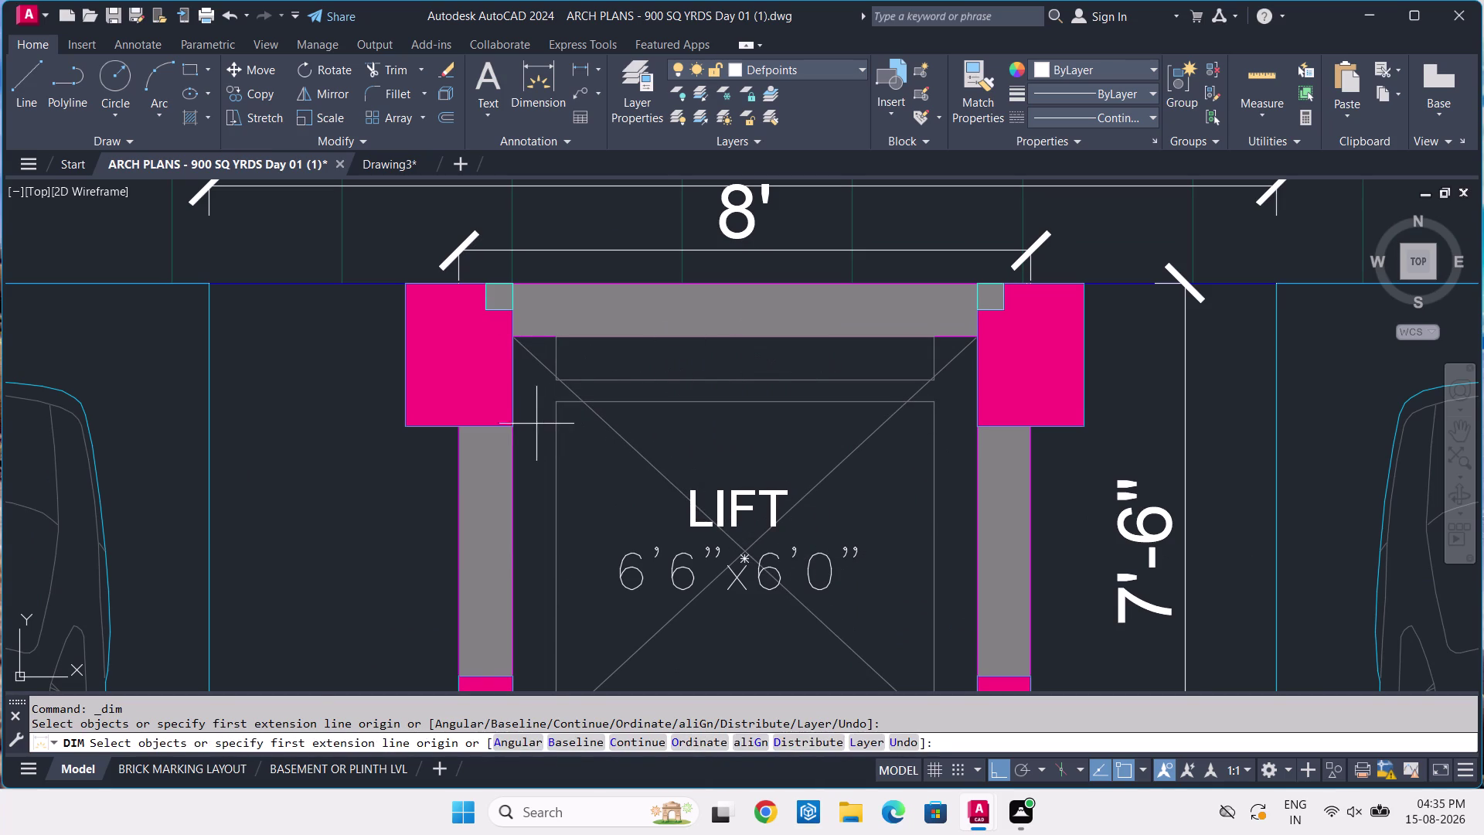
click(552, 405)
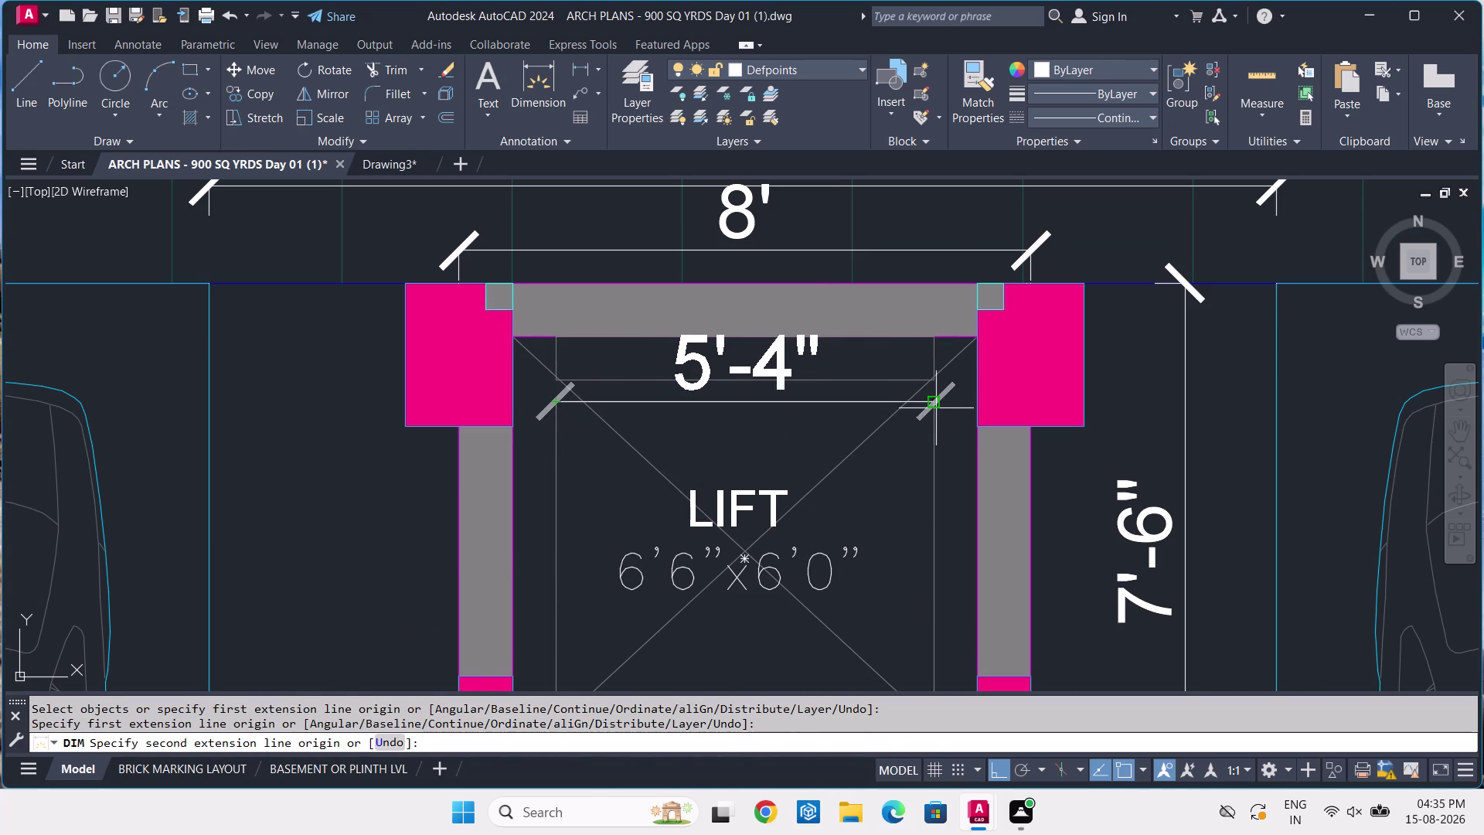
click(936, 403)
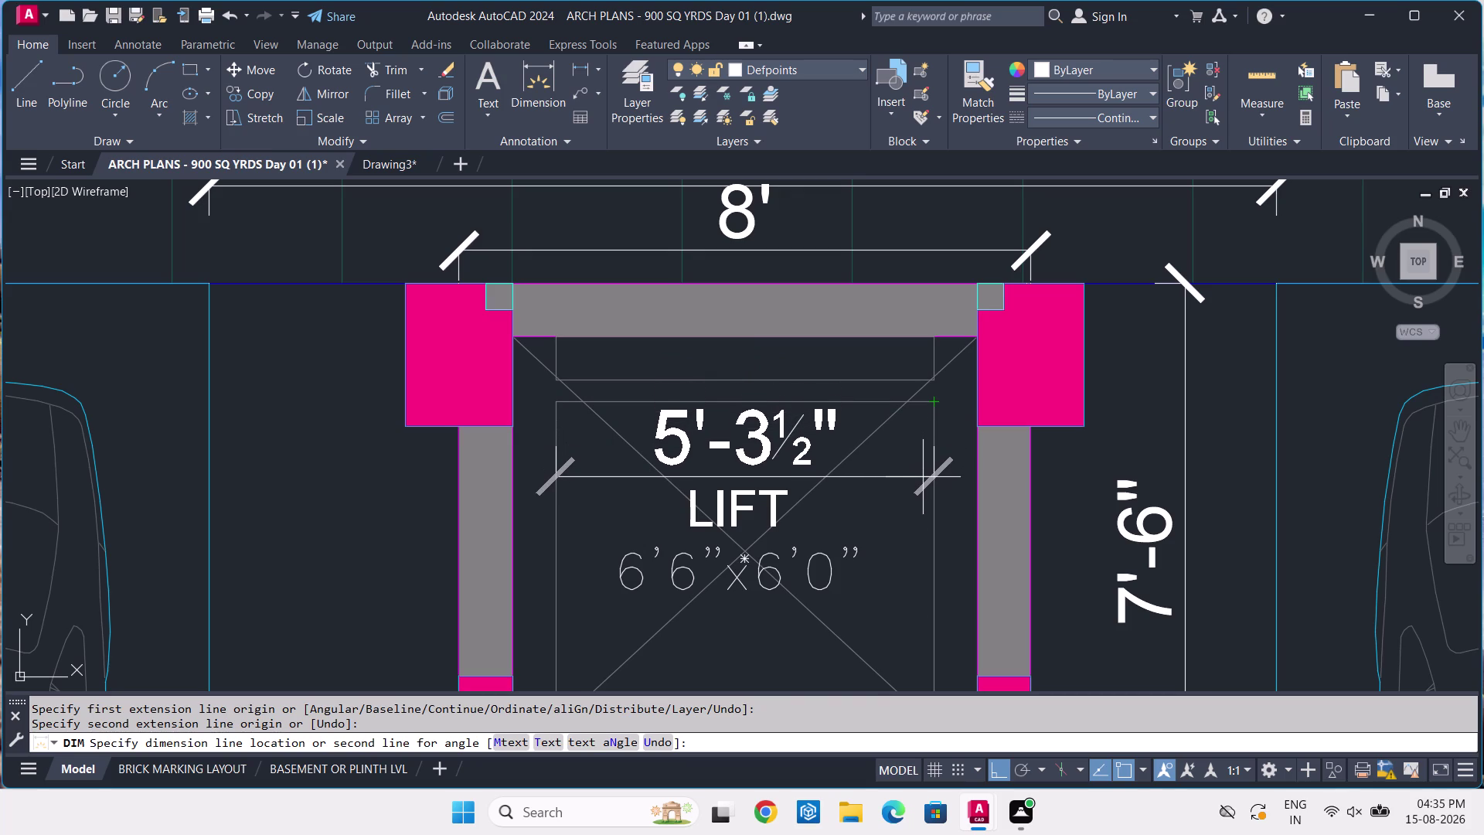
click(923, 477)
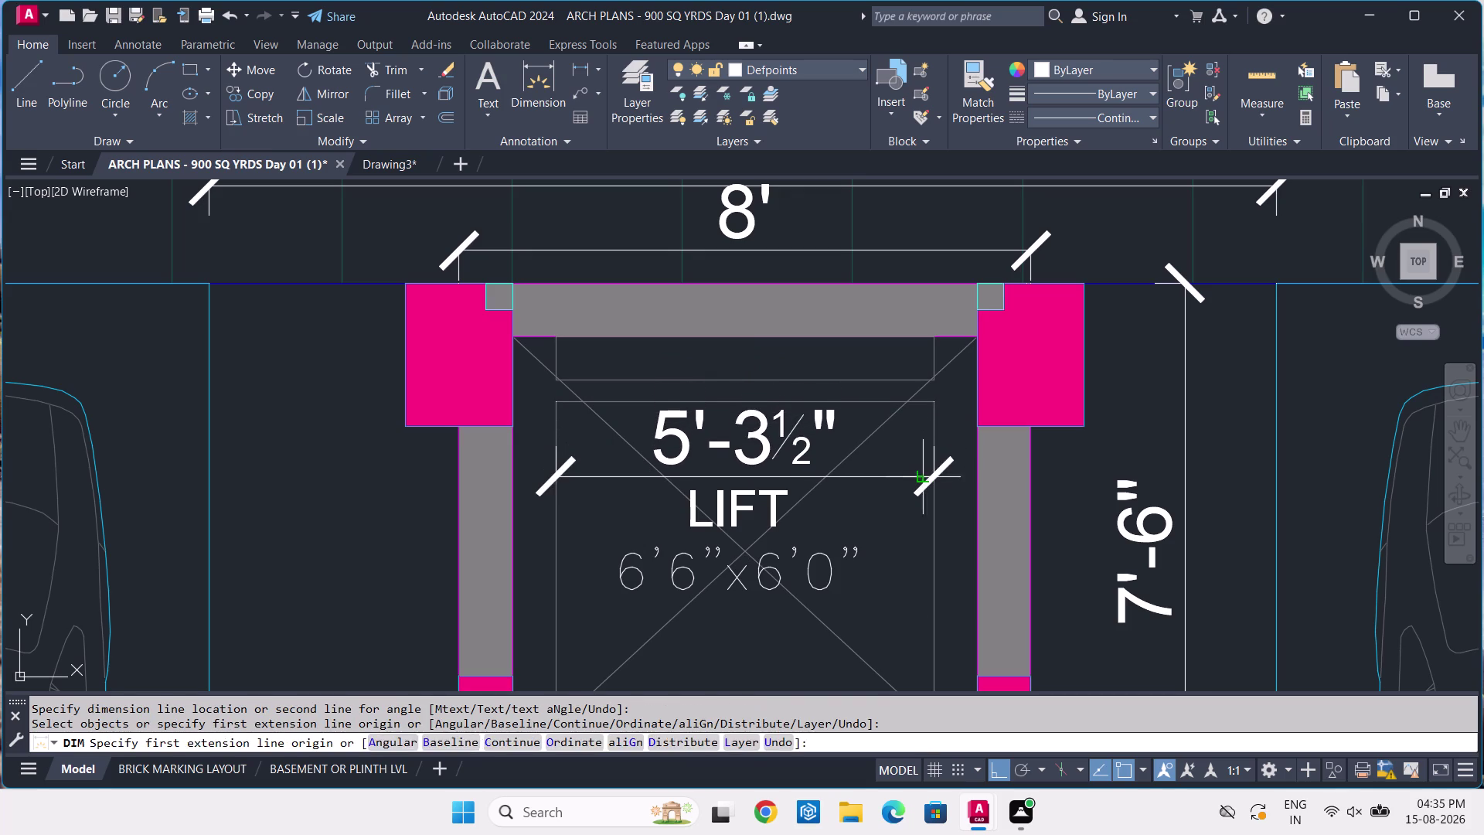
key(space)
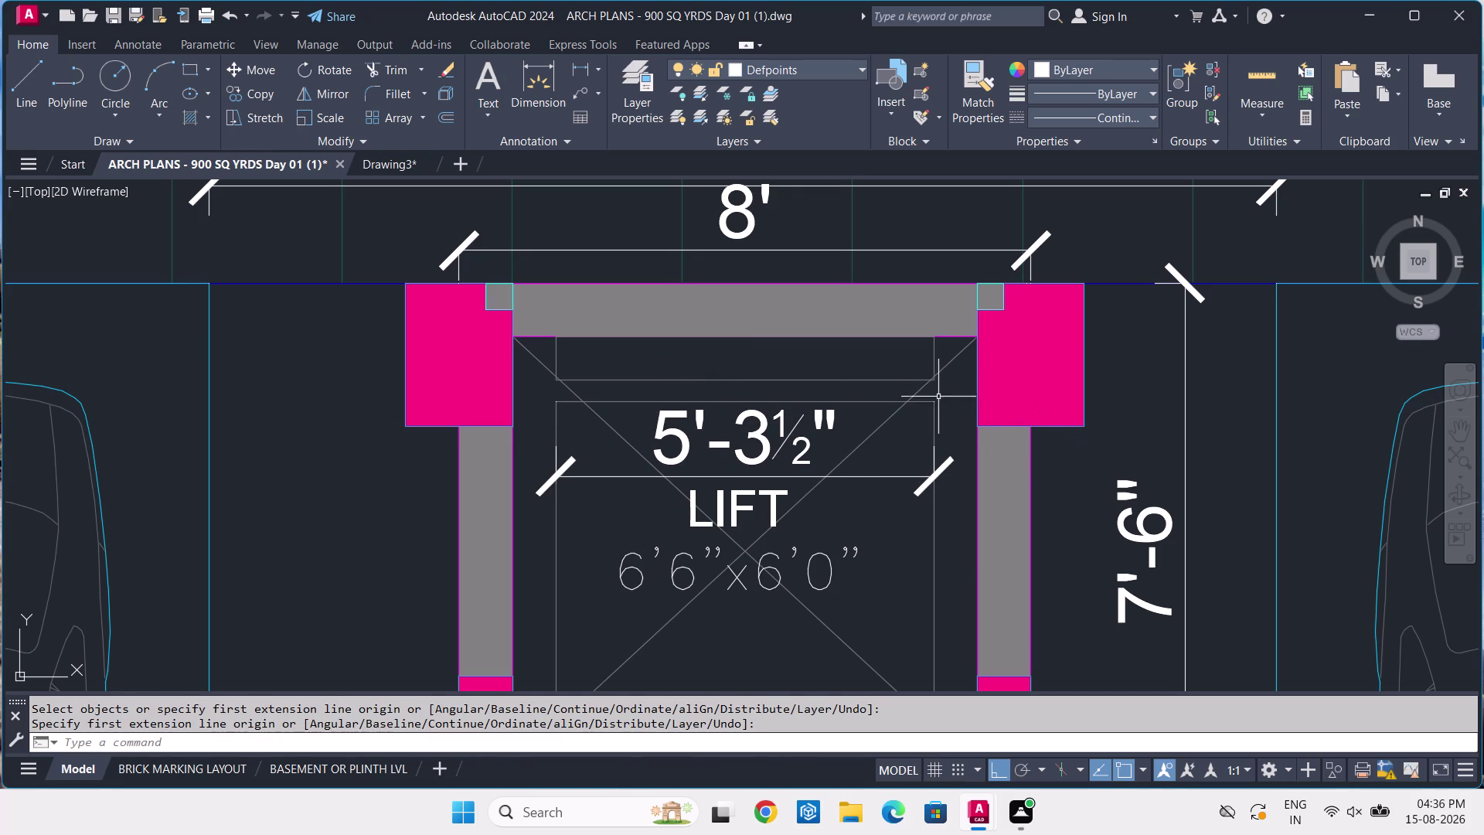
Add a 4'-4¾" vertical depth dimension along the lift's inner right side, then open Drawing3.
key(space)
click(936, 399)
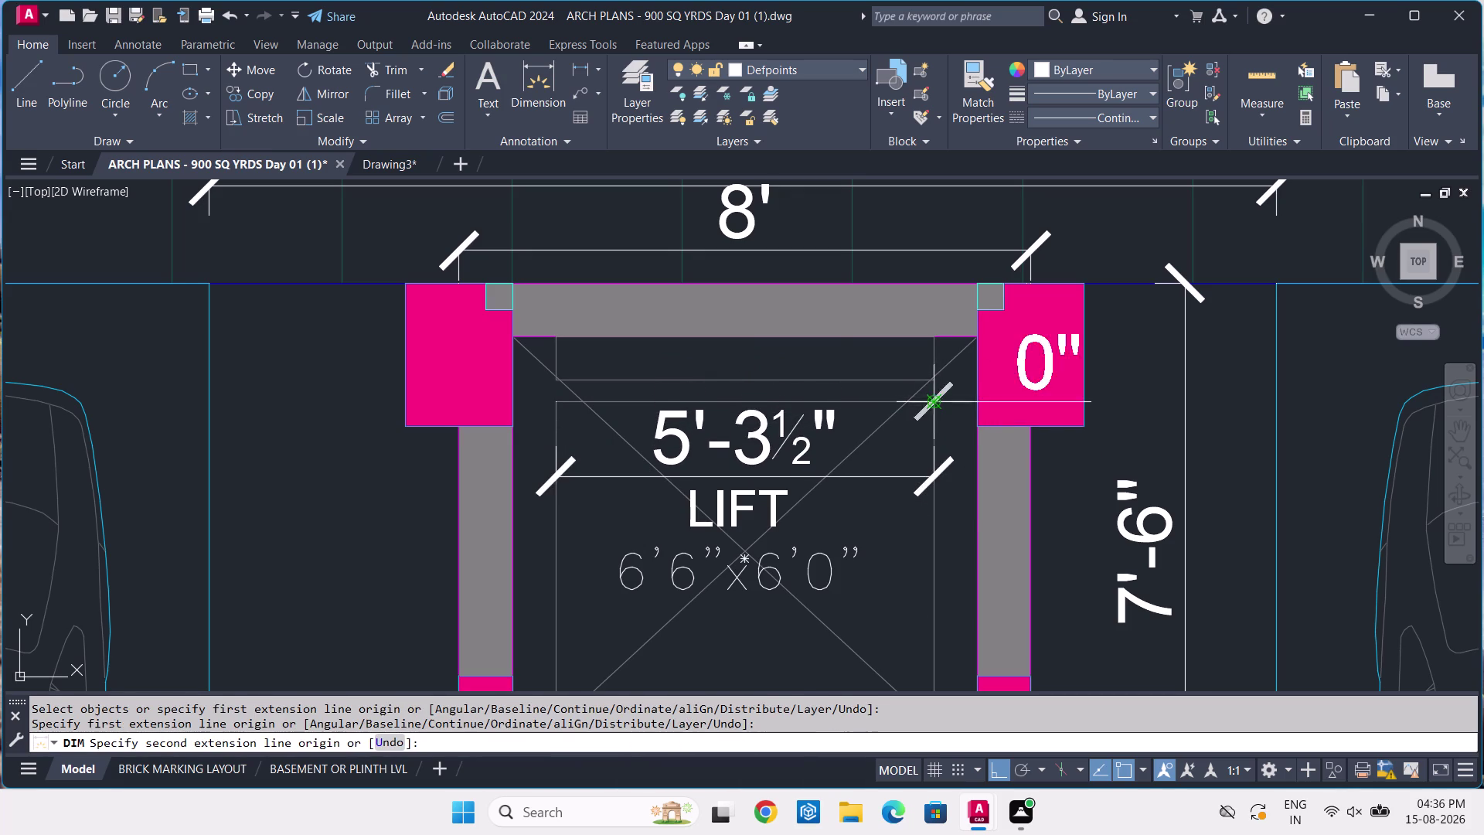
scroll(down, 3)
middle_drag(953, 533, 922, 426)
scroll(up, 3)
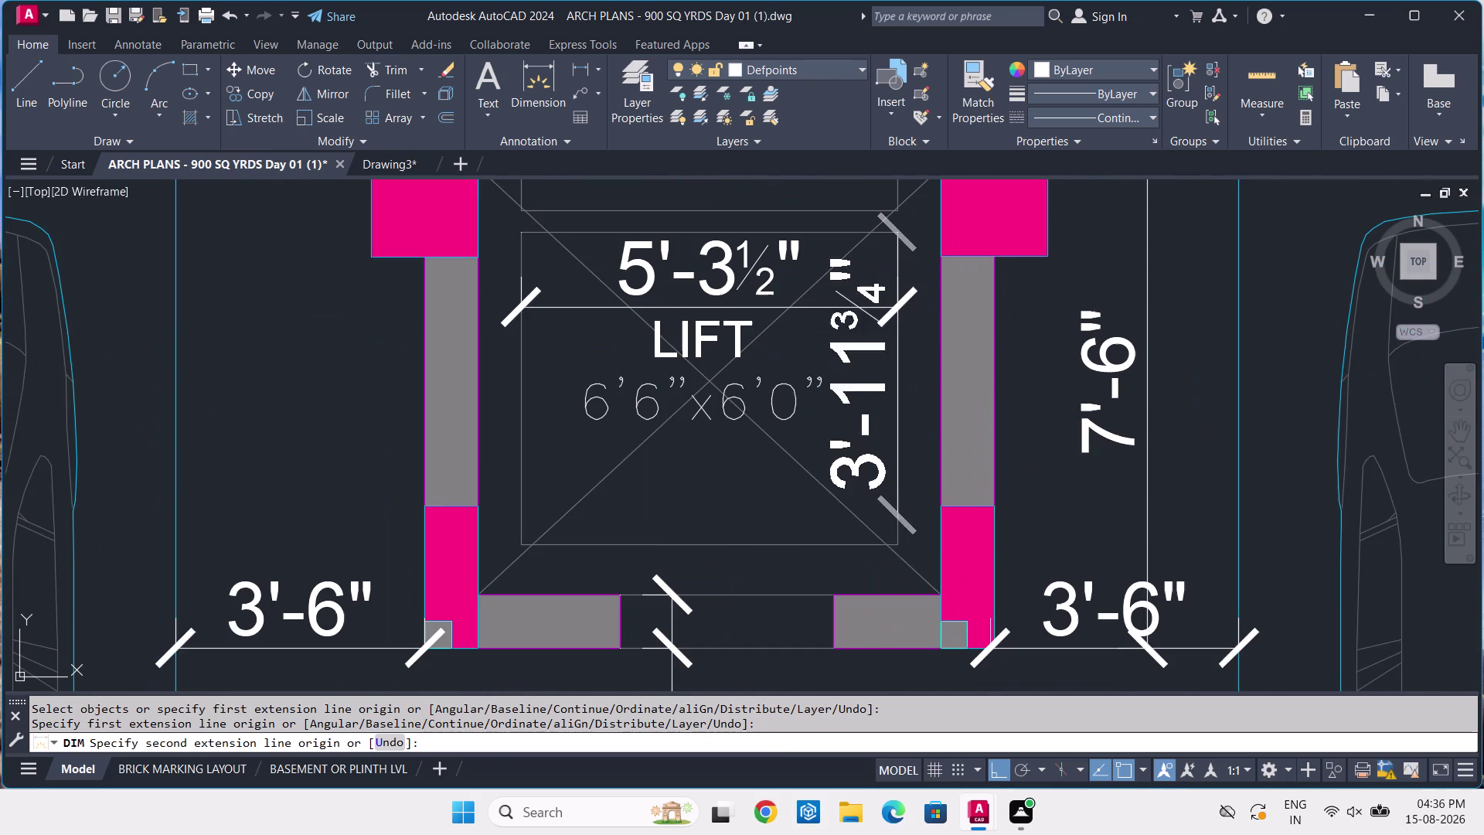
click(897, 550)
click(897, 550)
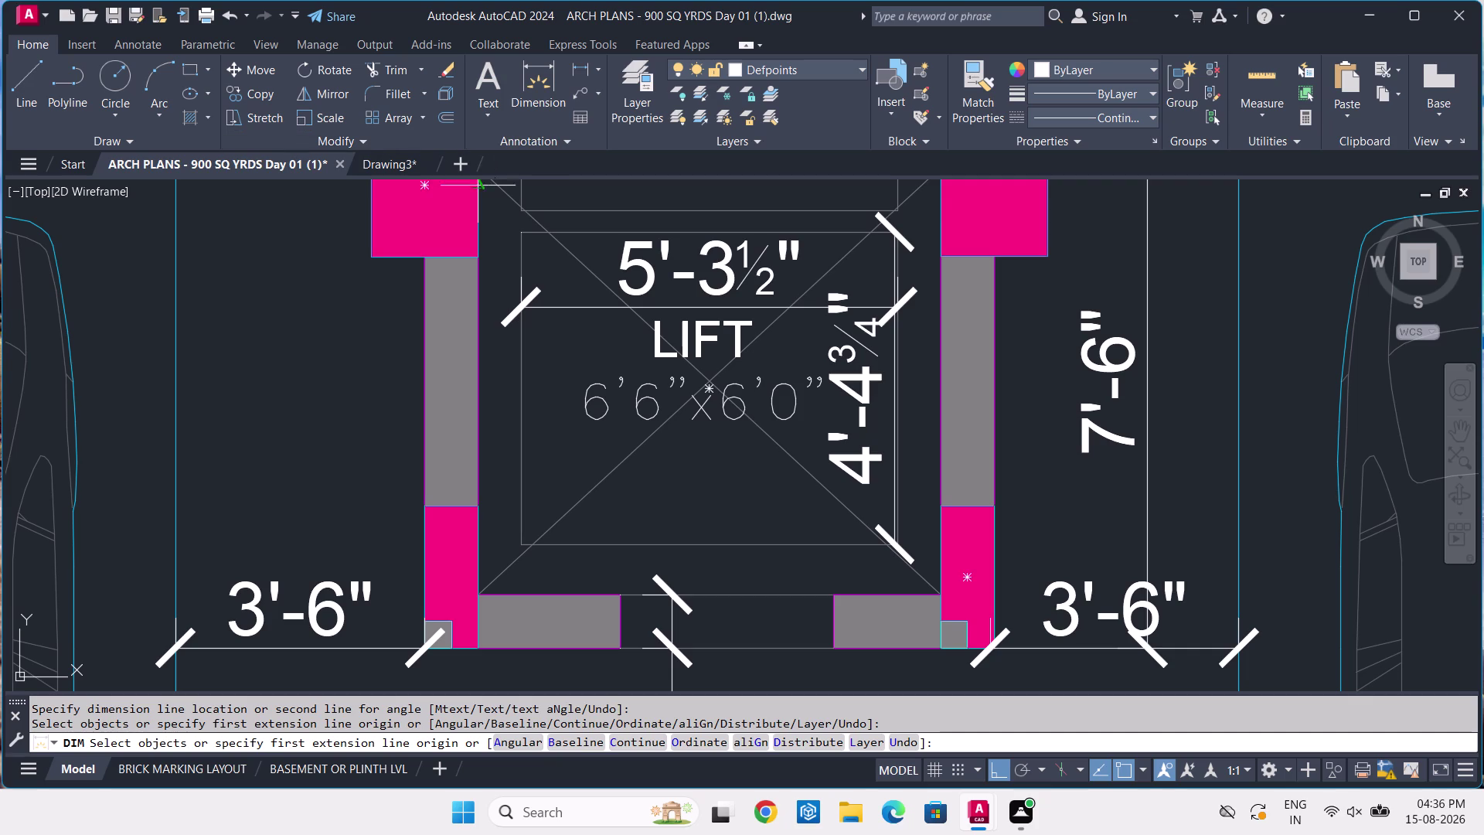
click(412, 170)
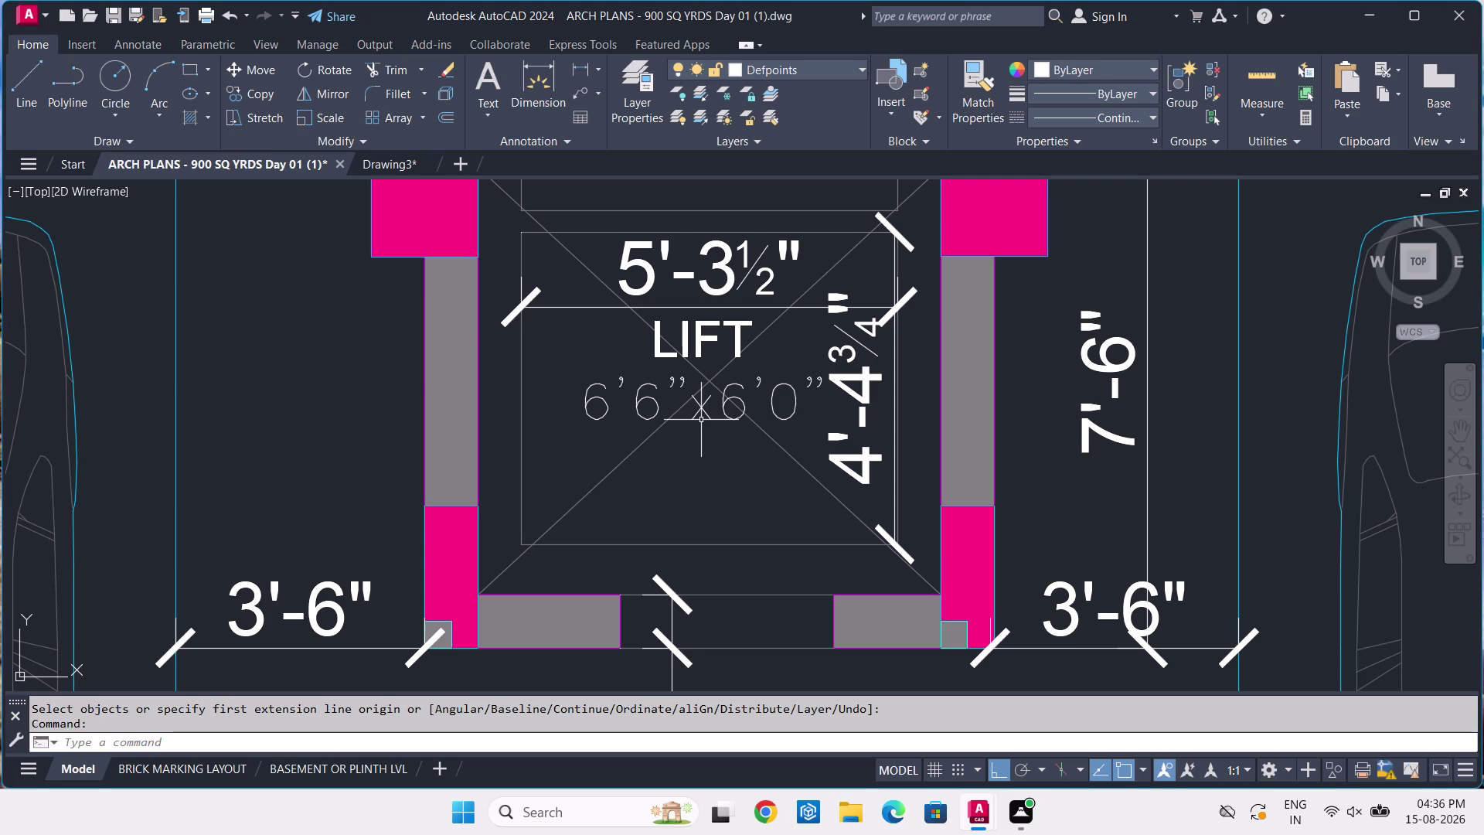
click(399, 166)
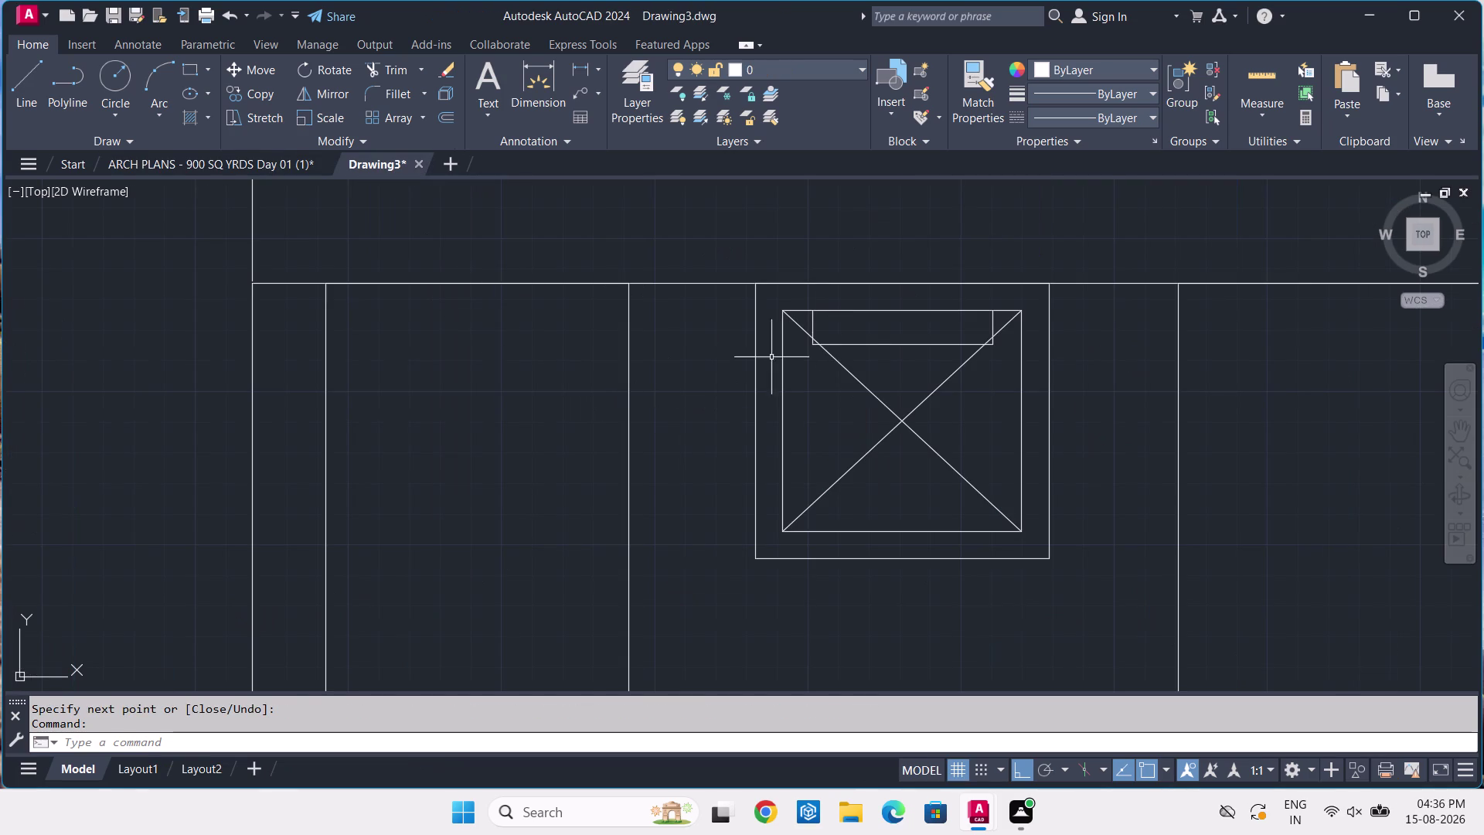
Draw a 5'-3½" horizontal line from a point inside the lift box.
text(L)
key(space)
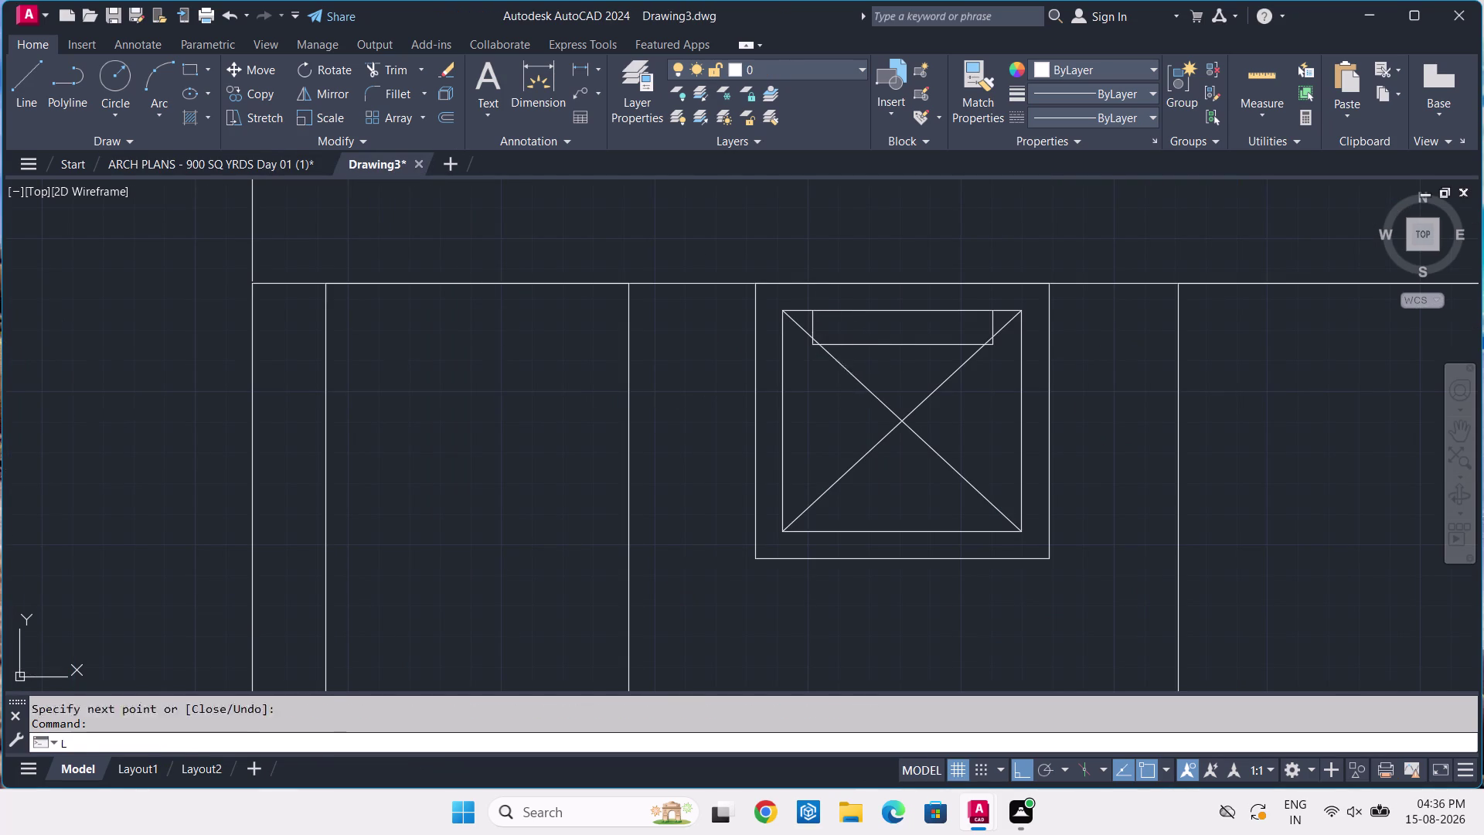
scroll(up, 3)
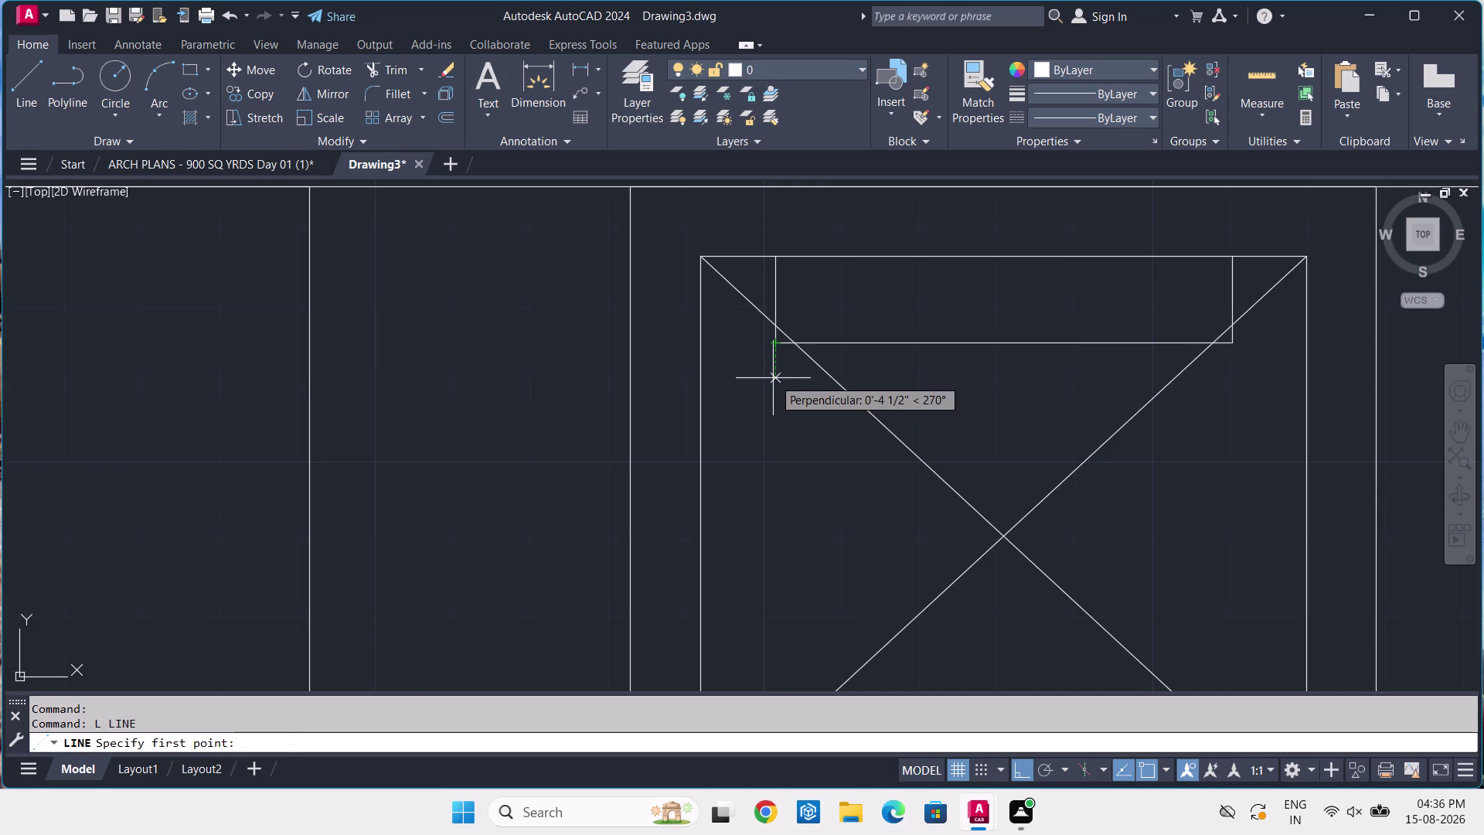
click(773, 378)
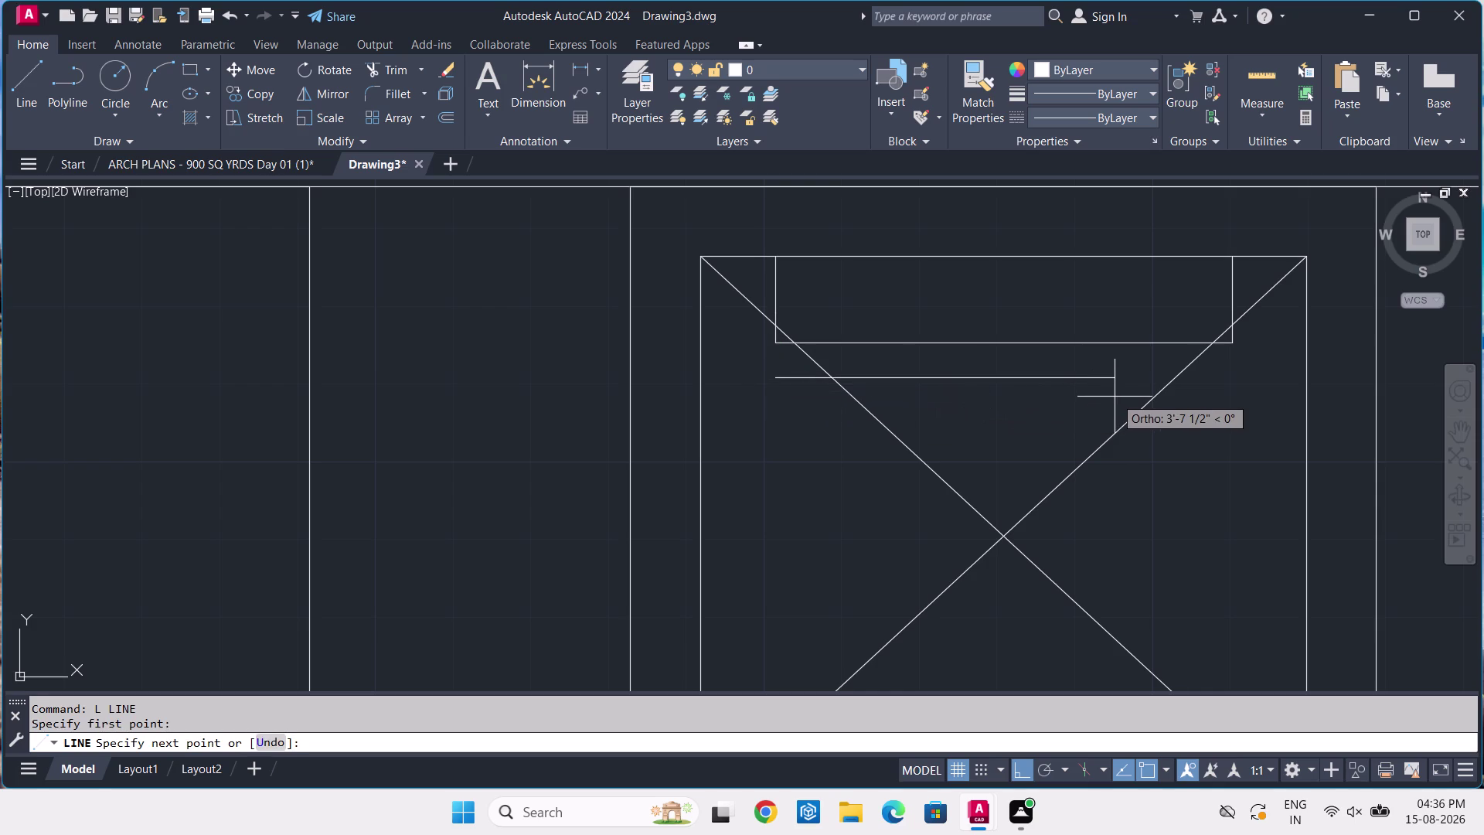
key(5)
text('-)
text(3-1)
text(/2)
key(Return)
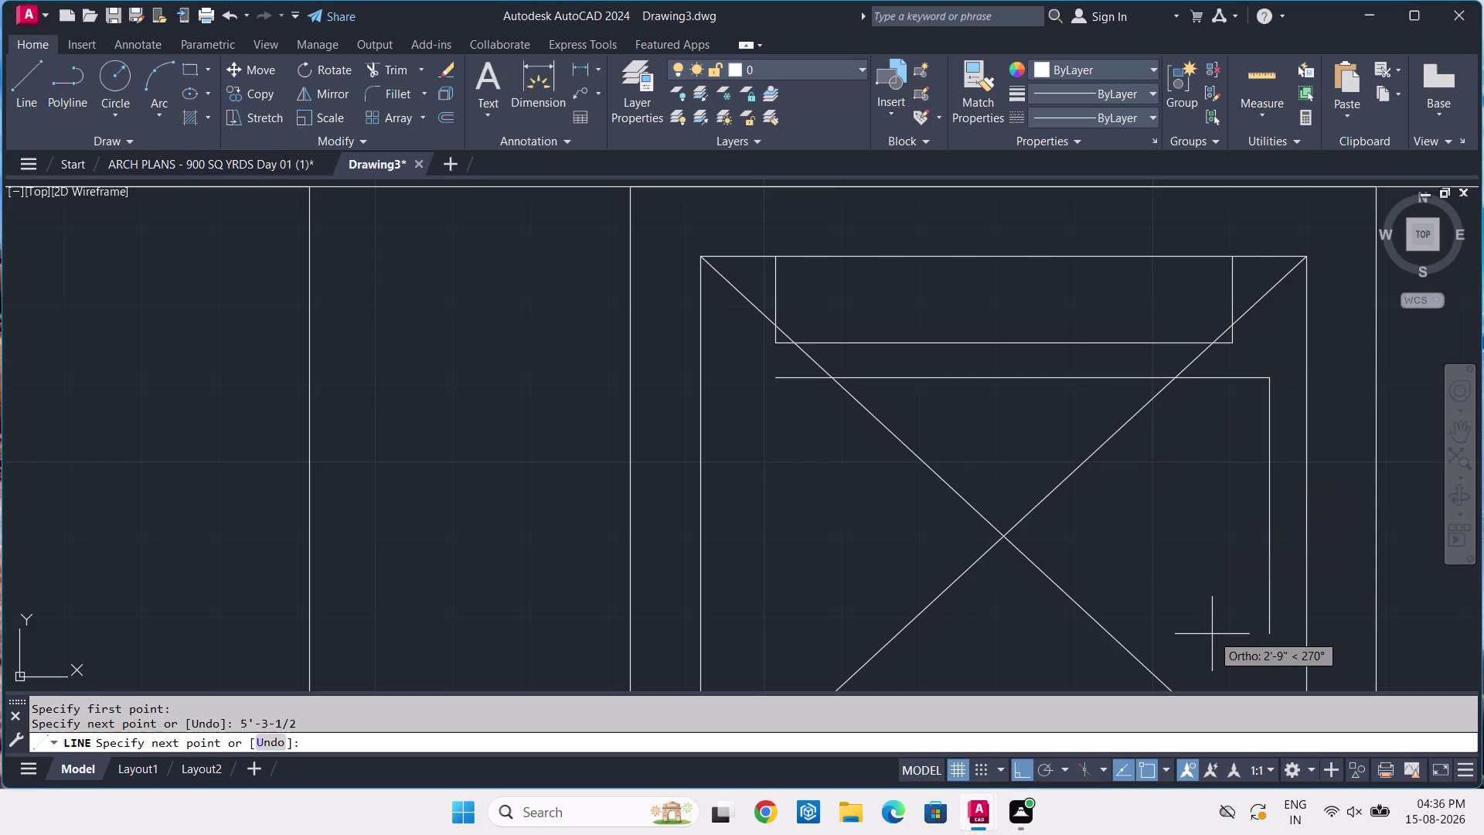
Continue the line 4'-4¾" downward and finish, checking ARCH PLANS before returning.
key(4)
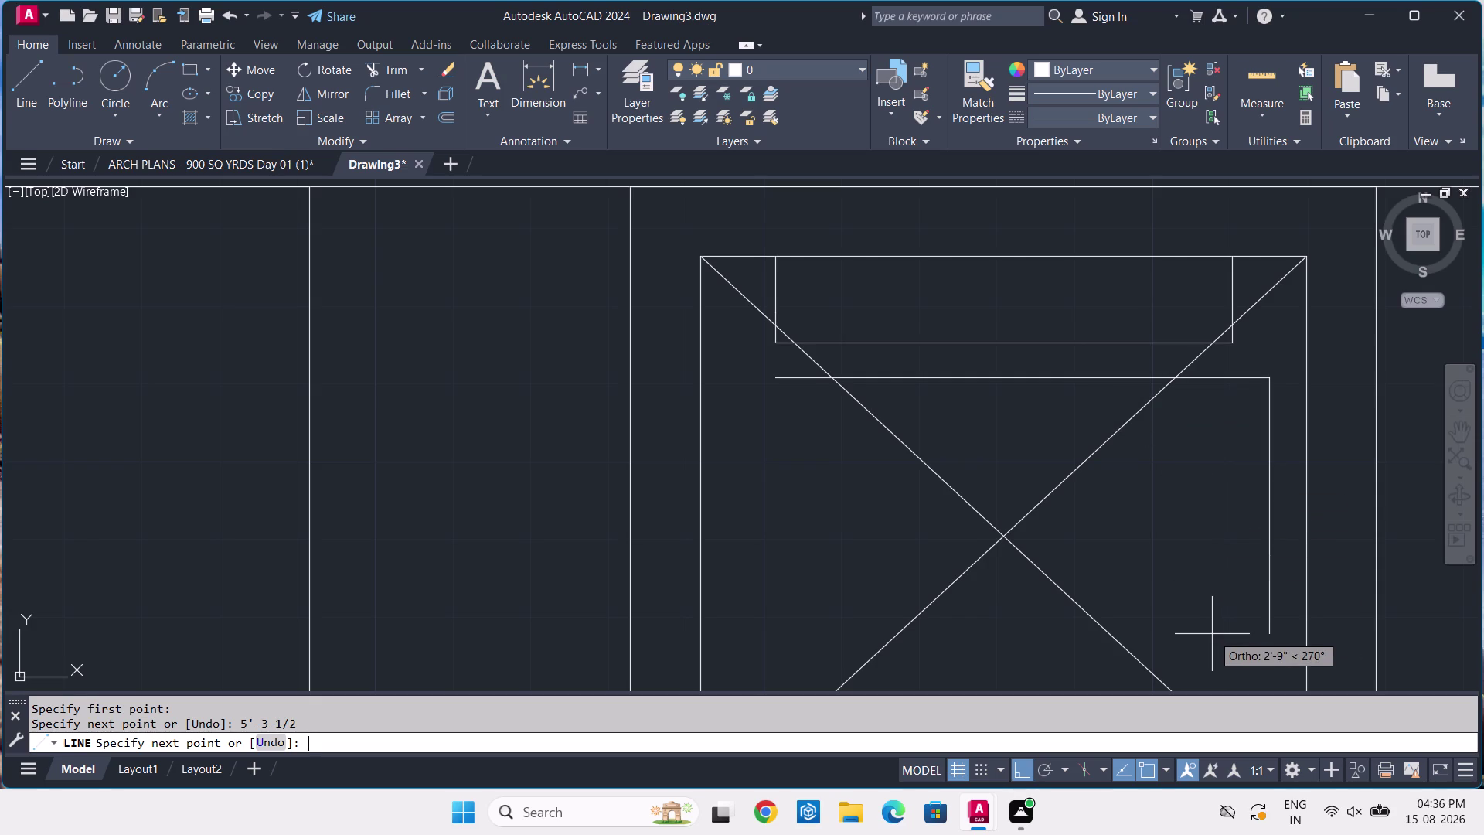
text('-)
text(4-3)
key(slash)
key(4)
key(Return)
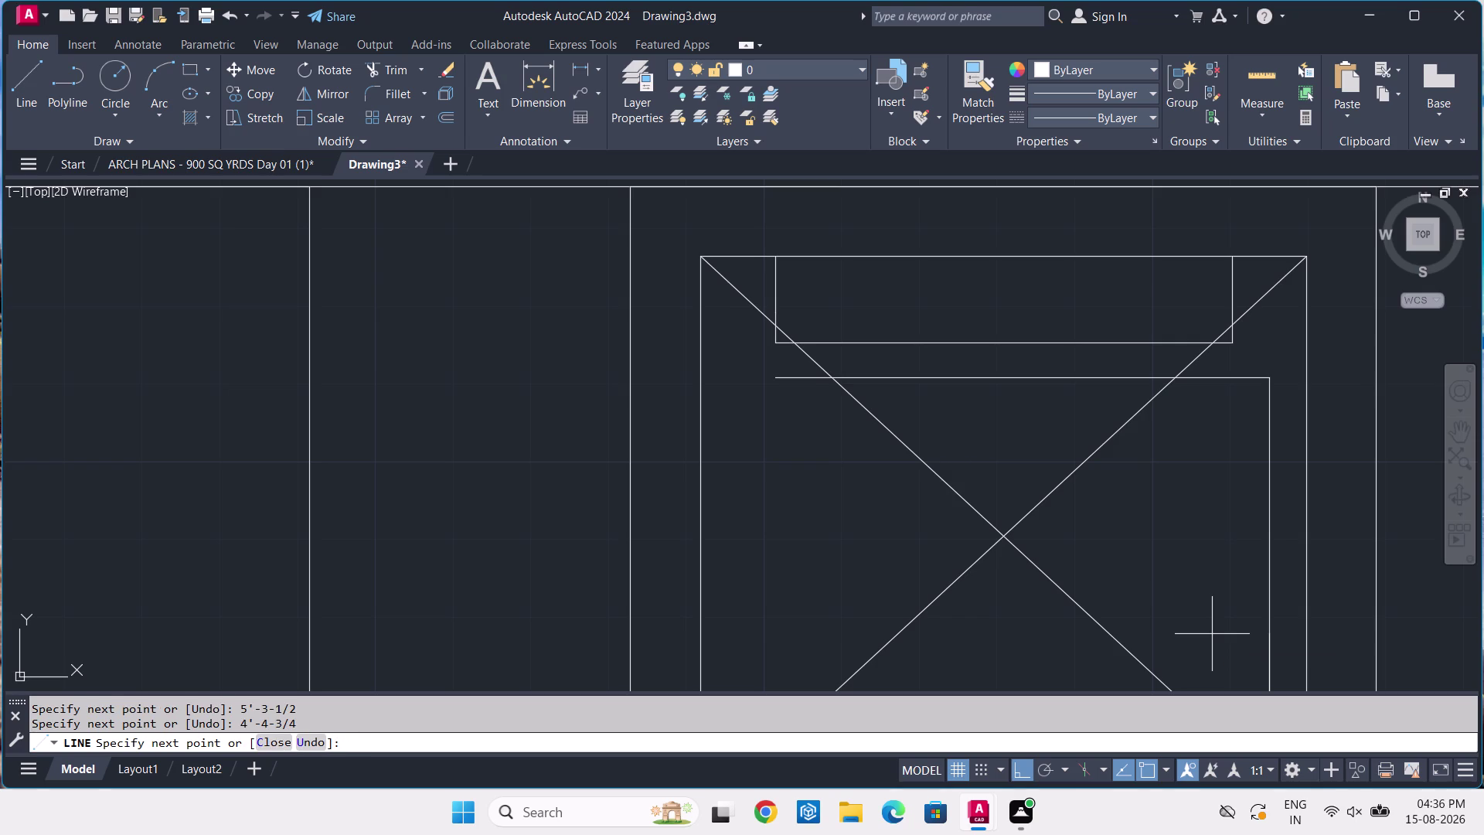
scroll(down, 3)
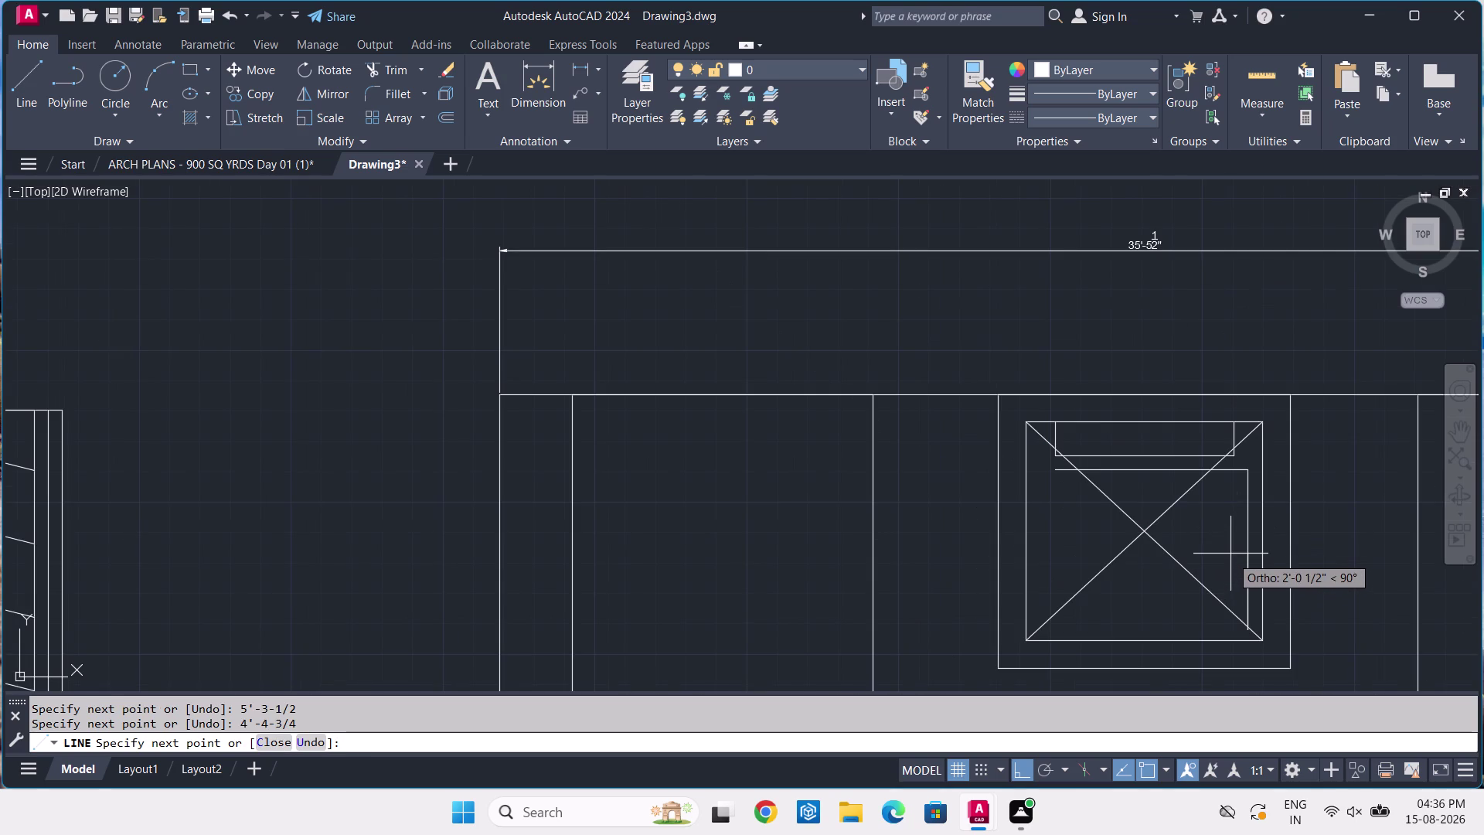
key(Return)
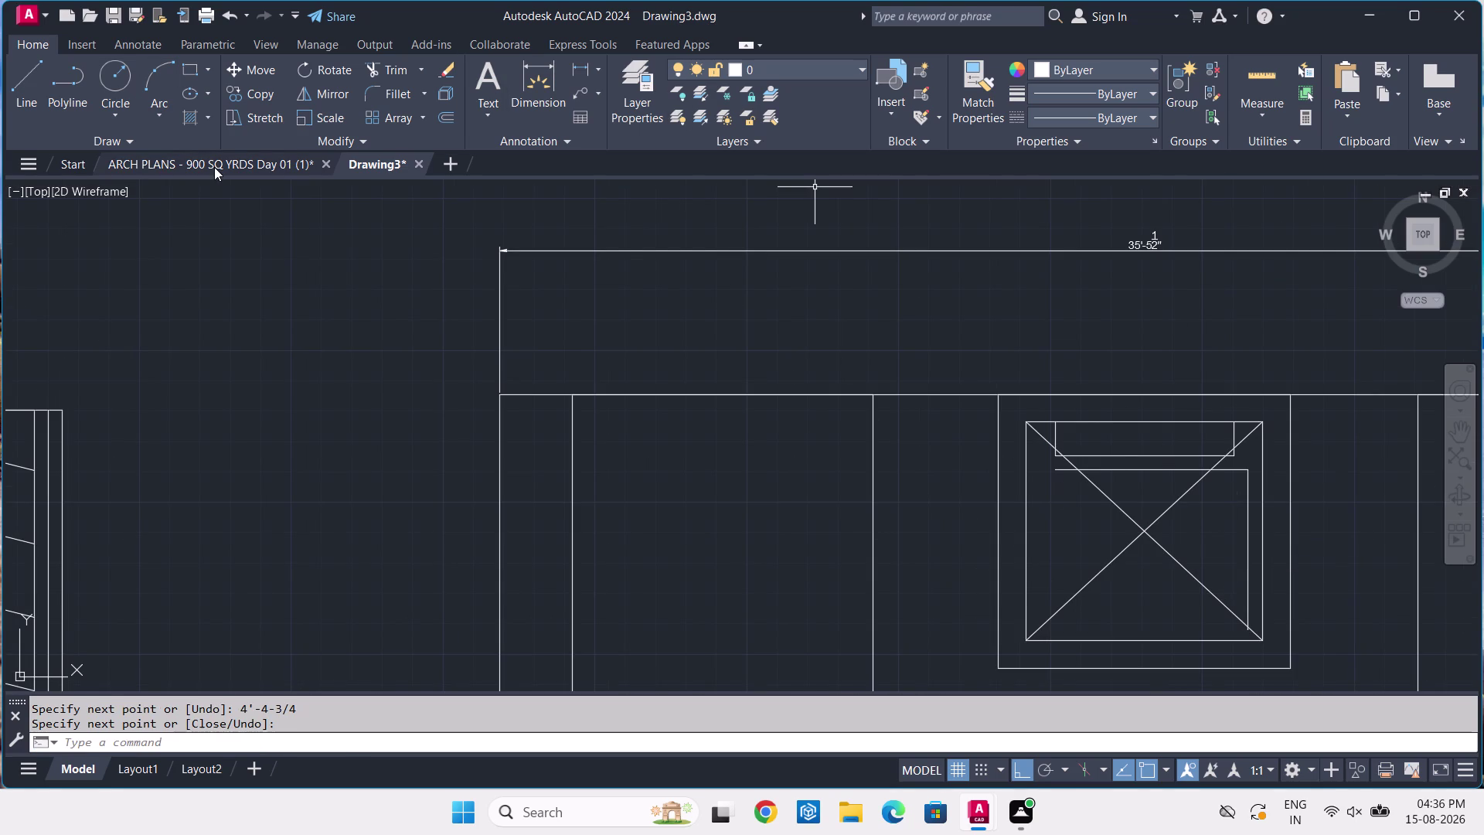
click(214, 167)
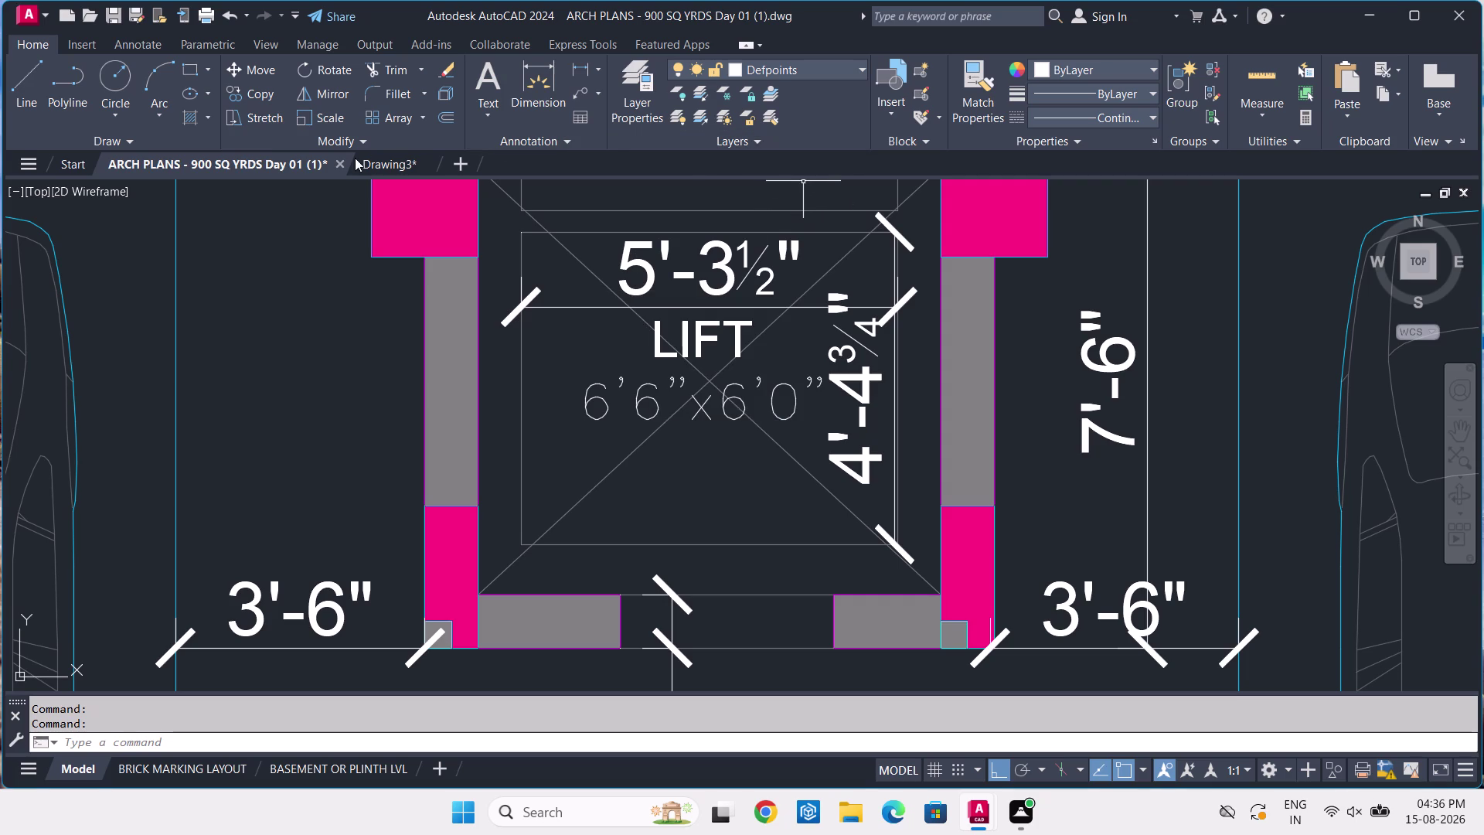
click(416, 156)
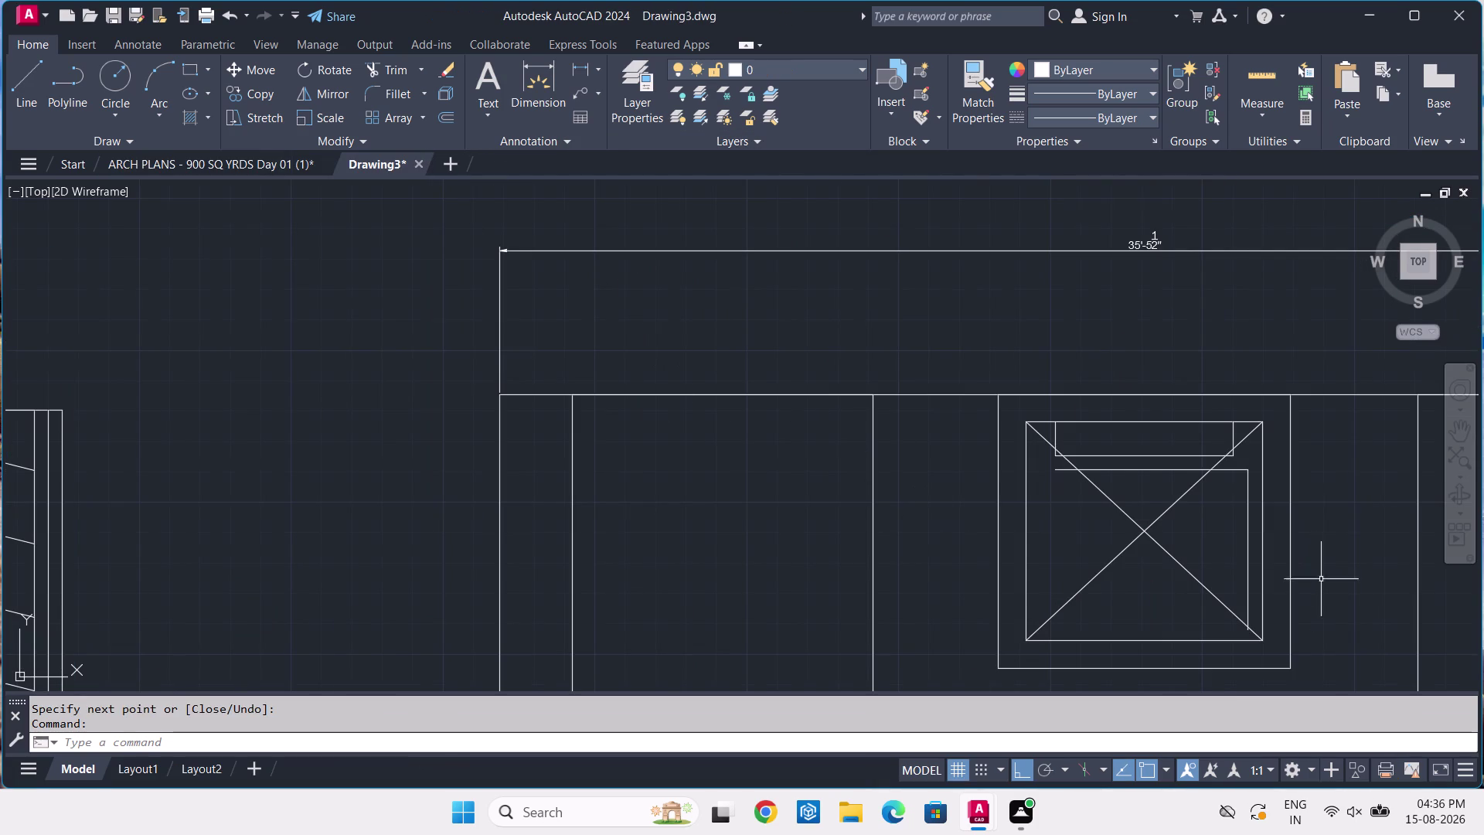
From the vertical line's lower end, draw a 5'-3½" line to the left.
scroll(up, 3)
key(Return)
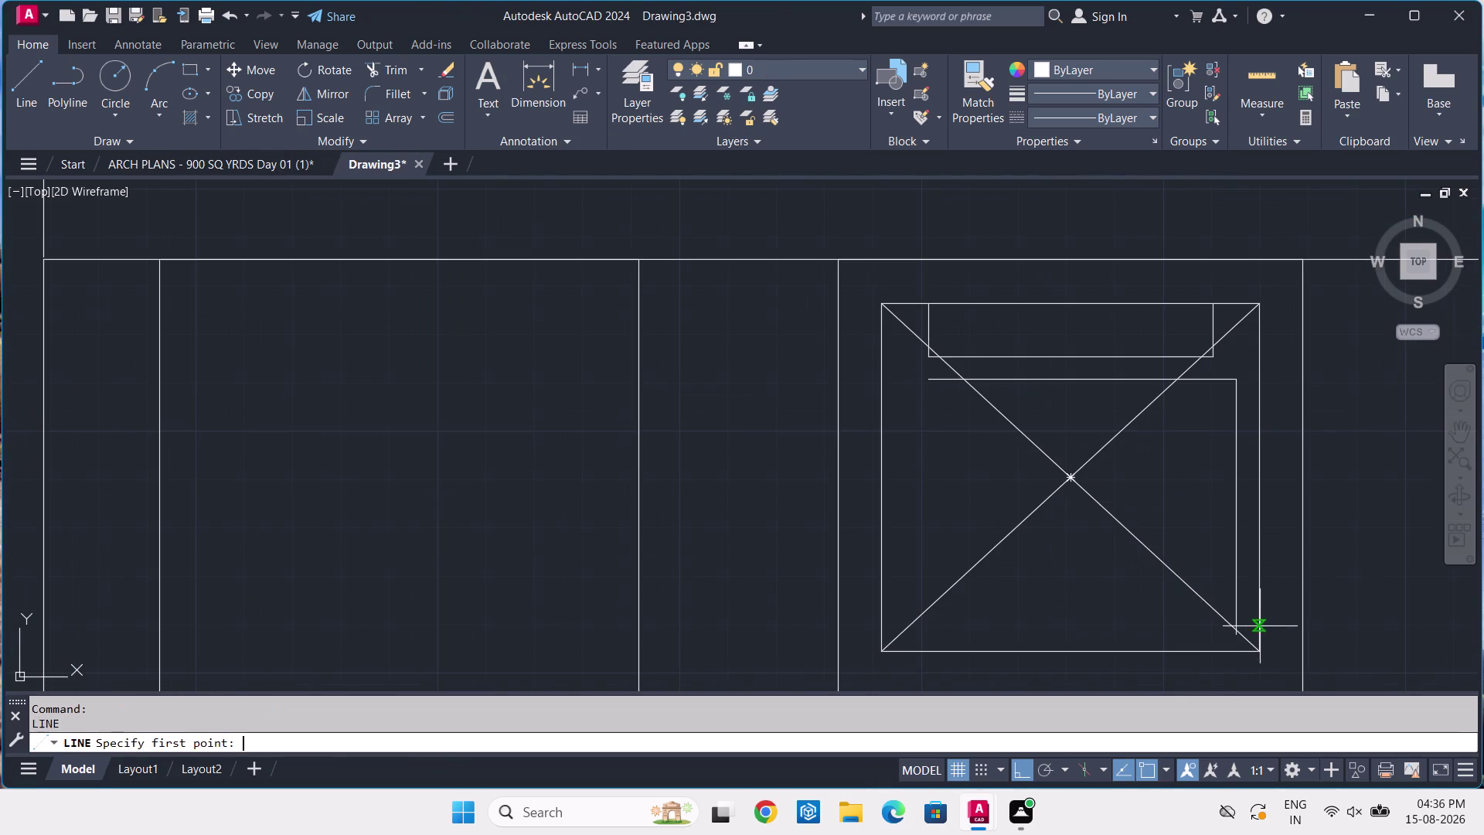
scroll(up, 3)
click(1218, 668)
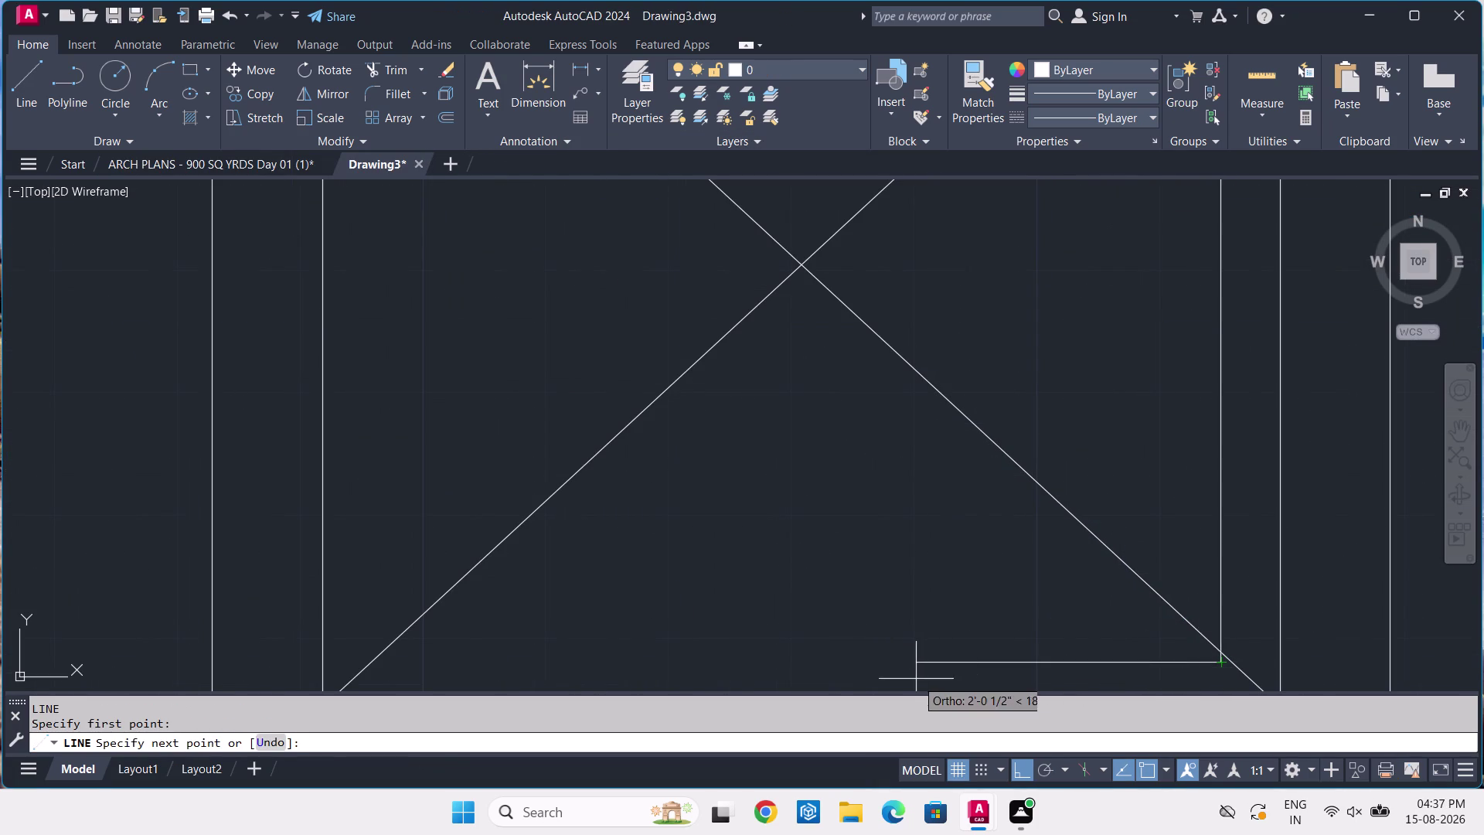
key(5)
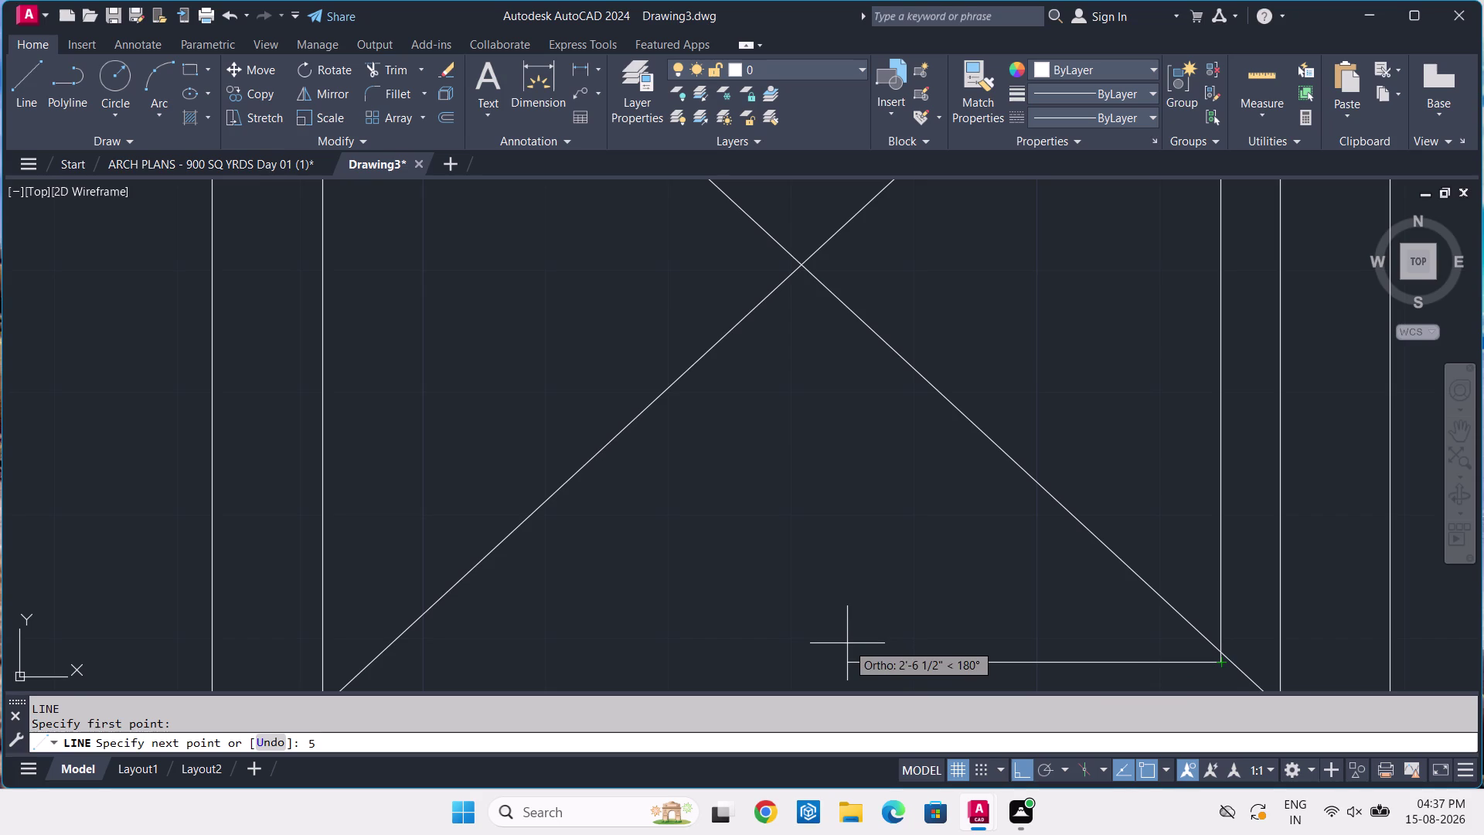
key(apostrophe)
text(-)
text(3)
text(-1)
text(/2)
key(Return)
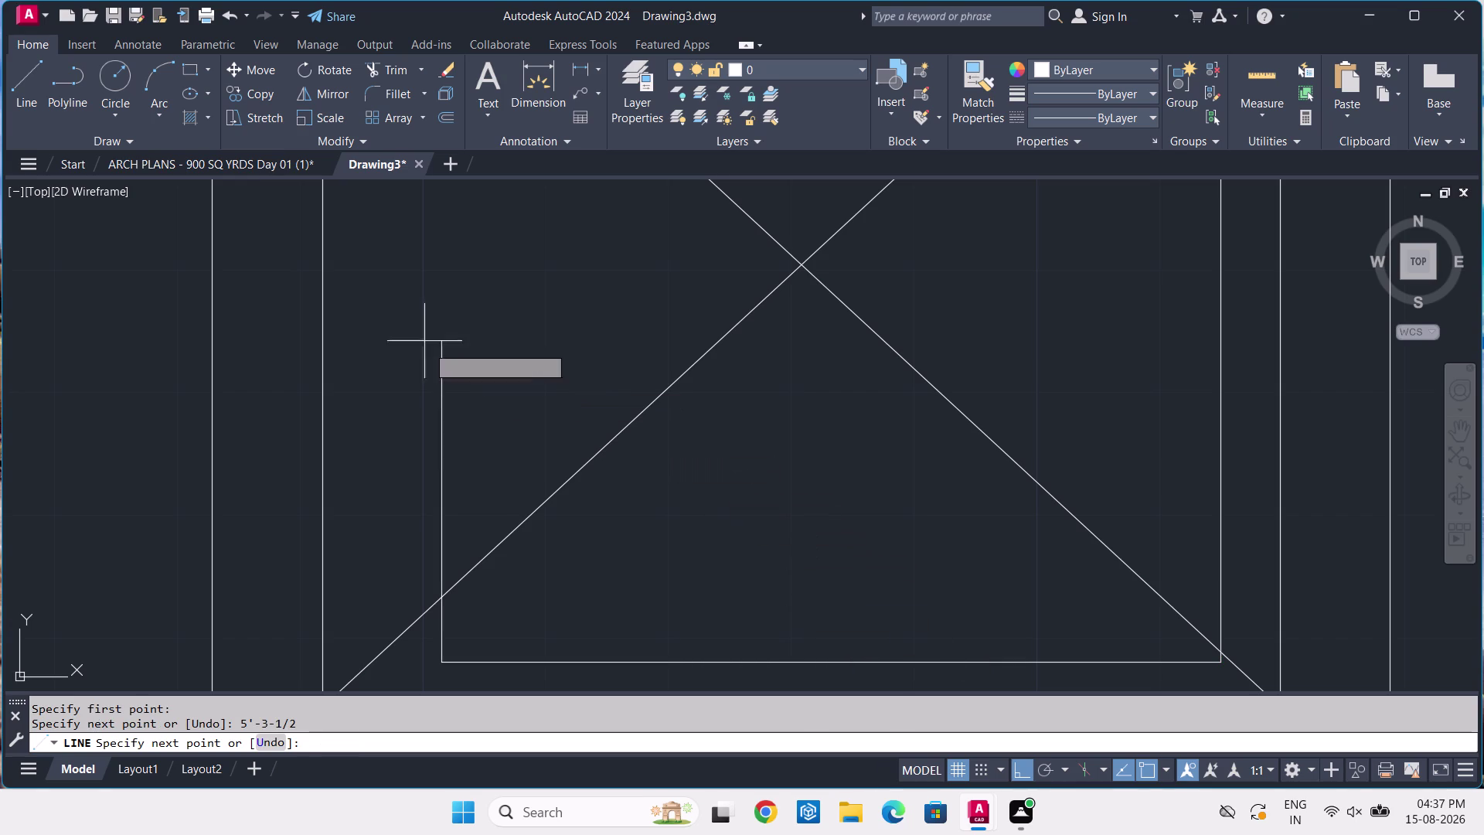
Continue the line 4'-3¼" upward to form the inner box's left edge.
text(4')
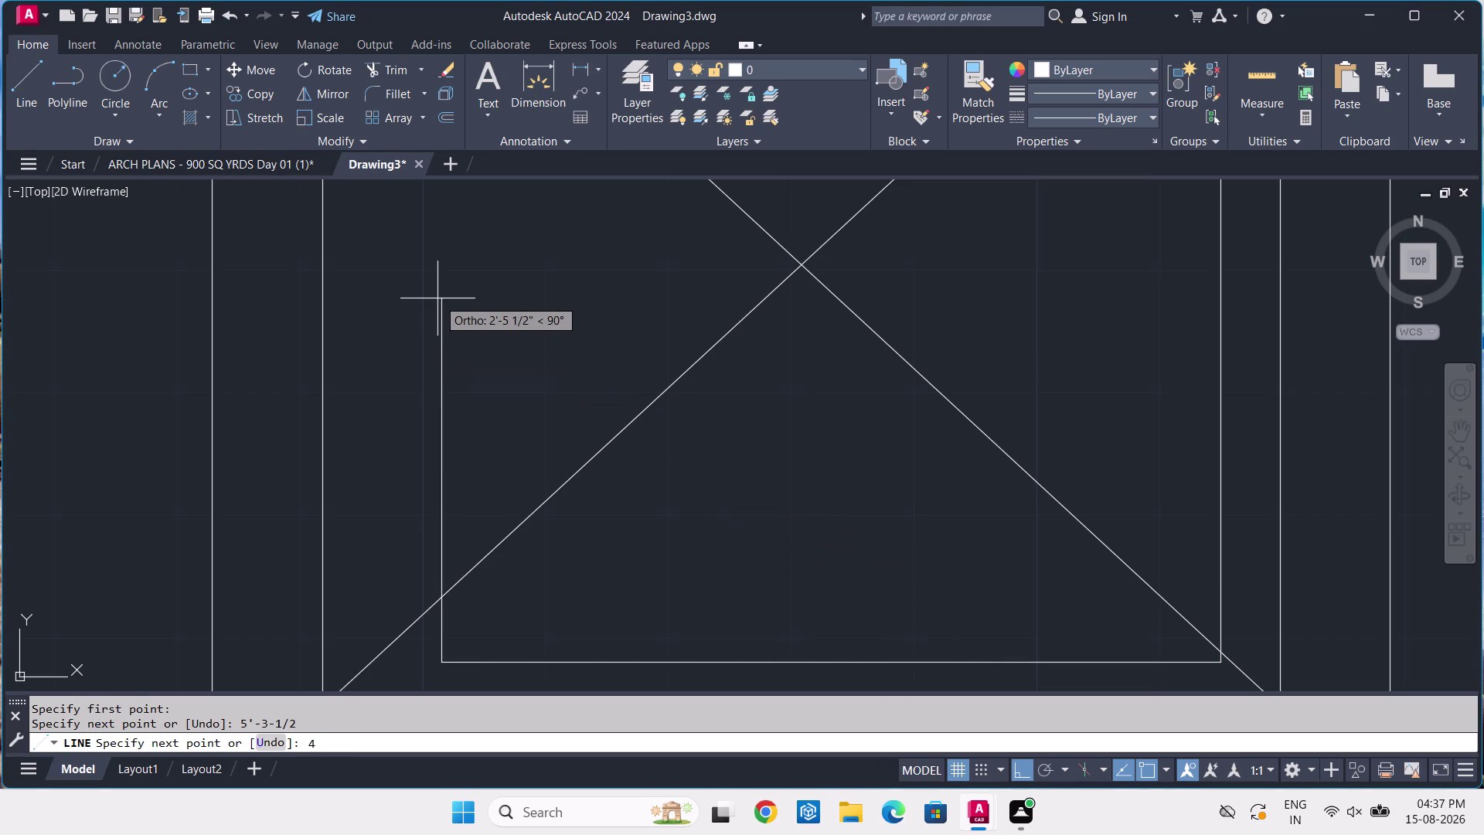
text(-3-1)
key(slash)
key(4)
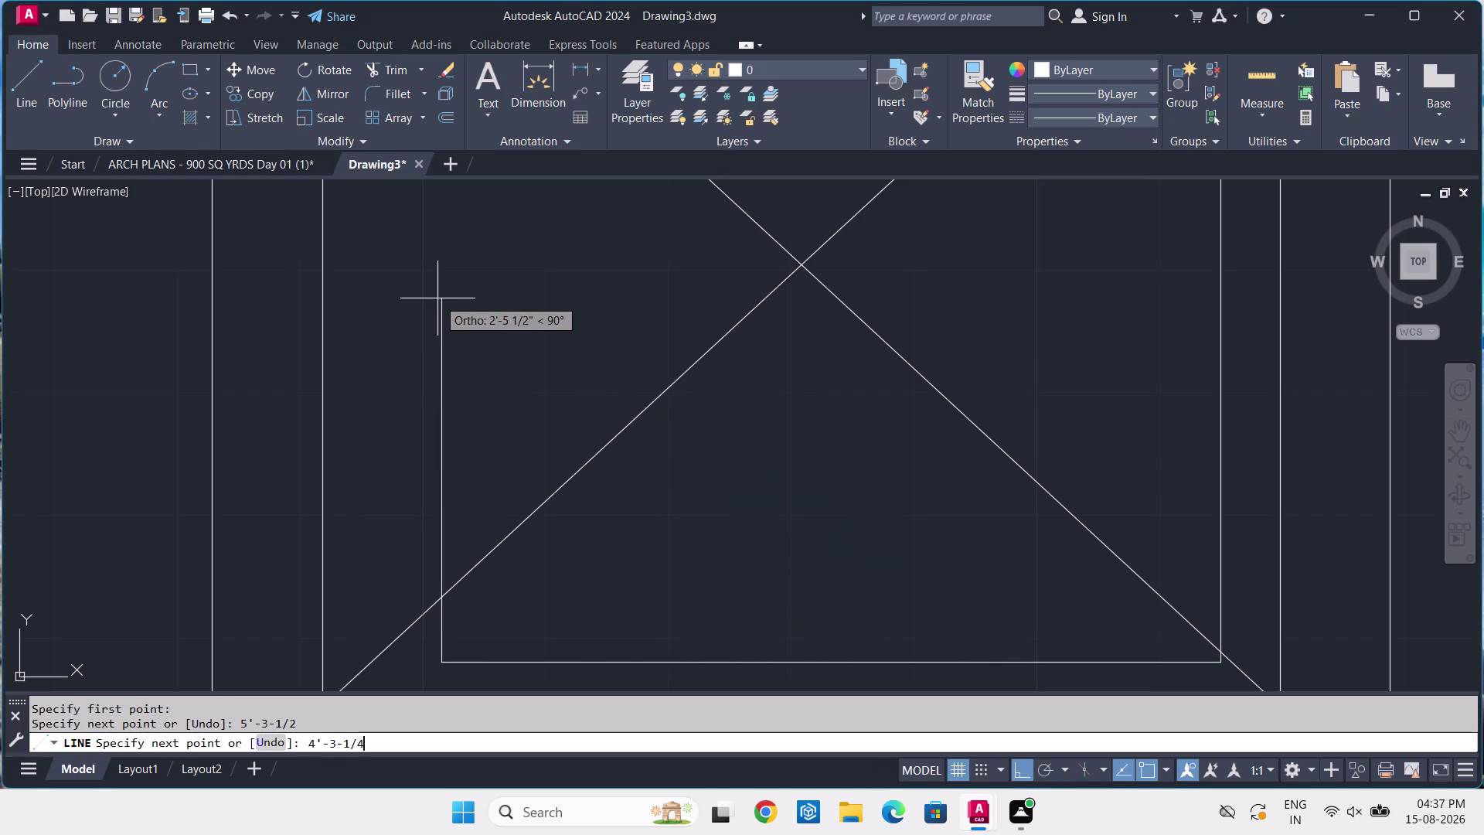
key(Return)
scroll(down, 3)
middle_drag(457, 309, 482, 470)
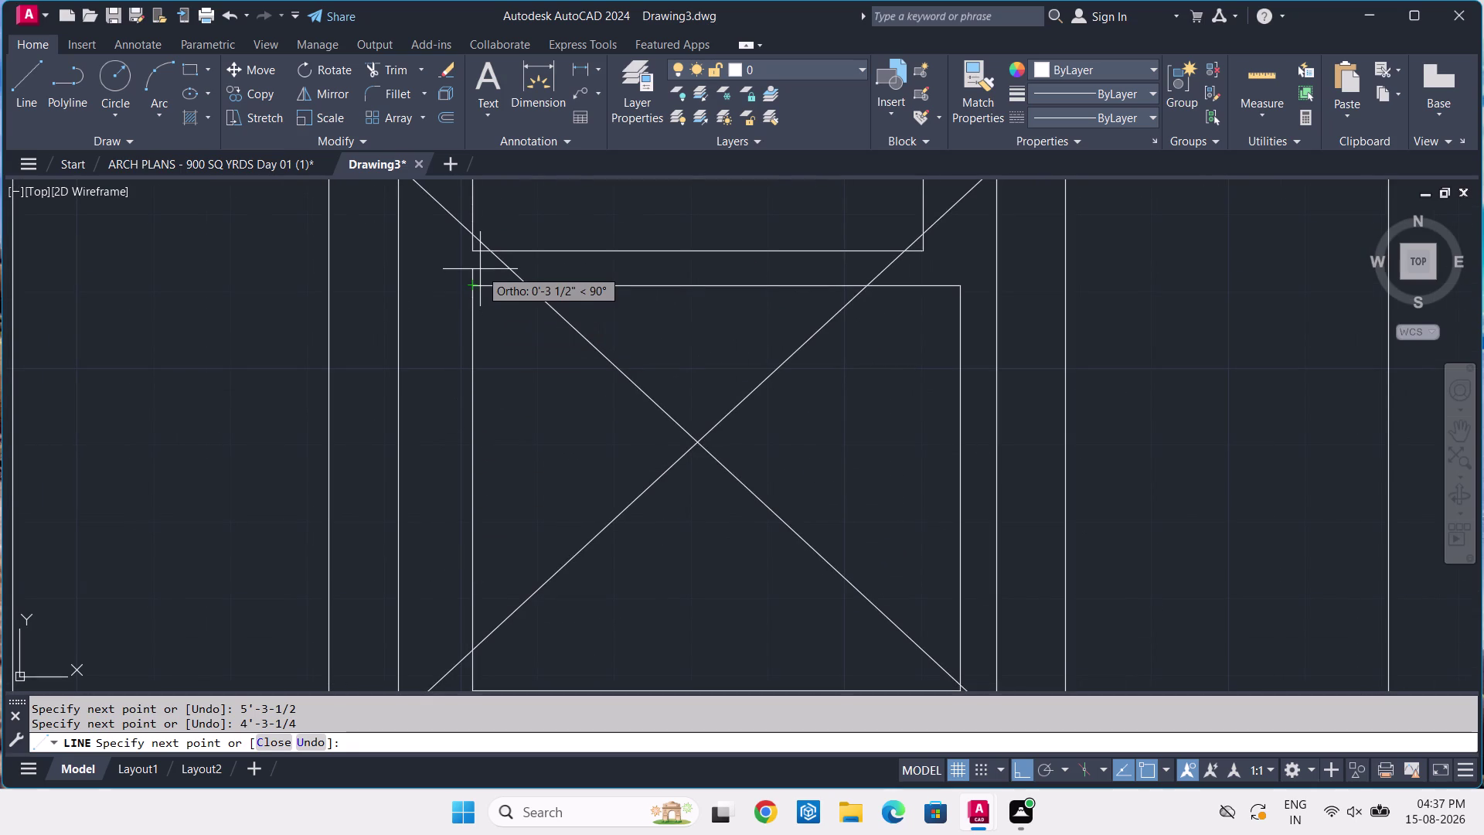
key(Return)
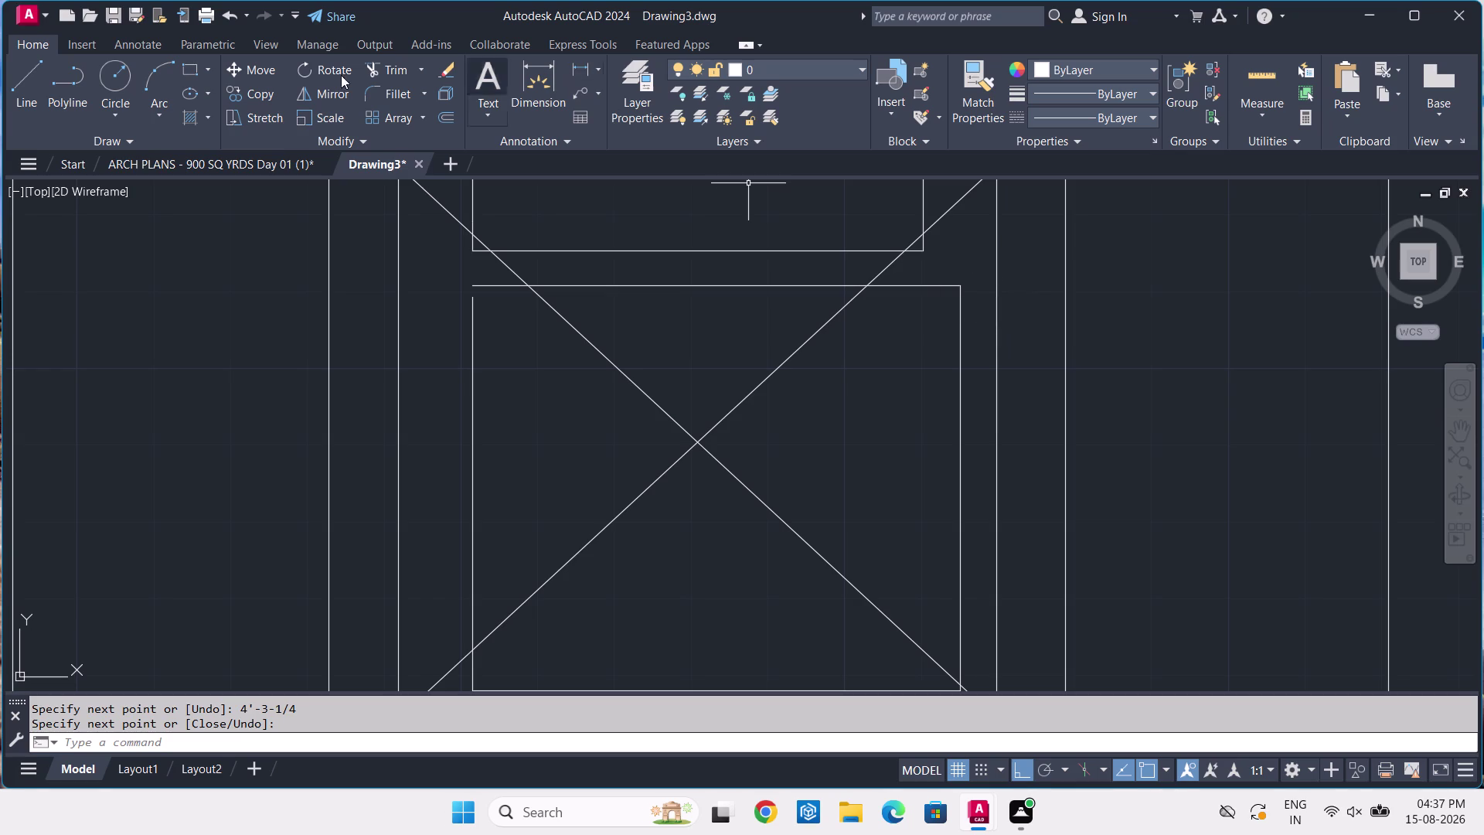
Place a 4'-5" linear dimension between the inner box's top-right and bottom-right corners.
click(582, 67)
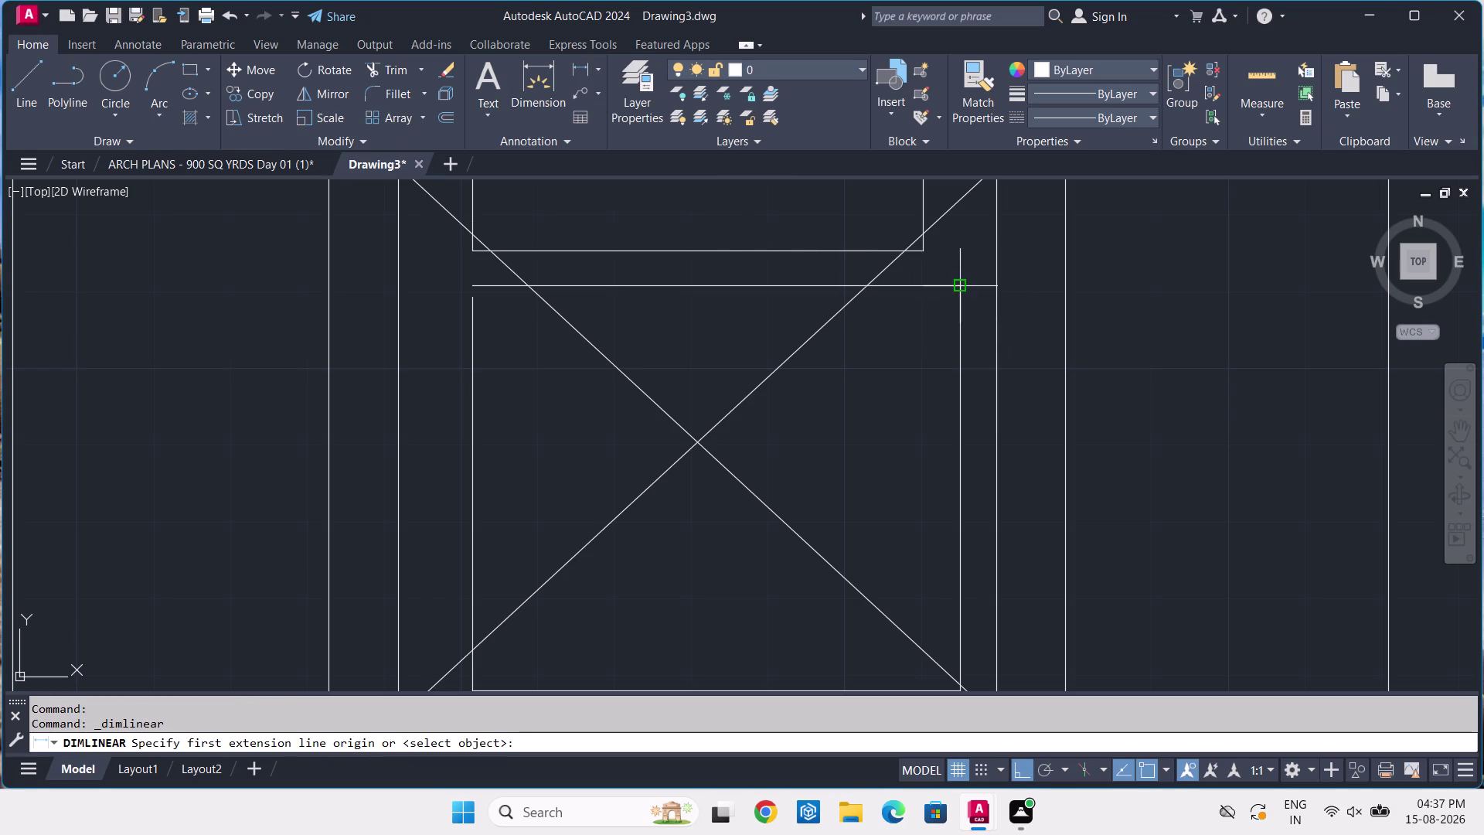
click(958, 282)
middle_drag(955, 446, 918, 374)
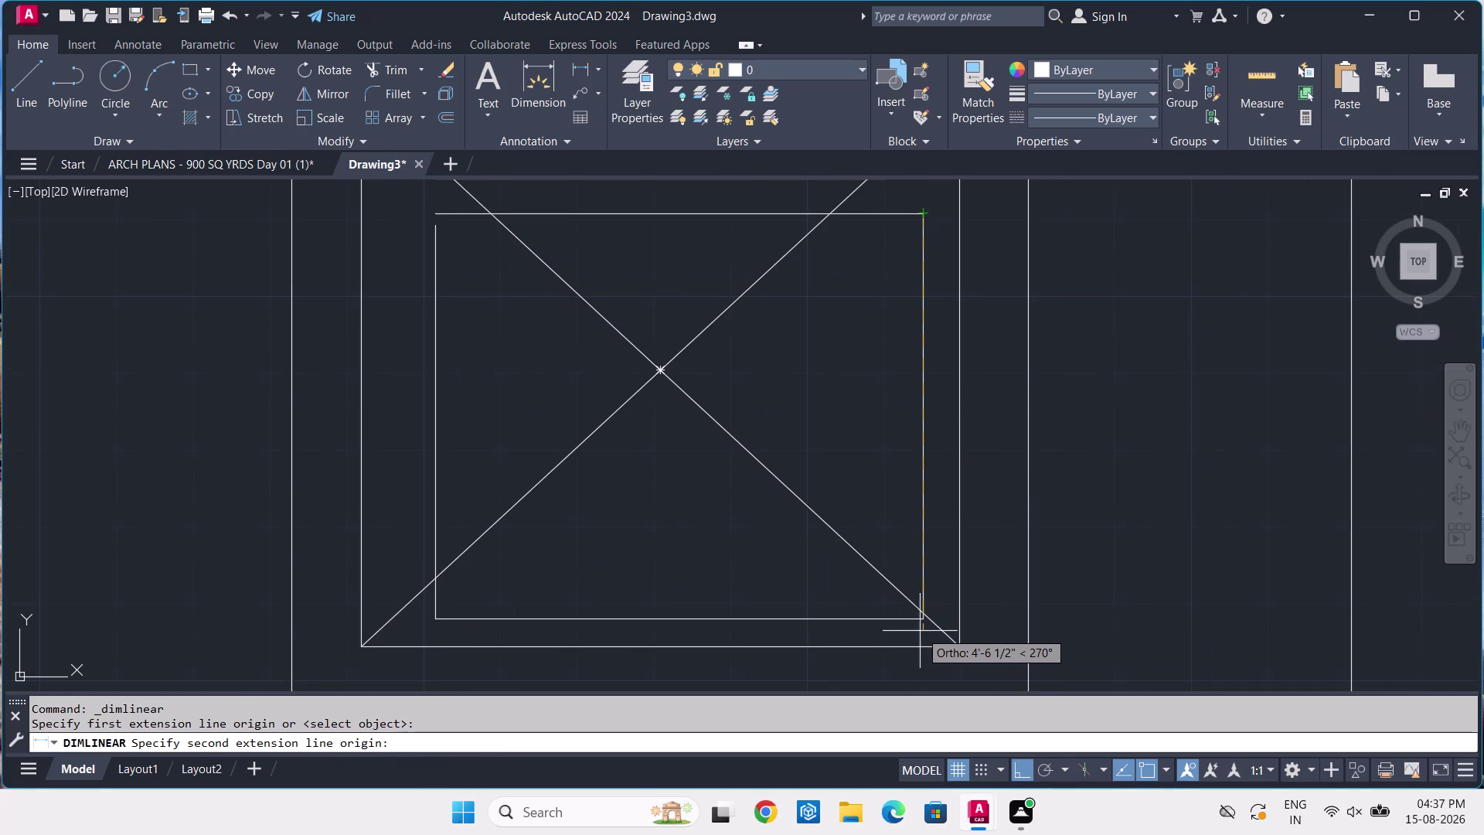
scroll(up, 3)
click(924, 597)
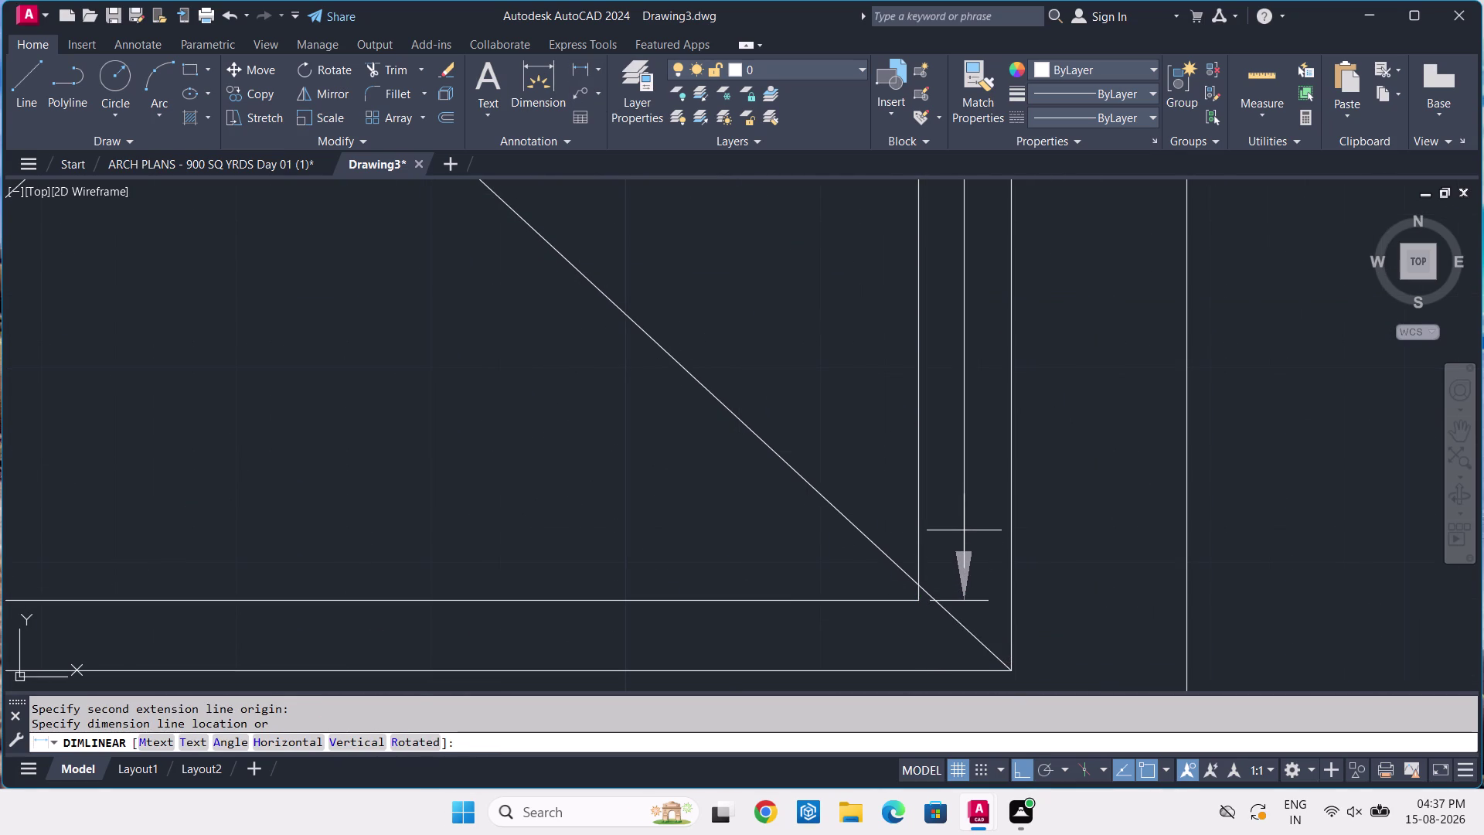
click(964, 529)
scroll(down, 3)
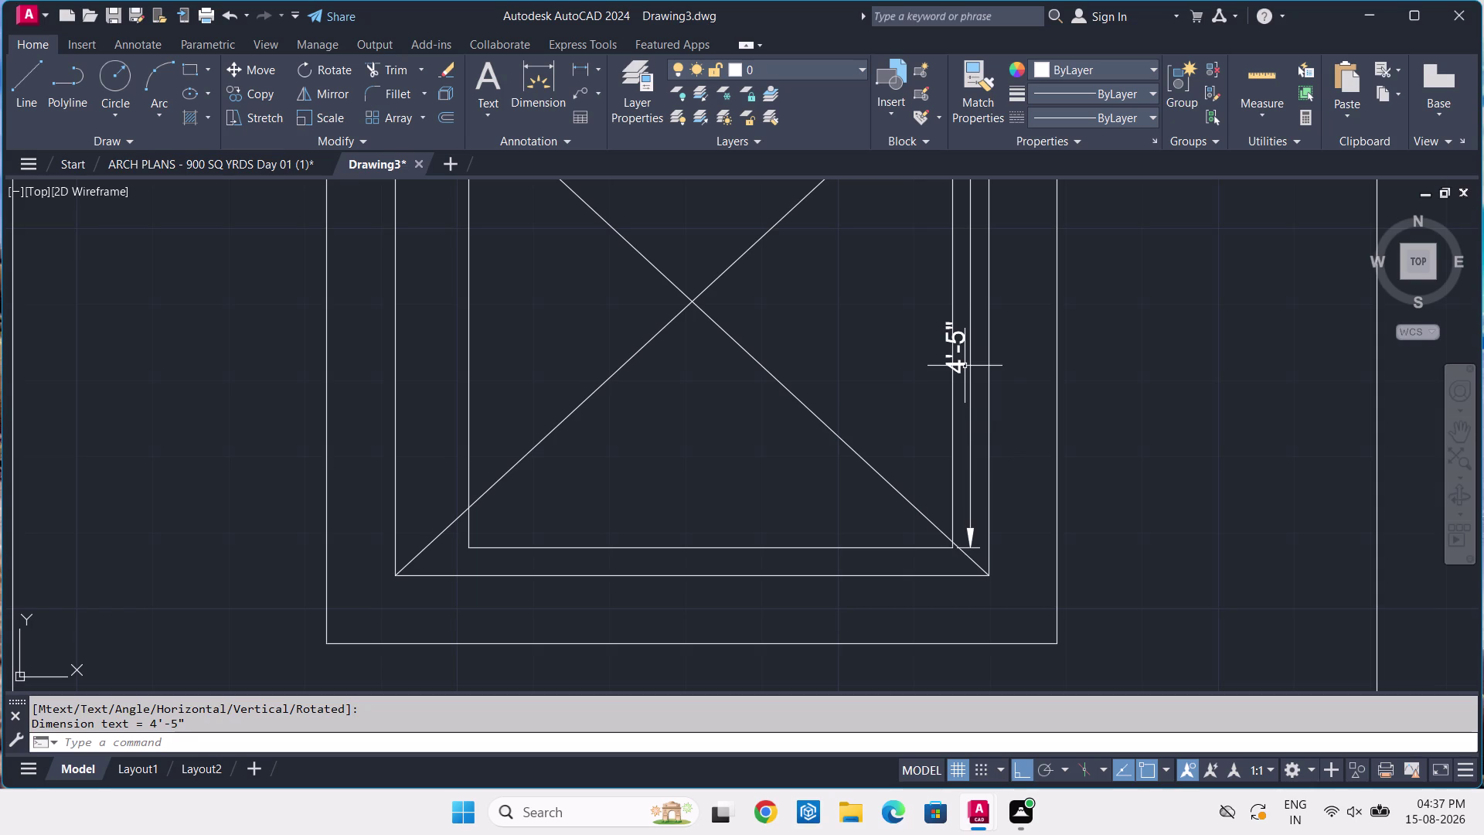
middle_drag(759, 370, 770, 512)
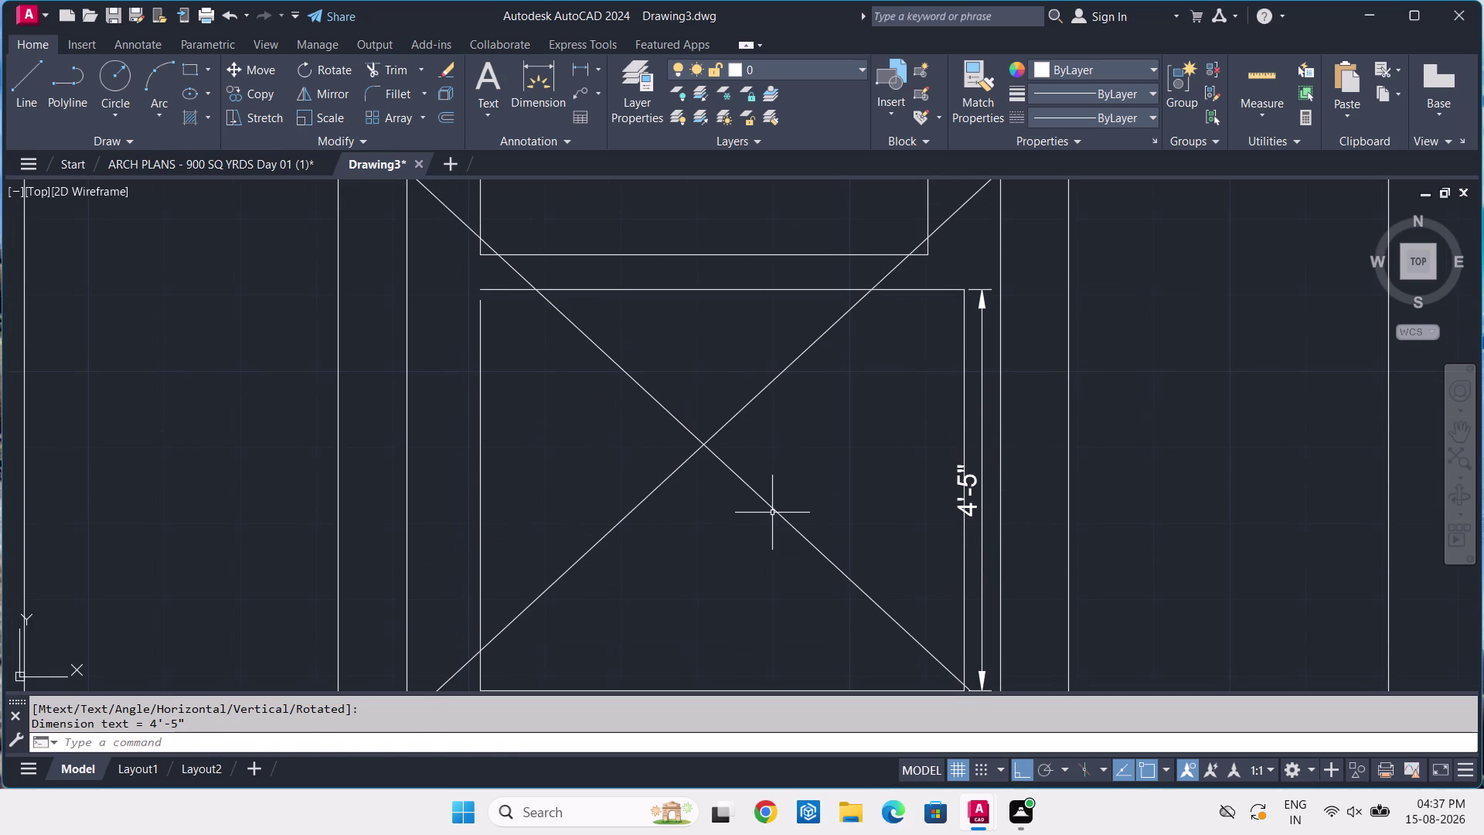
key(space)
Draw a line from the box top to its right side and delete the 4'-5" dimension.
key(Escape)
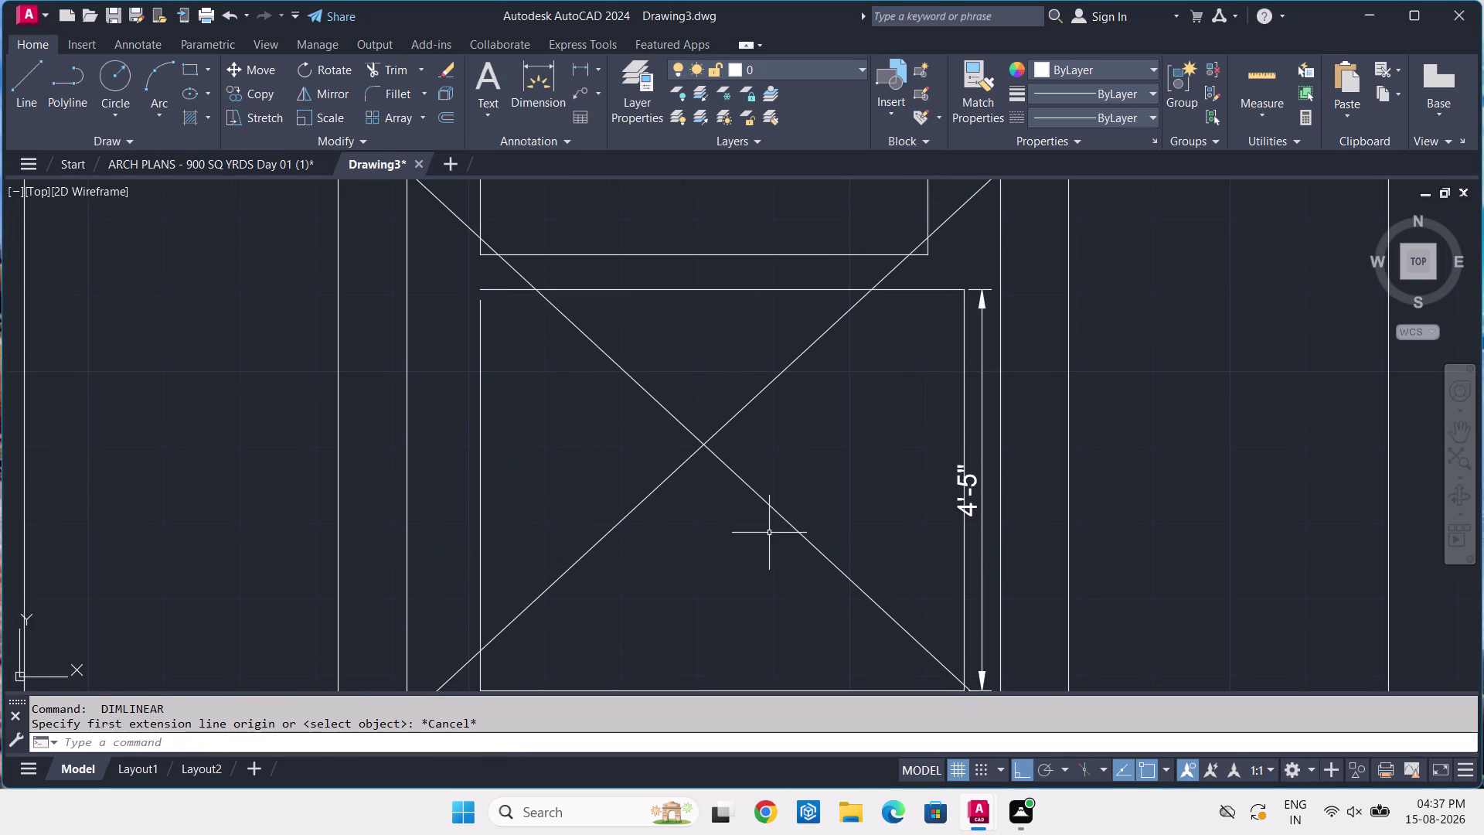
key(l)
key(space)
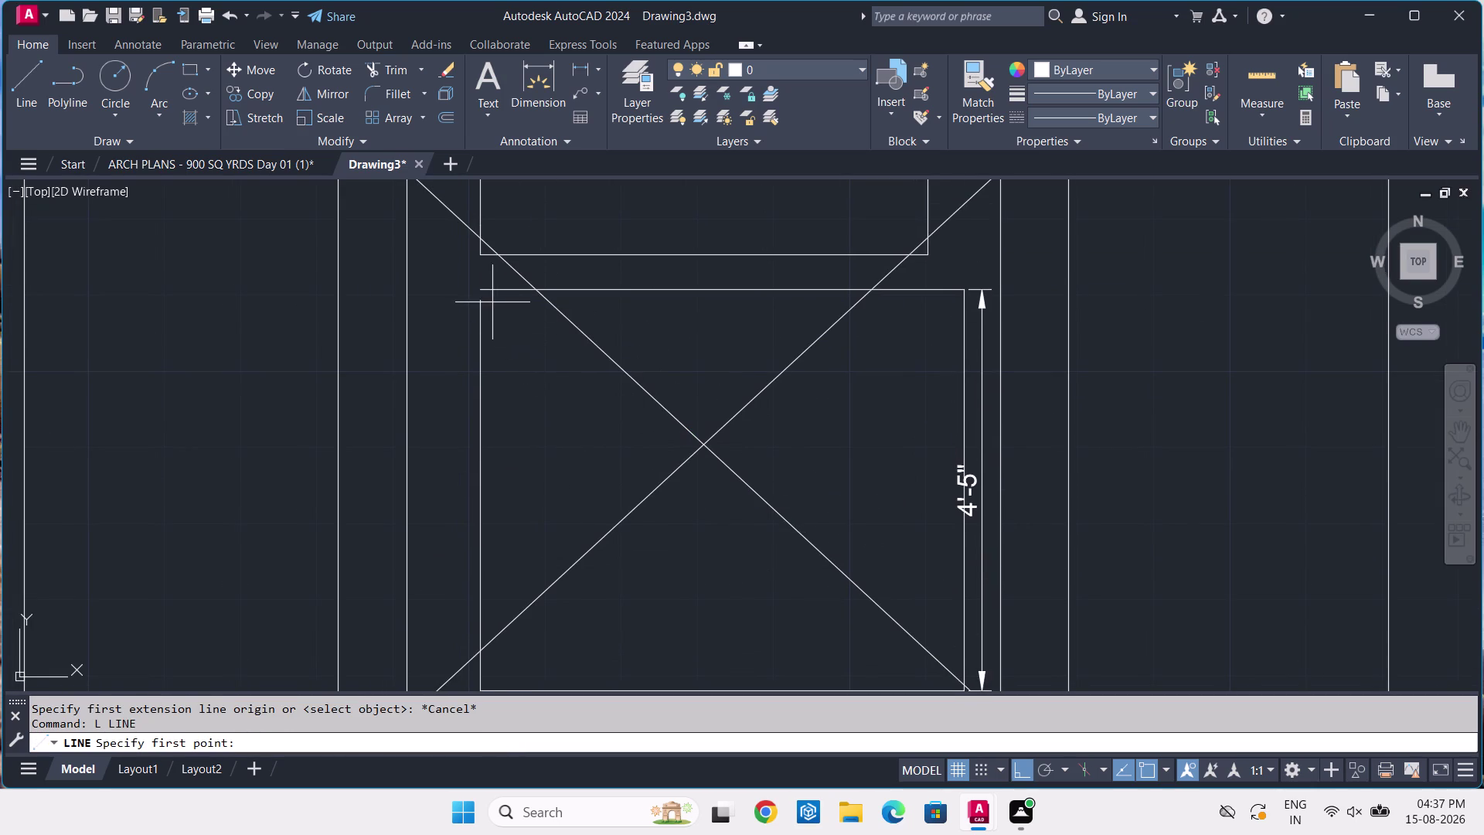
click(478, 299)
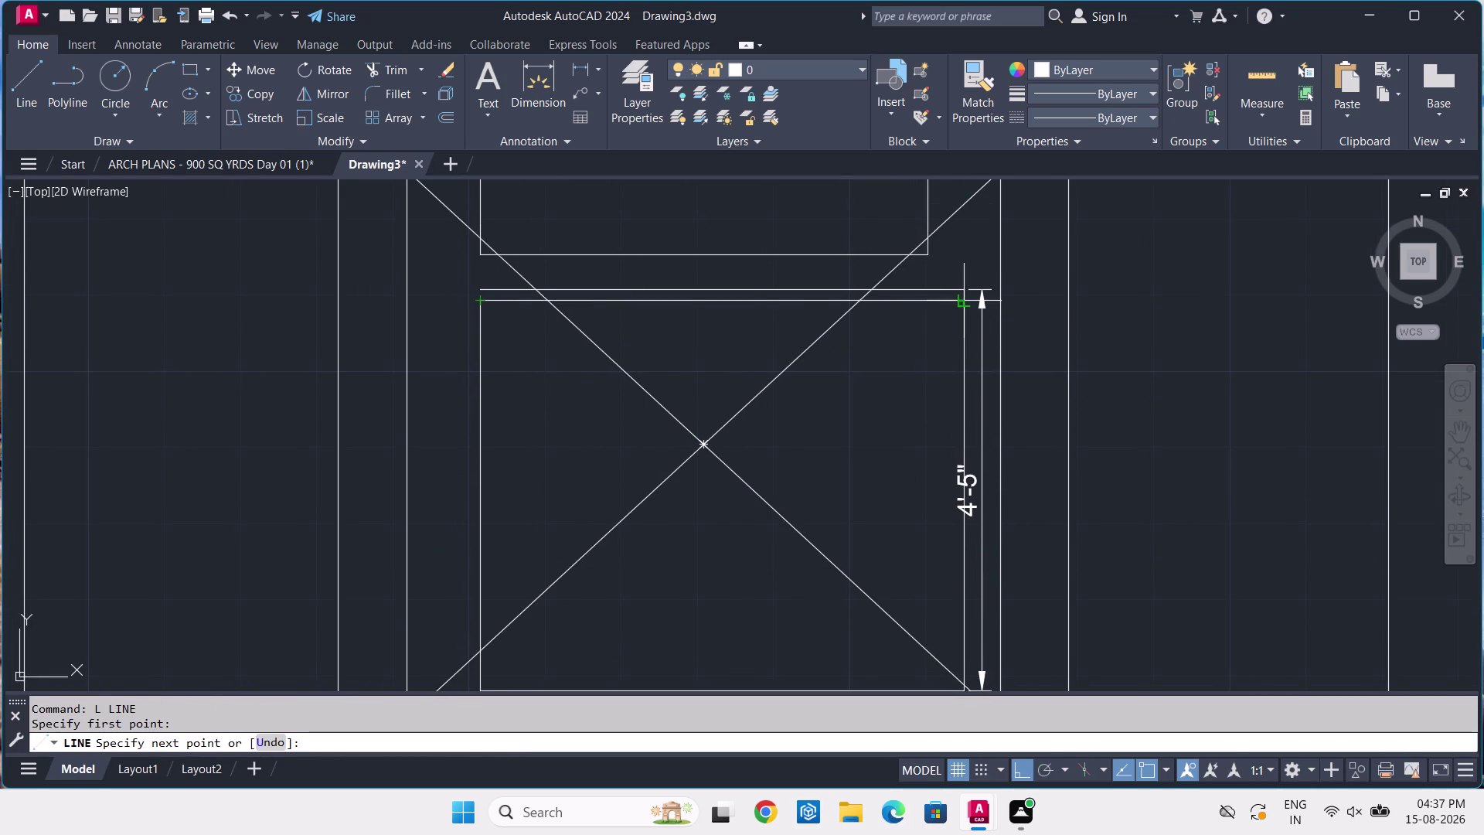
scroll(up, 3)
click(969, 304)
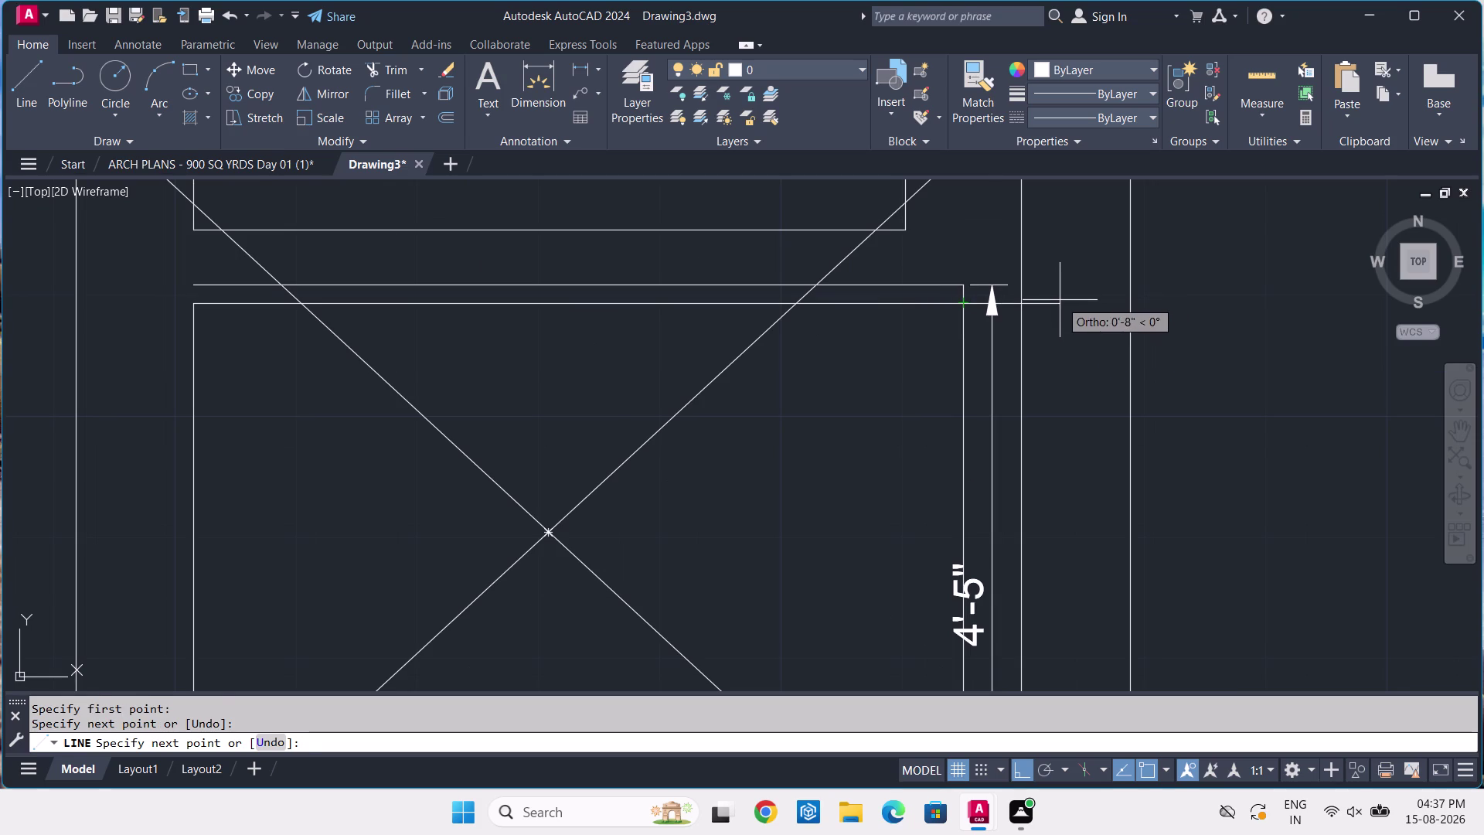
key(space)
click(1003, 273)
click(986, 327)
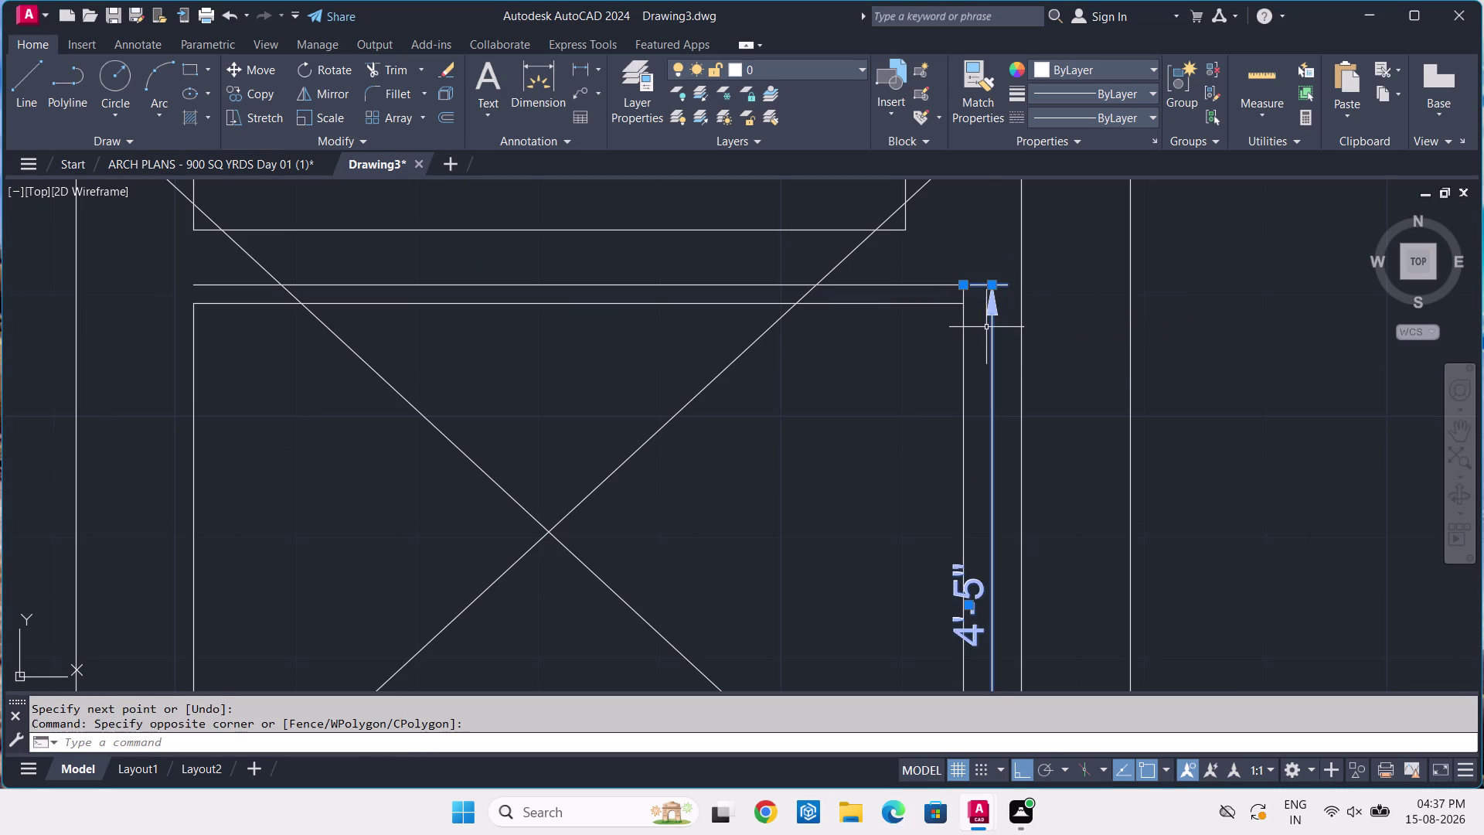
key(Delete)
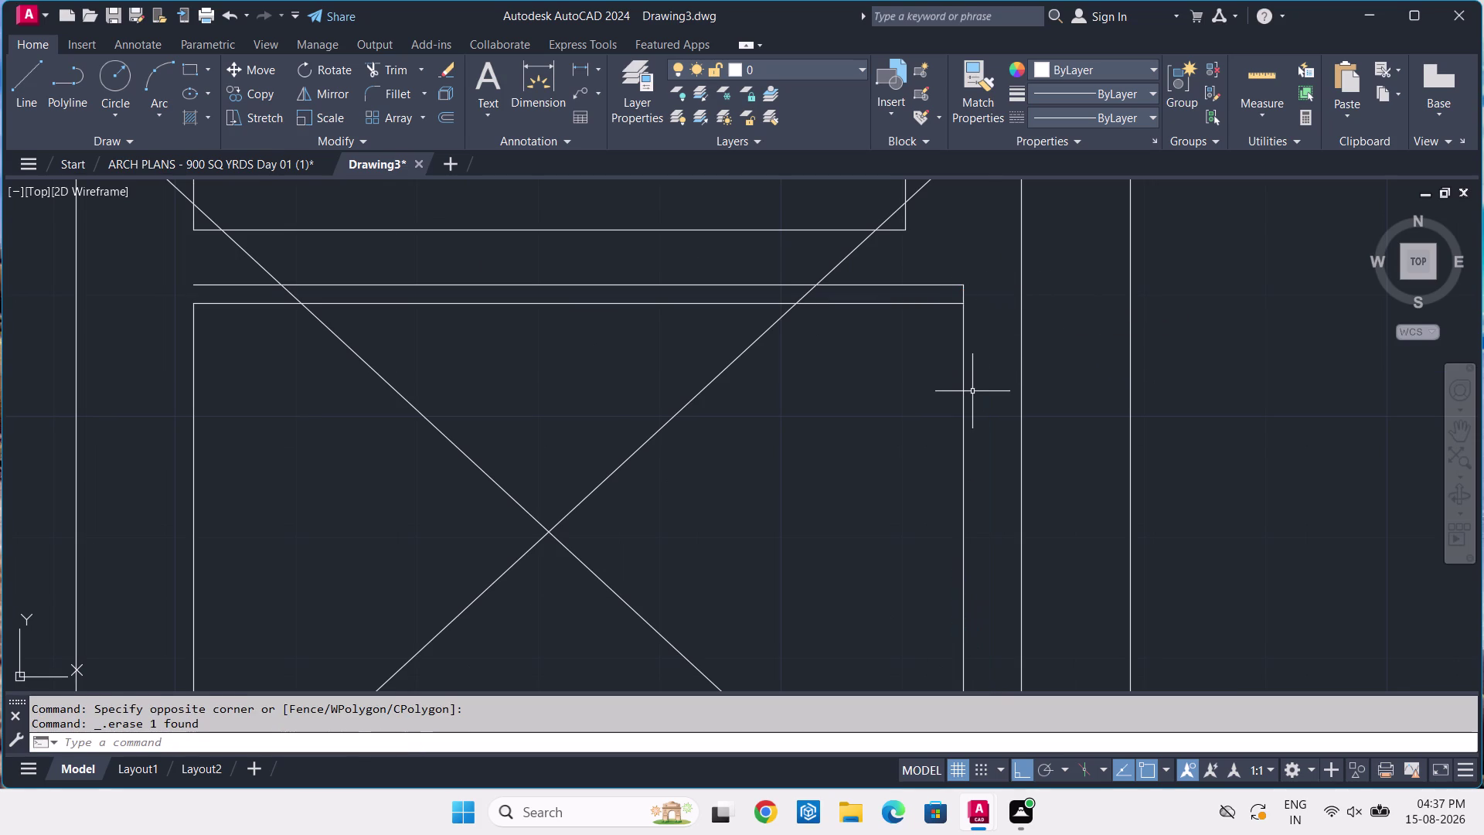
Trim the extra horizontal line's leftover pieces around the lift's diagonals.
text(TR)
key(space)
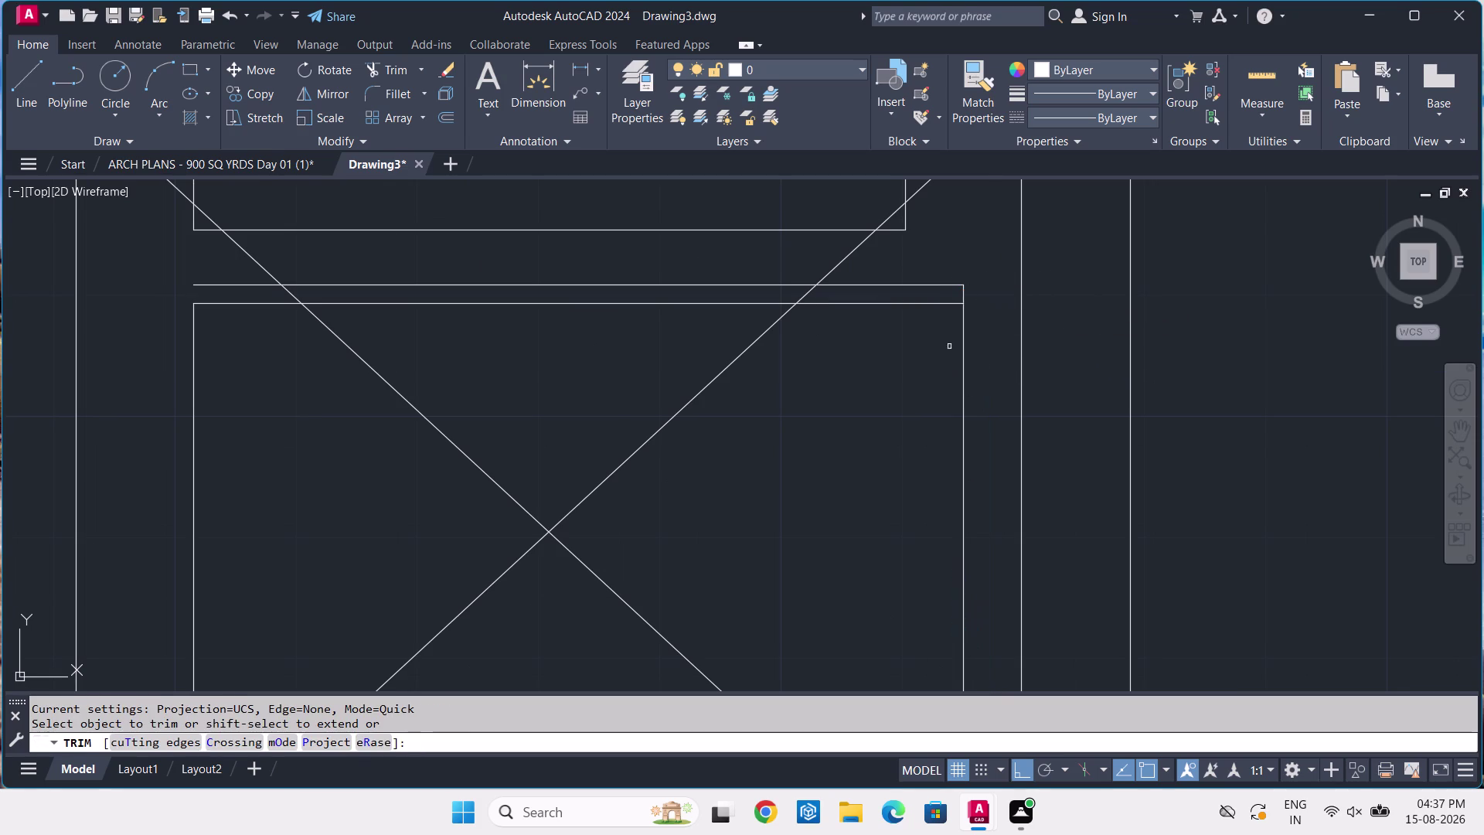
click(936, 277)
click(978, 295)
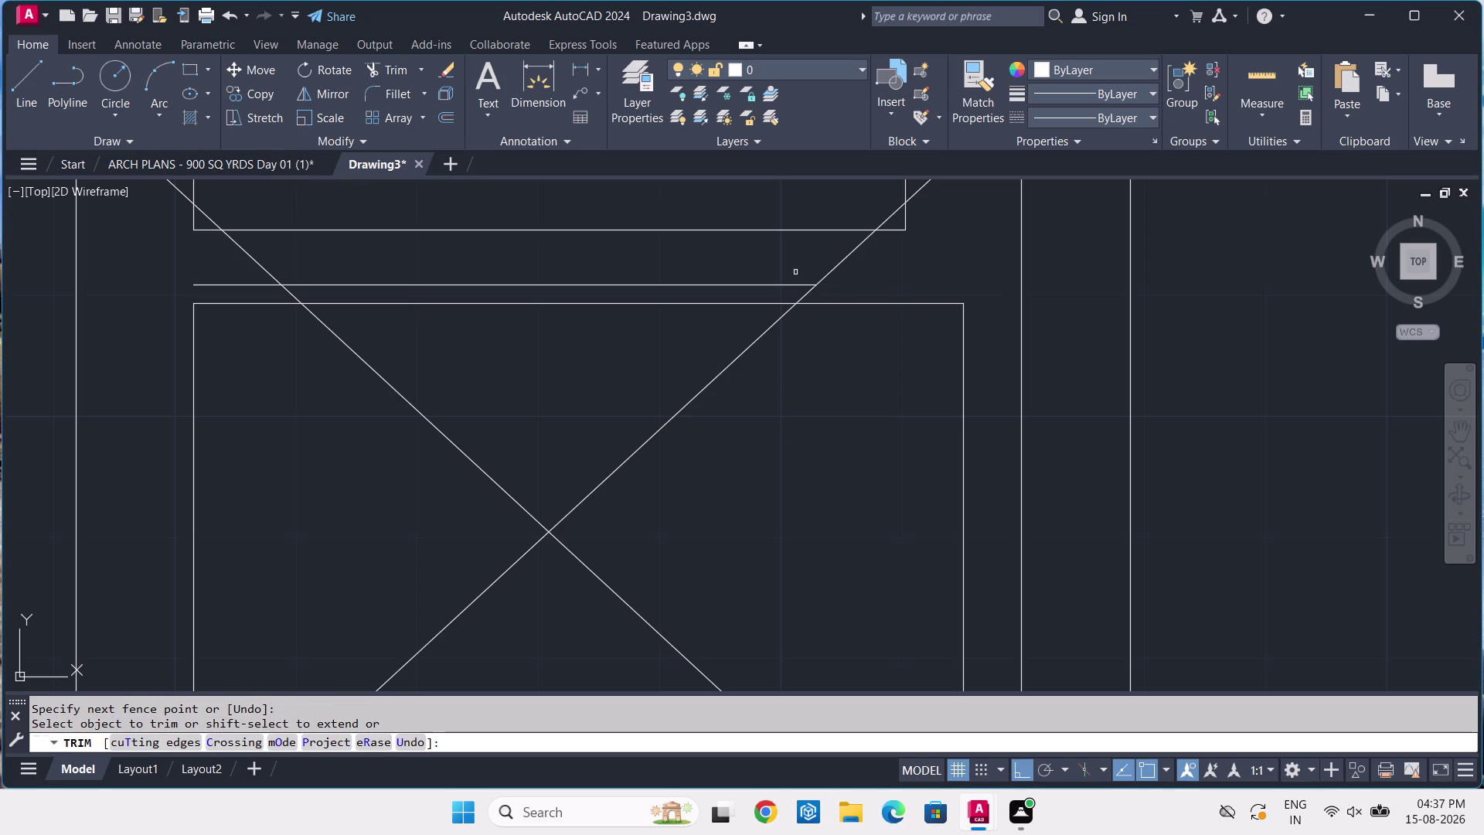
click(780, 286)
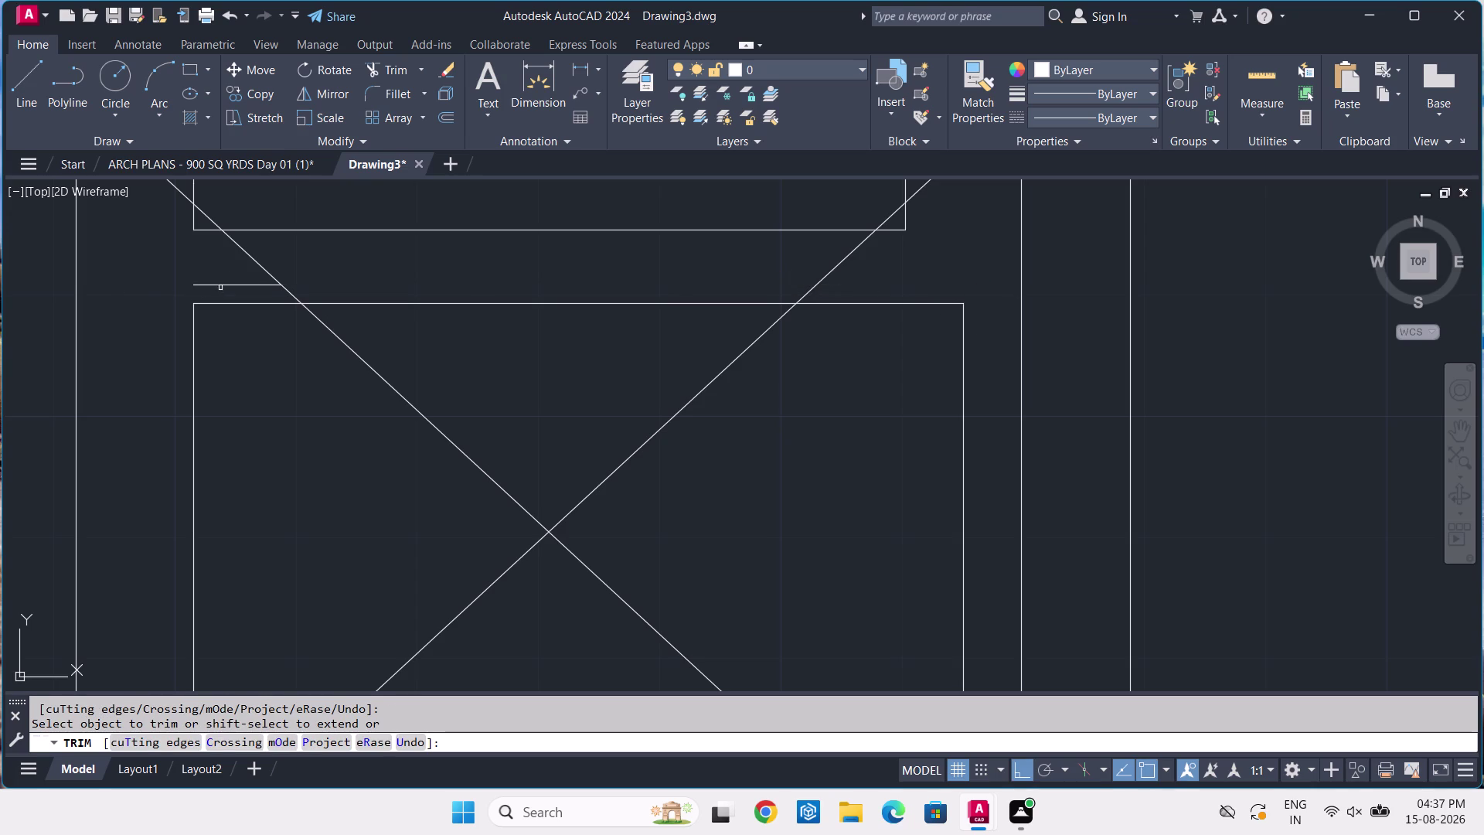
click(218, 285)
scroll(down, 3)
scroll(down, 3)
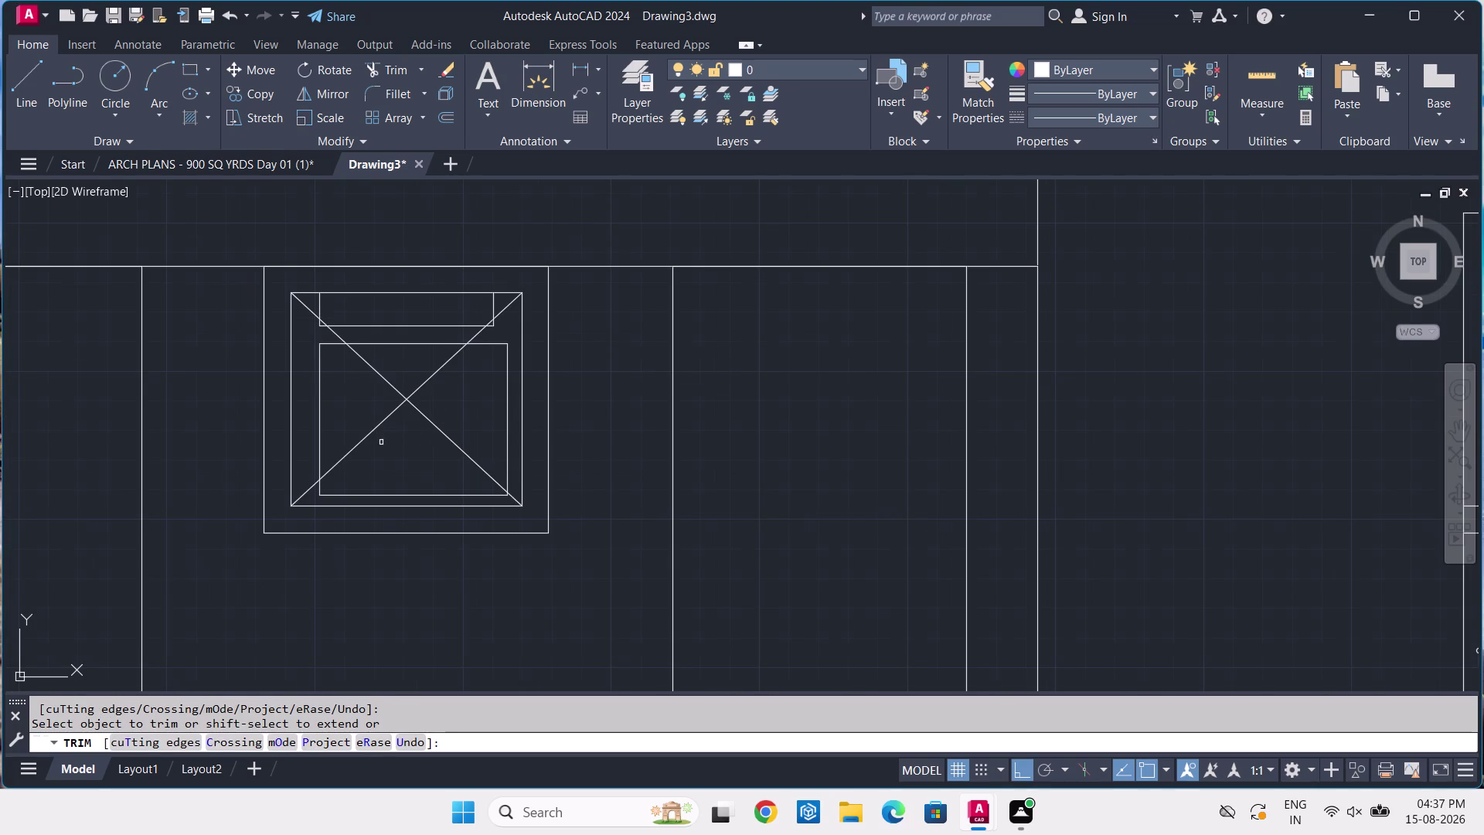
middle_drag(383, 446, 450, 428)
key(Escape)
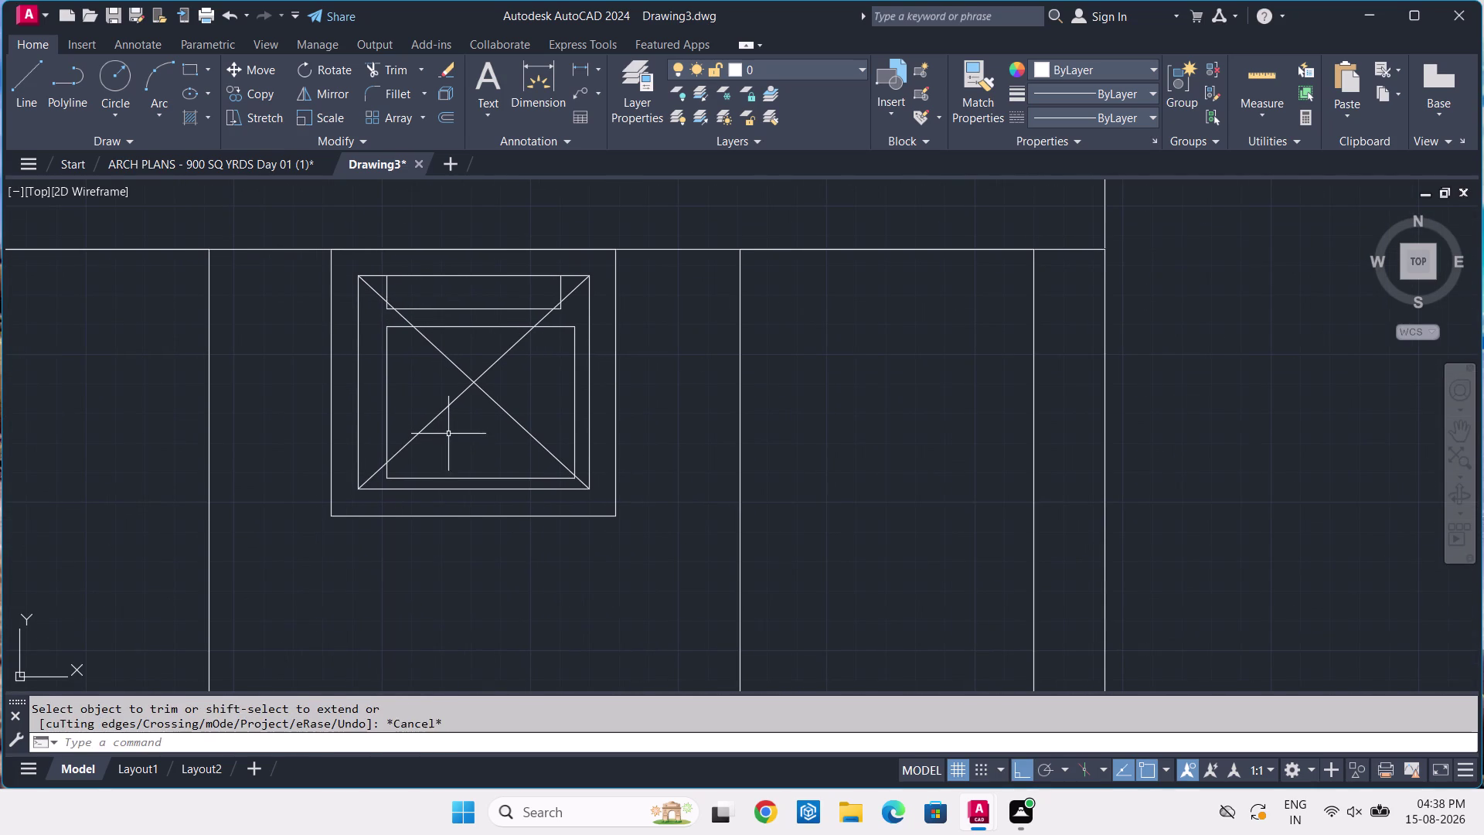
scroll(up, 3)
Join the four inner rectangle edges into one polyline.
click(544, 339)
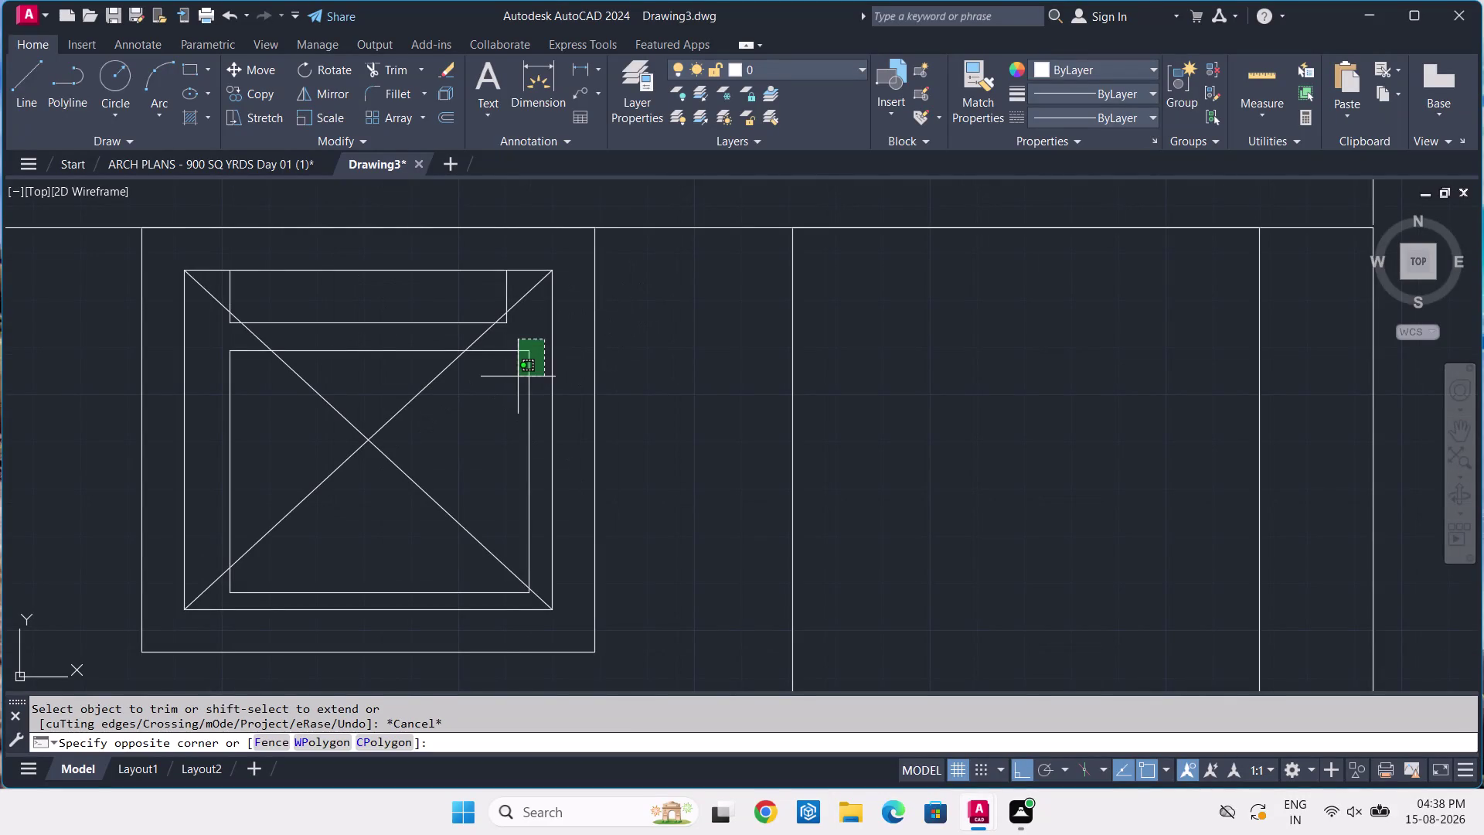
click(518, 377)
click(242, 419)
click(217, 433)
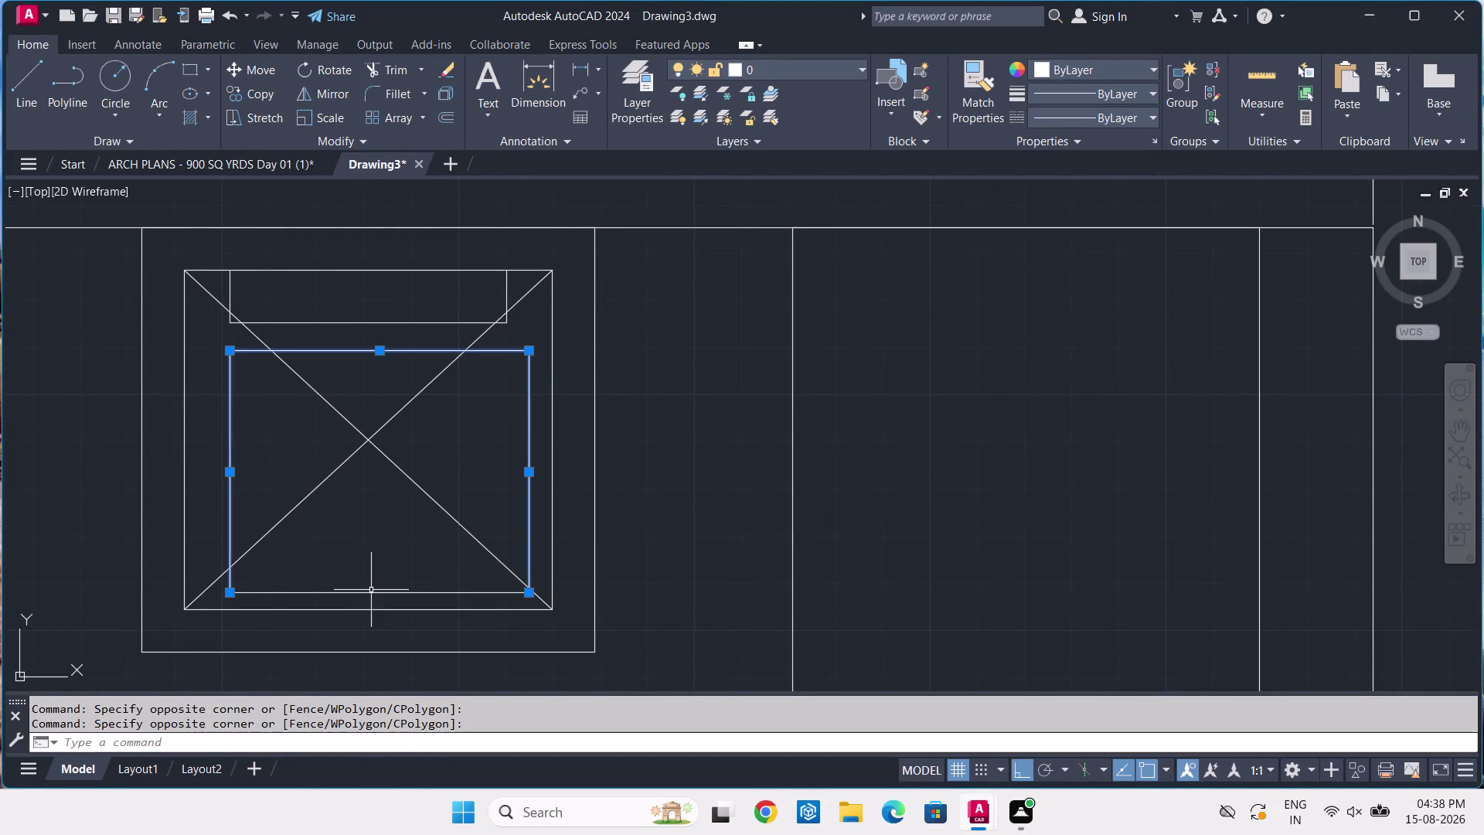
click(371, 589)
click(360, 594)
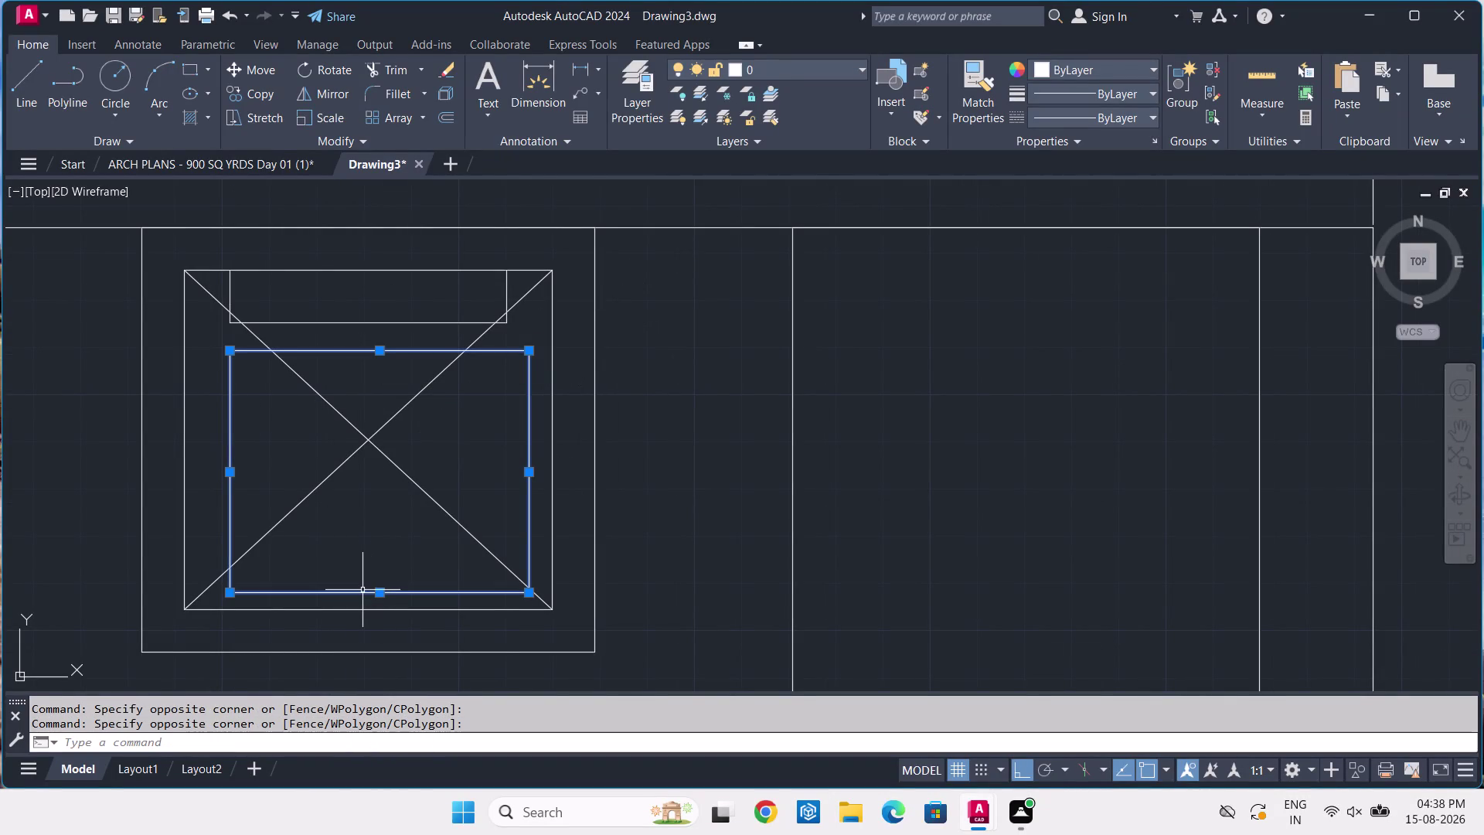
text(J)
key(space)
Move the joined inner rectangle slightly up and left, with ortho turned off.
click(366, 593)
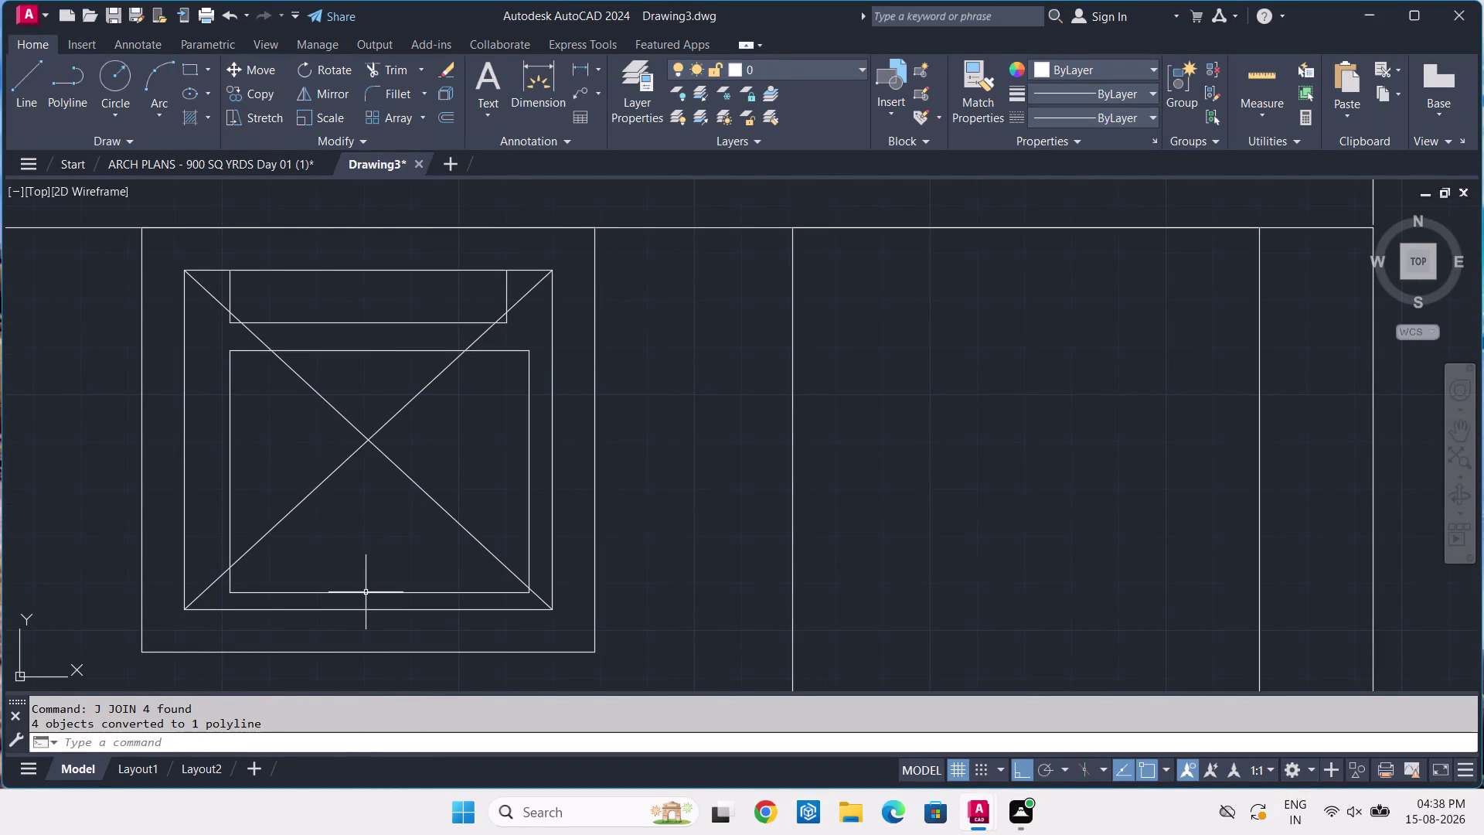
text(M)
key(space)
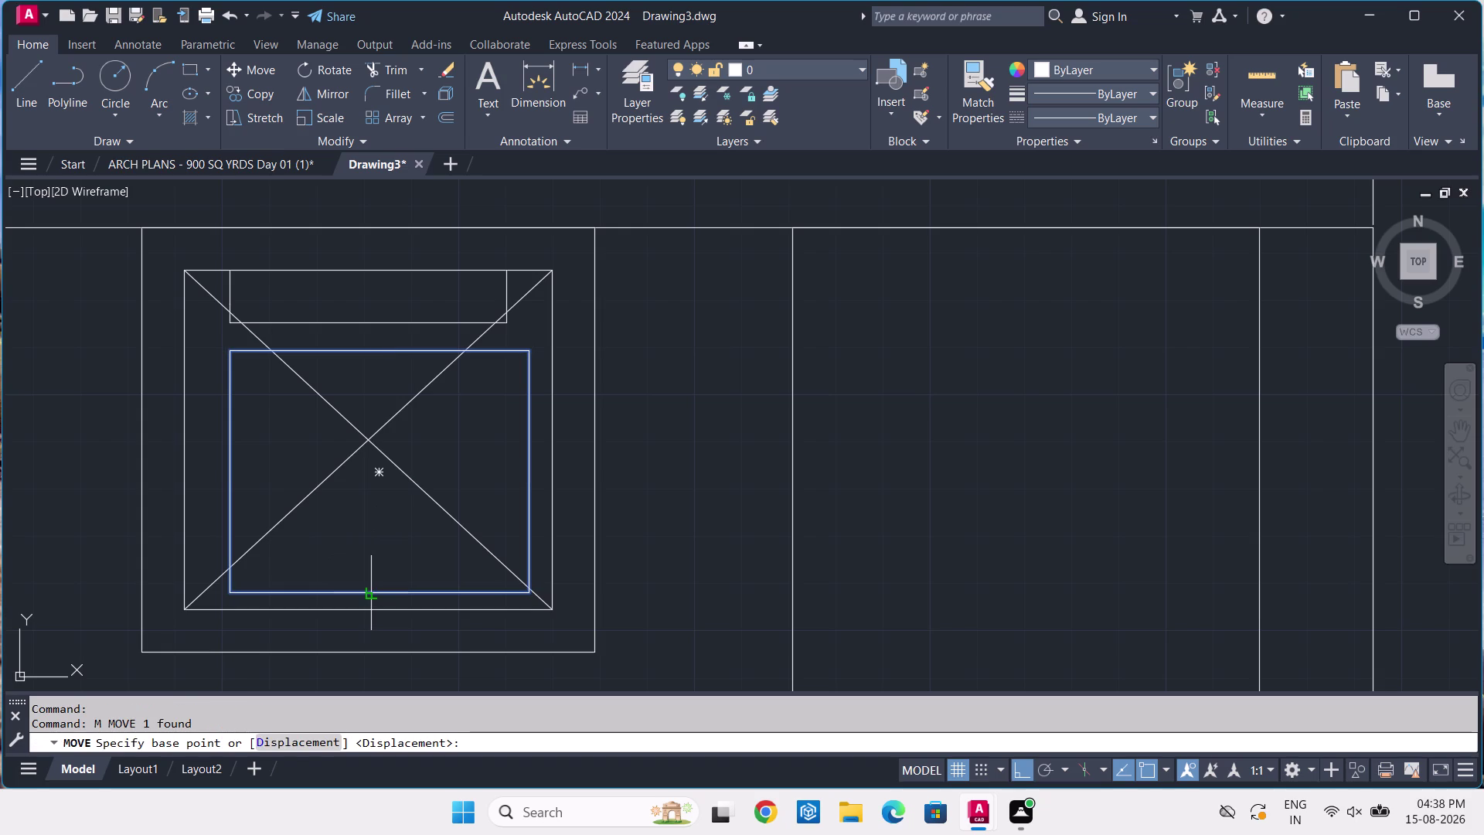
key(F8)
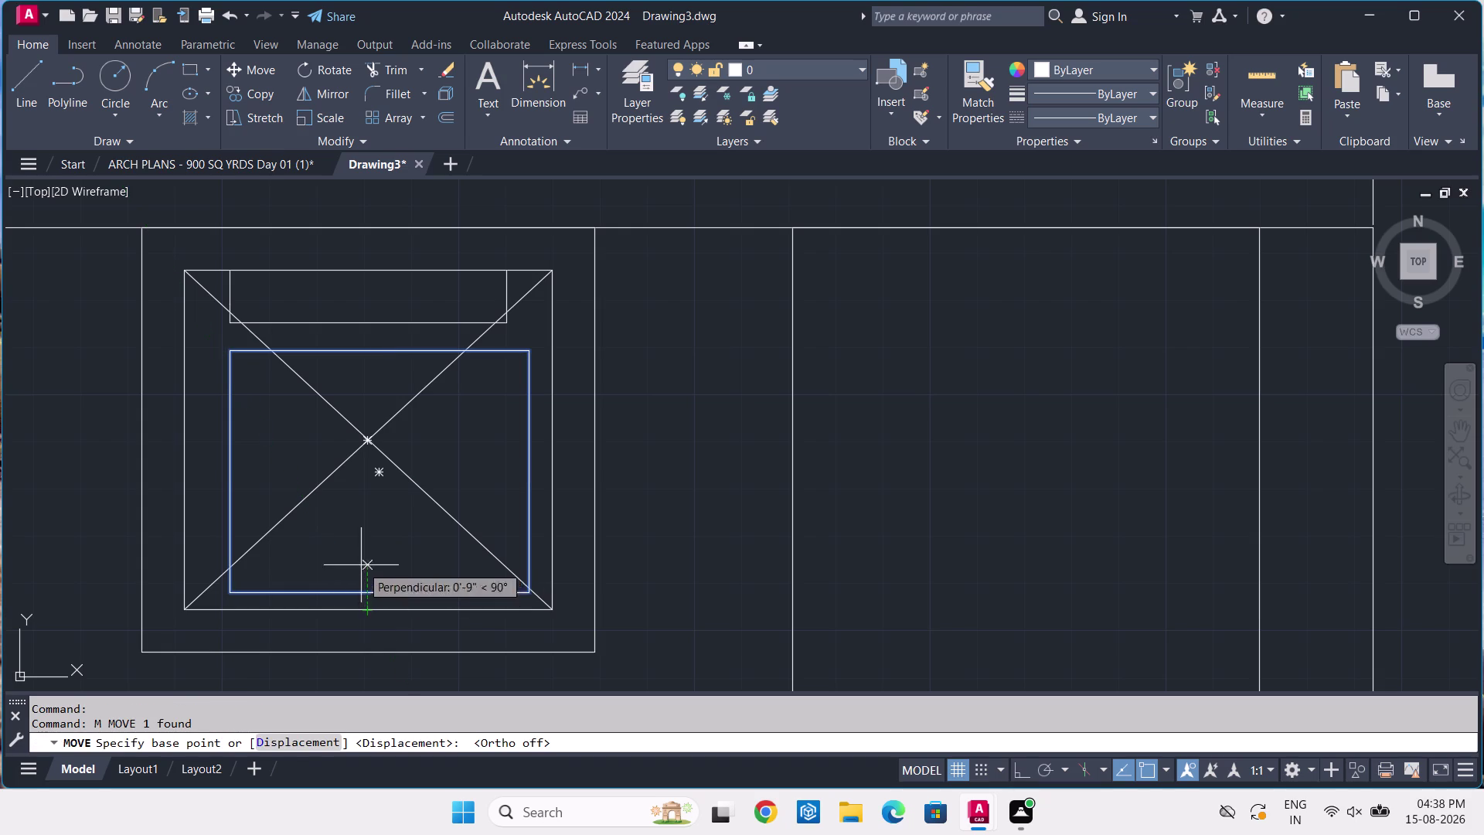
click(378, 481)
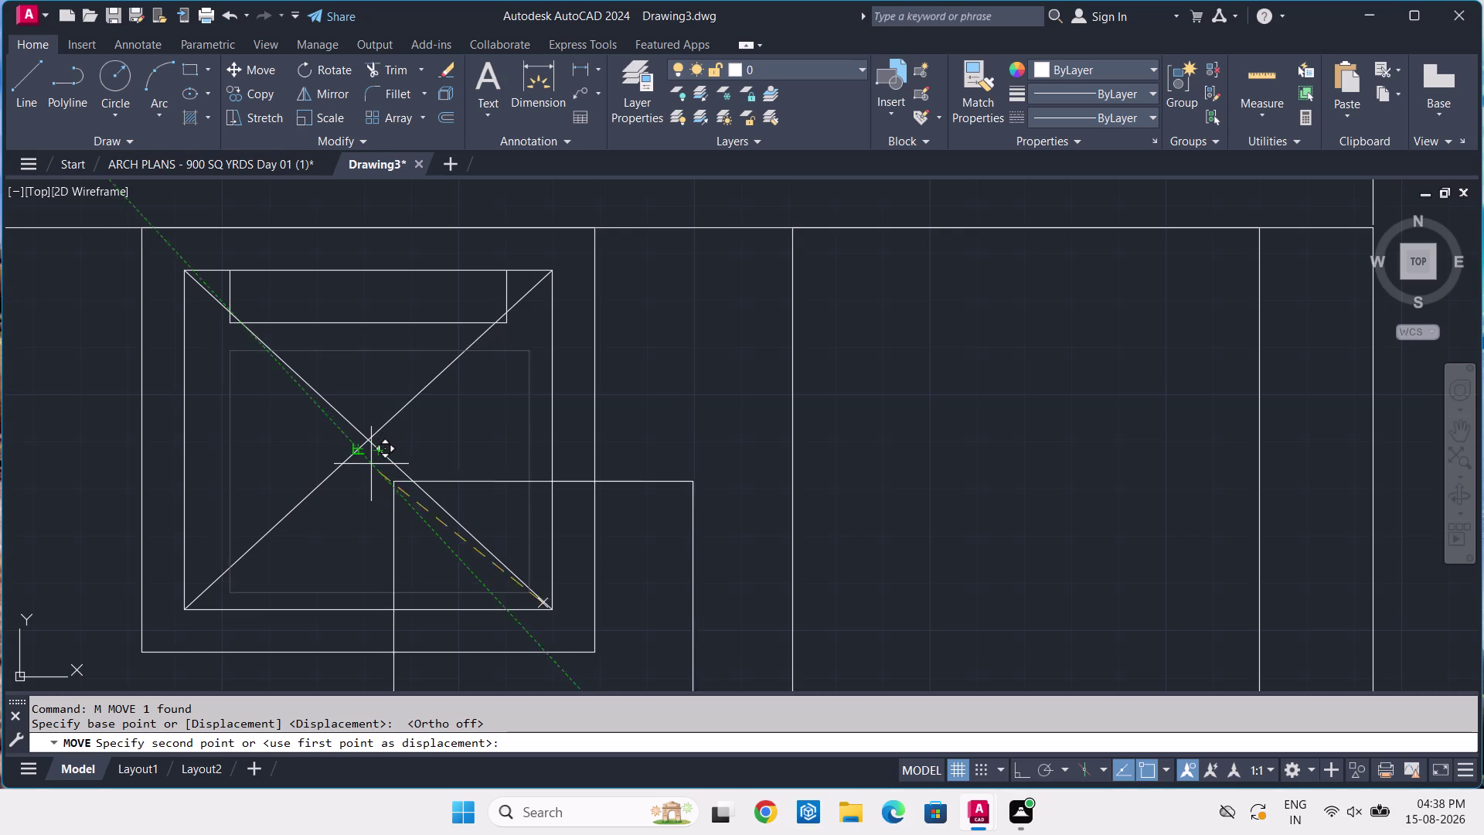
click(369, 464)
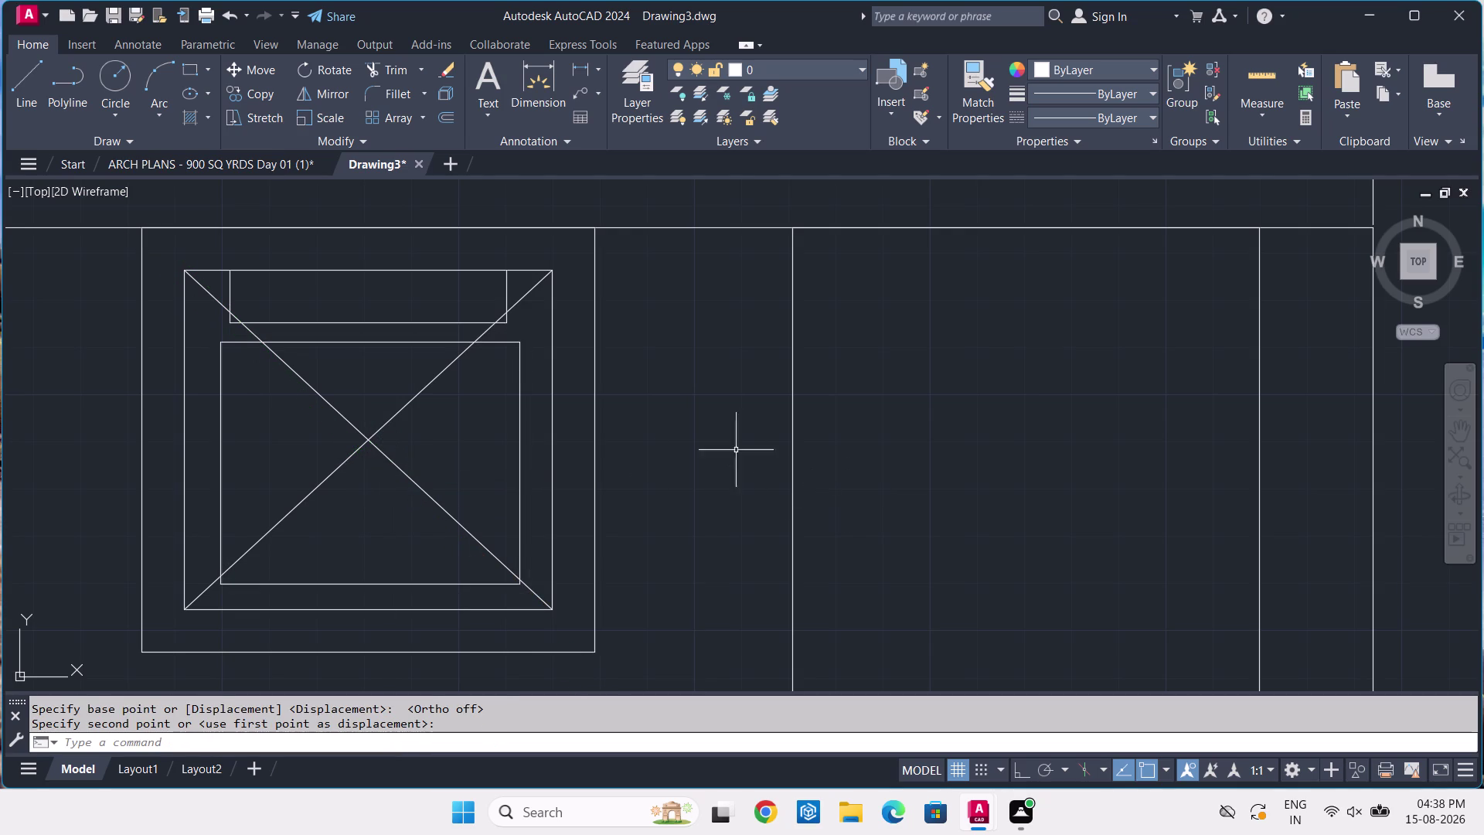
Check the ARCH PLANS drawing for reference, then return to Drawing3.
click(255, 153)
scroll(down, 3)
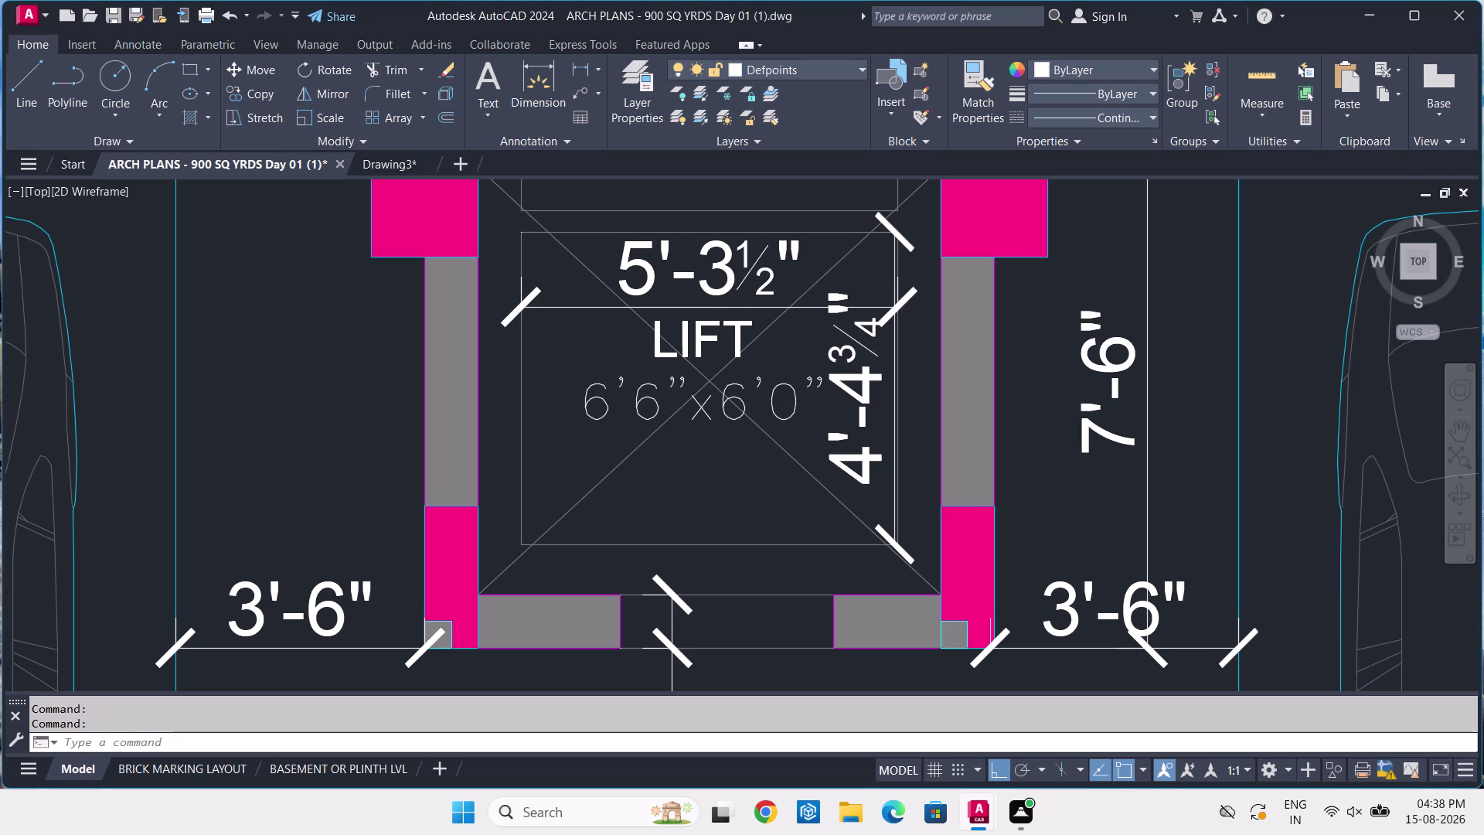
click(386, 167)
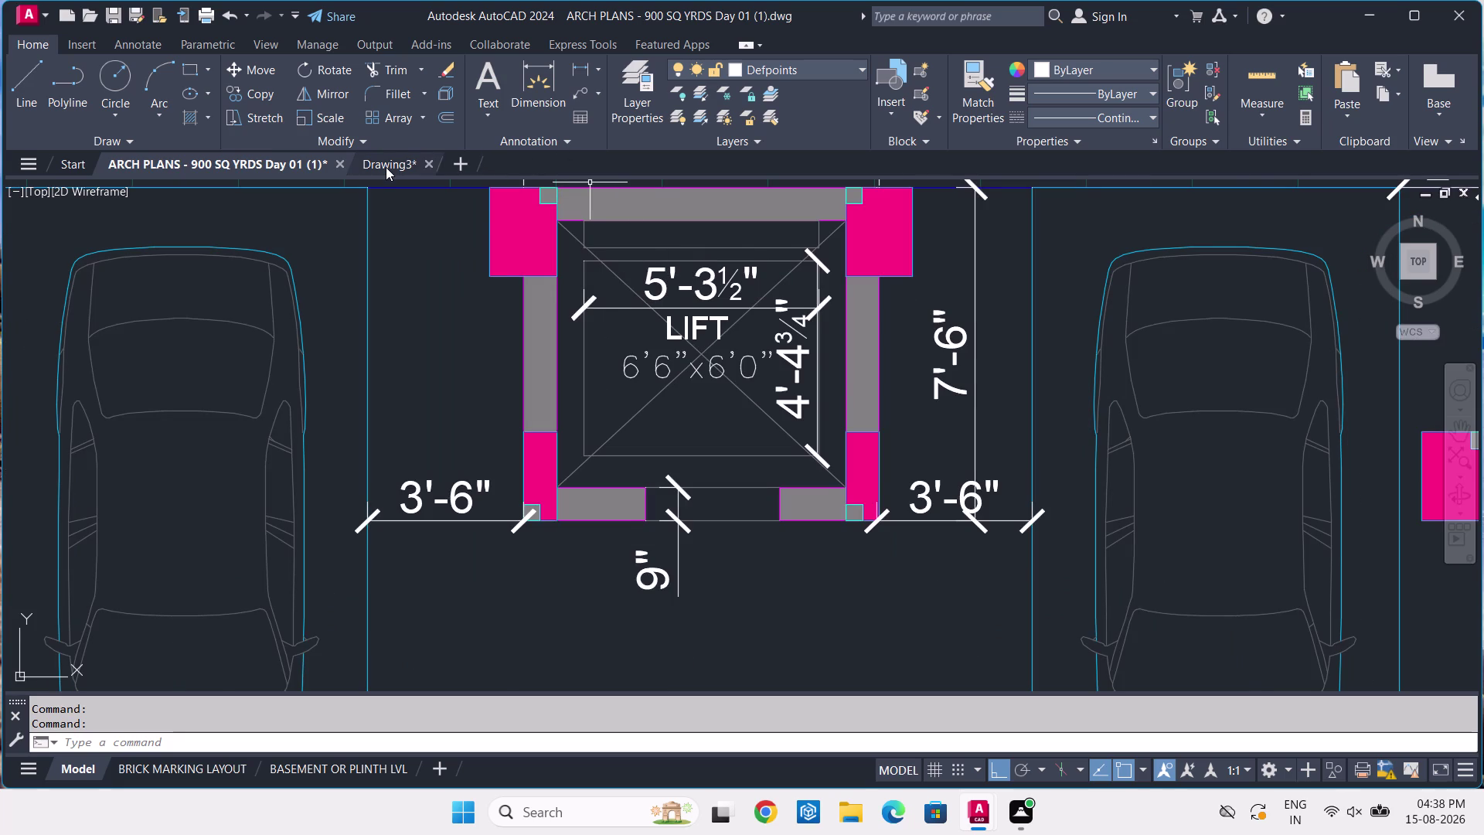
scroll(up, 3)
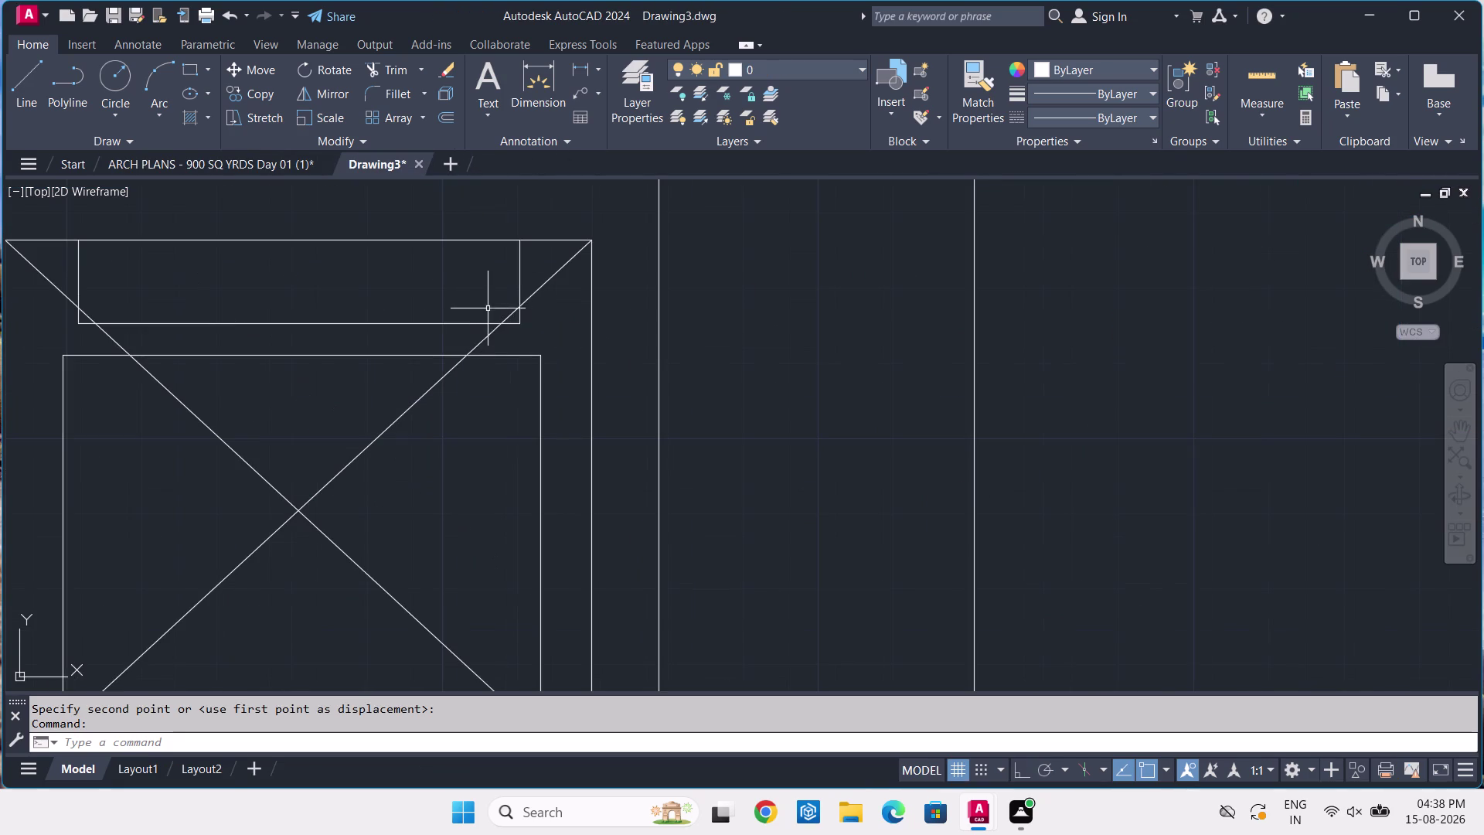
Stretch the top strip's lower-left grip up onto the diagonal intersection.
scroll(up, 3)
click(535, 334)
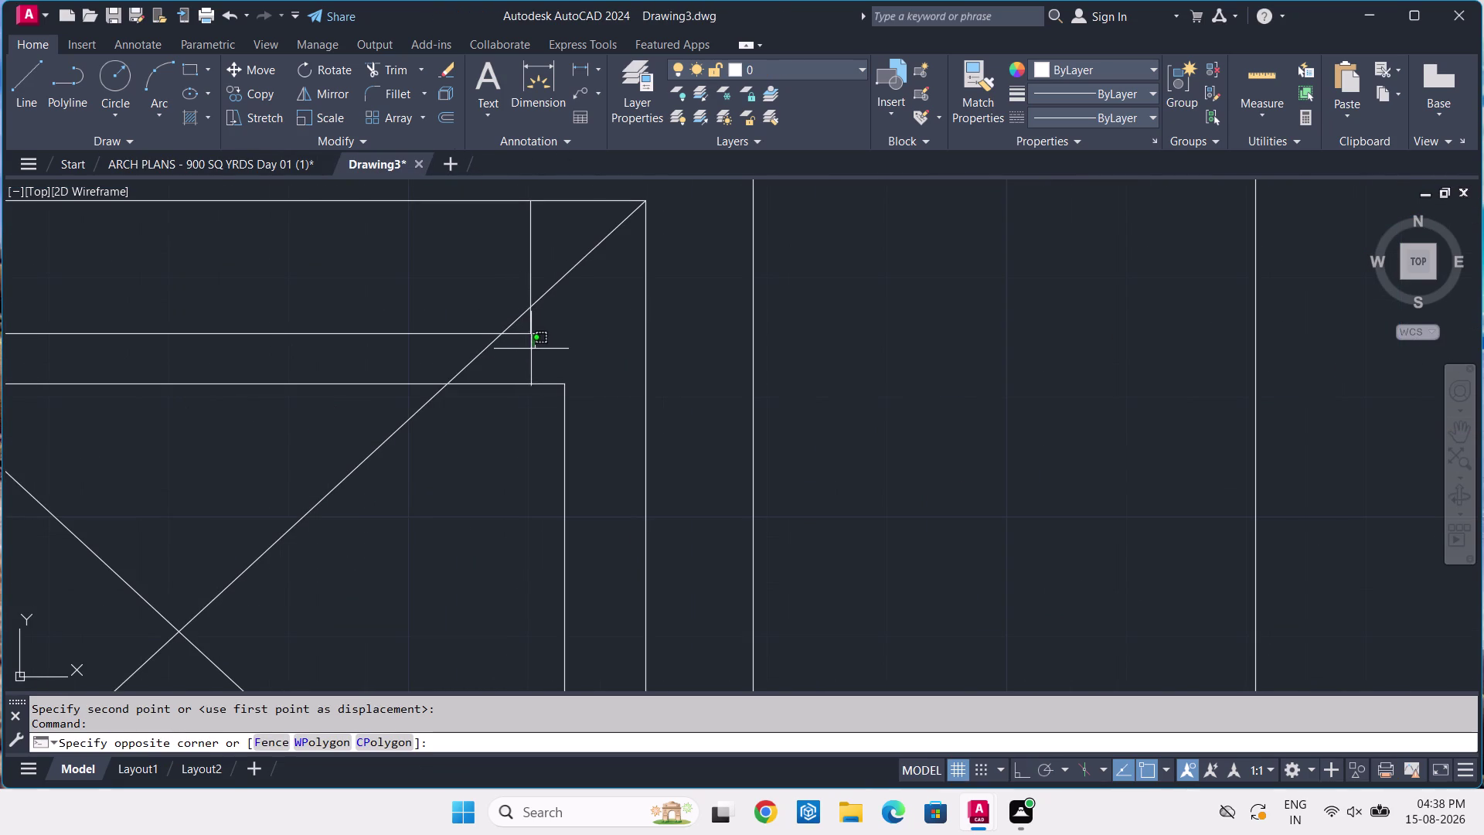
click(521, 343)
middle_drag(198, 284, 263, 321)
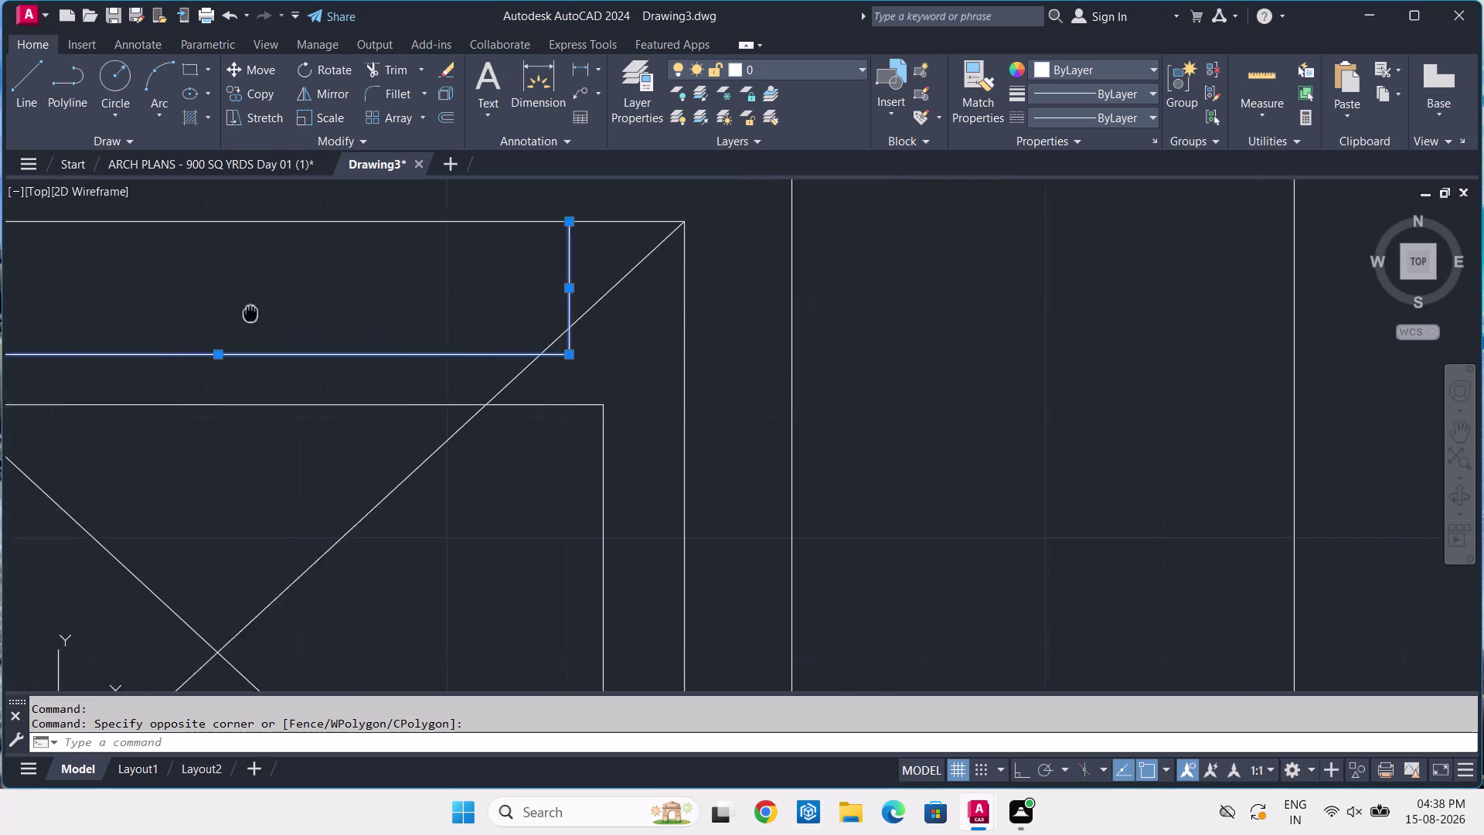
middle_drag(264, 321, 541, 442)
click(166, 379)
double_click(173, 382)
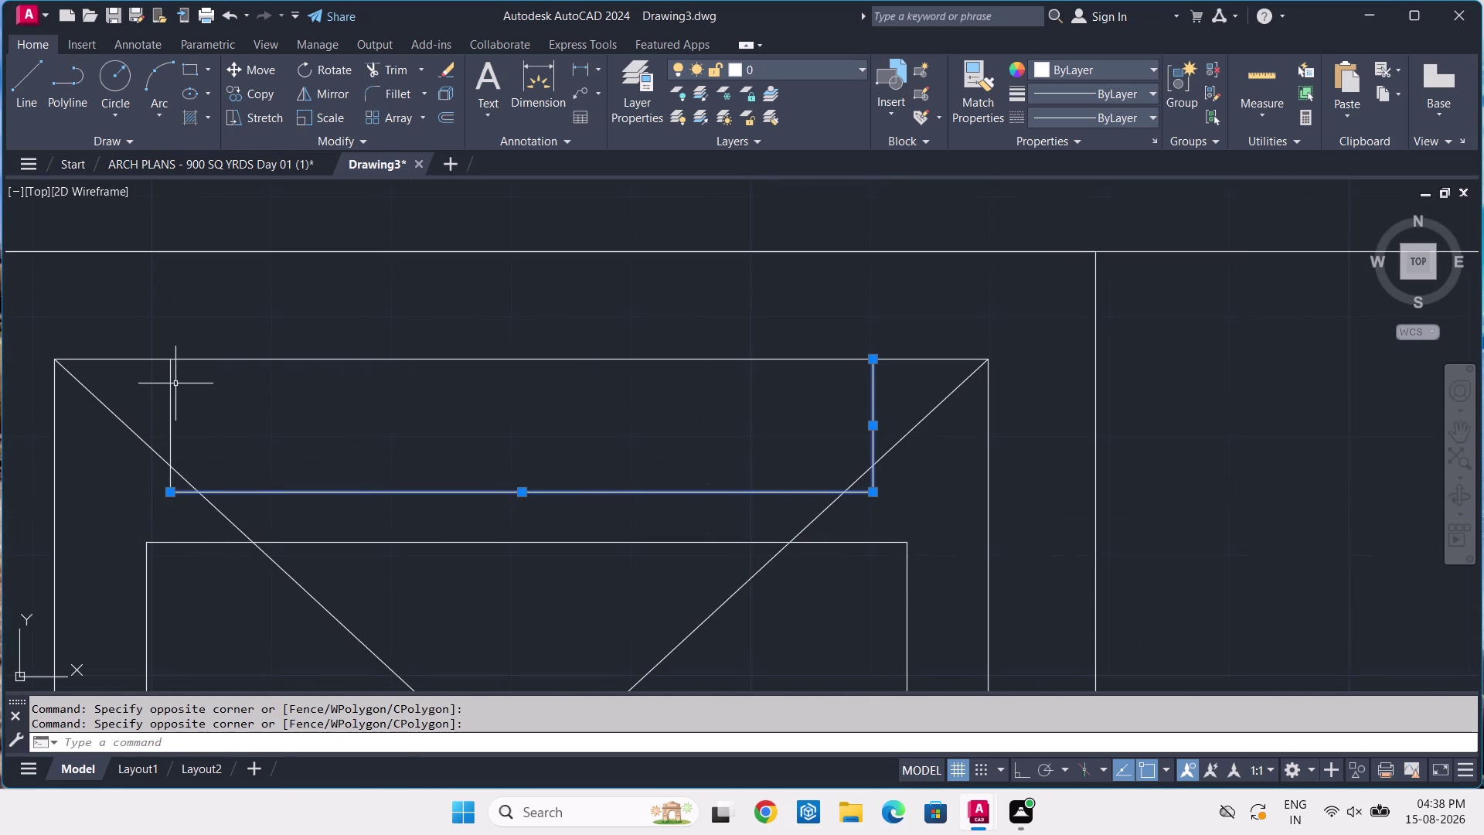
click(163, 380)
drag(167, 489, 179, 460)
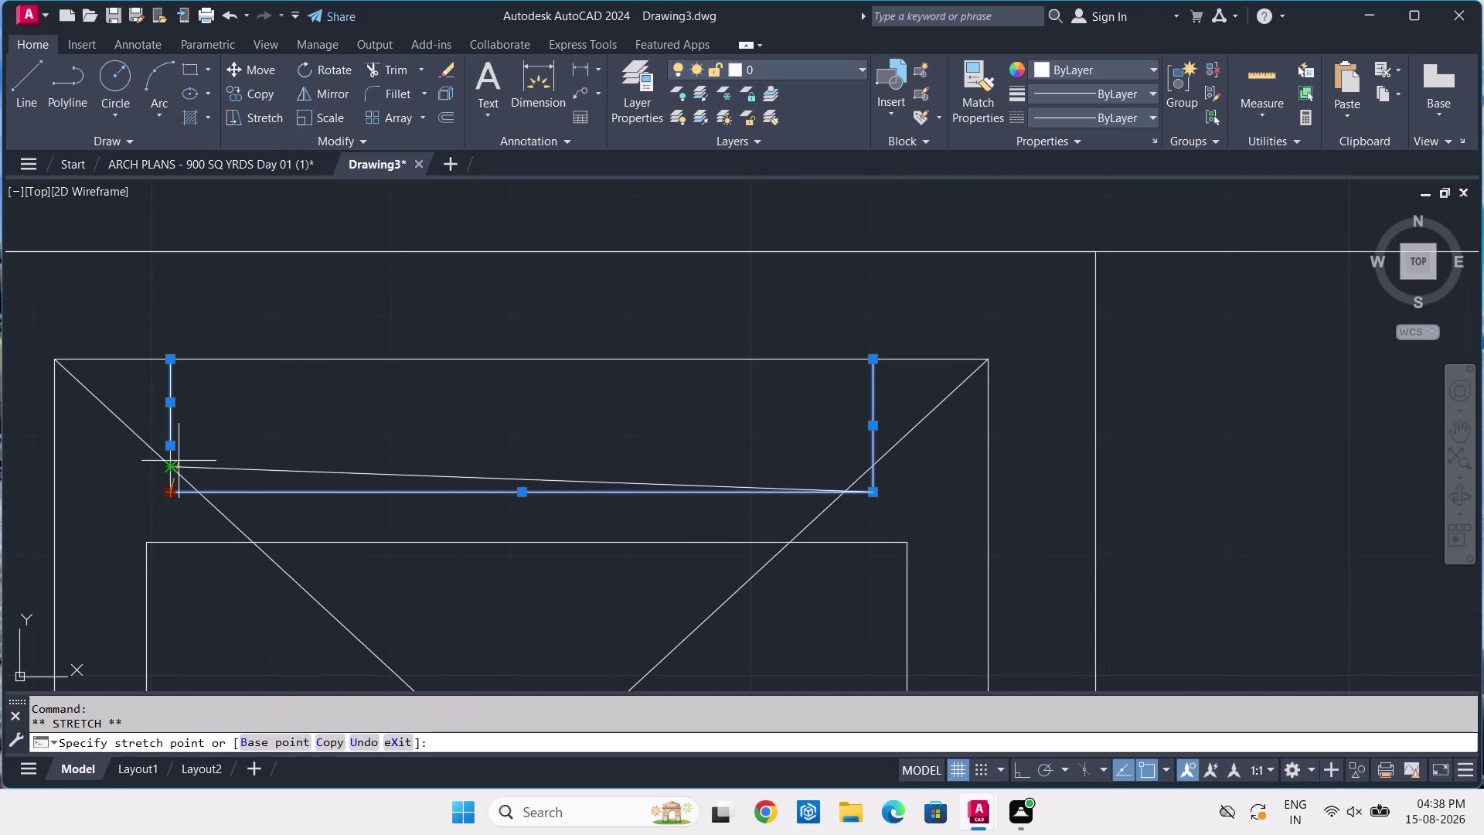
drag(178, 461, 186, 492)
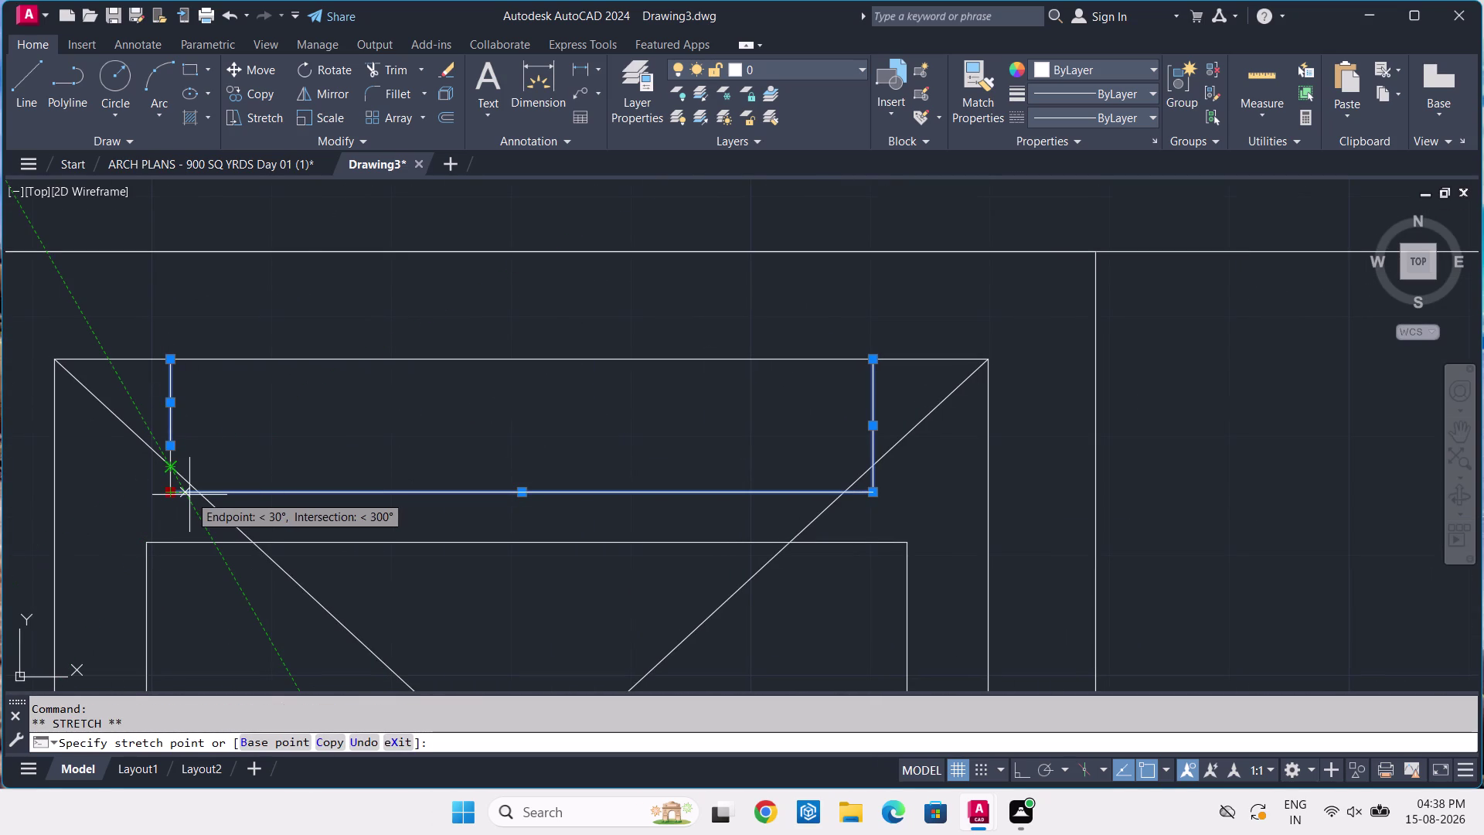
scroll(up, 3)
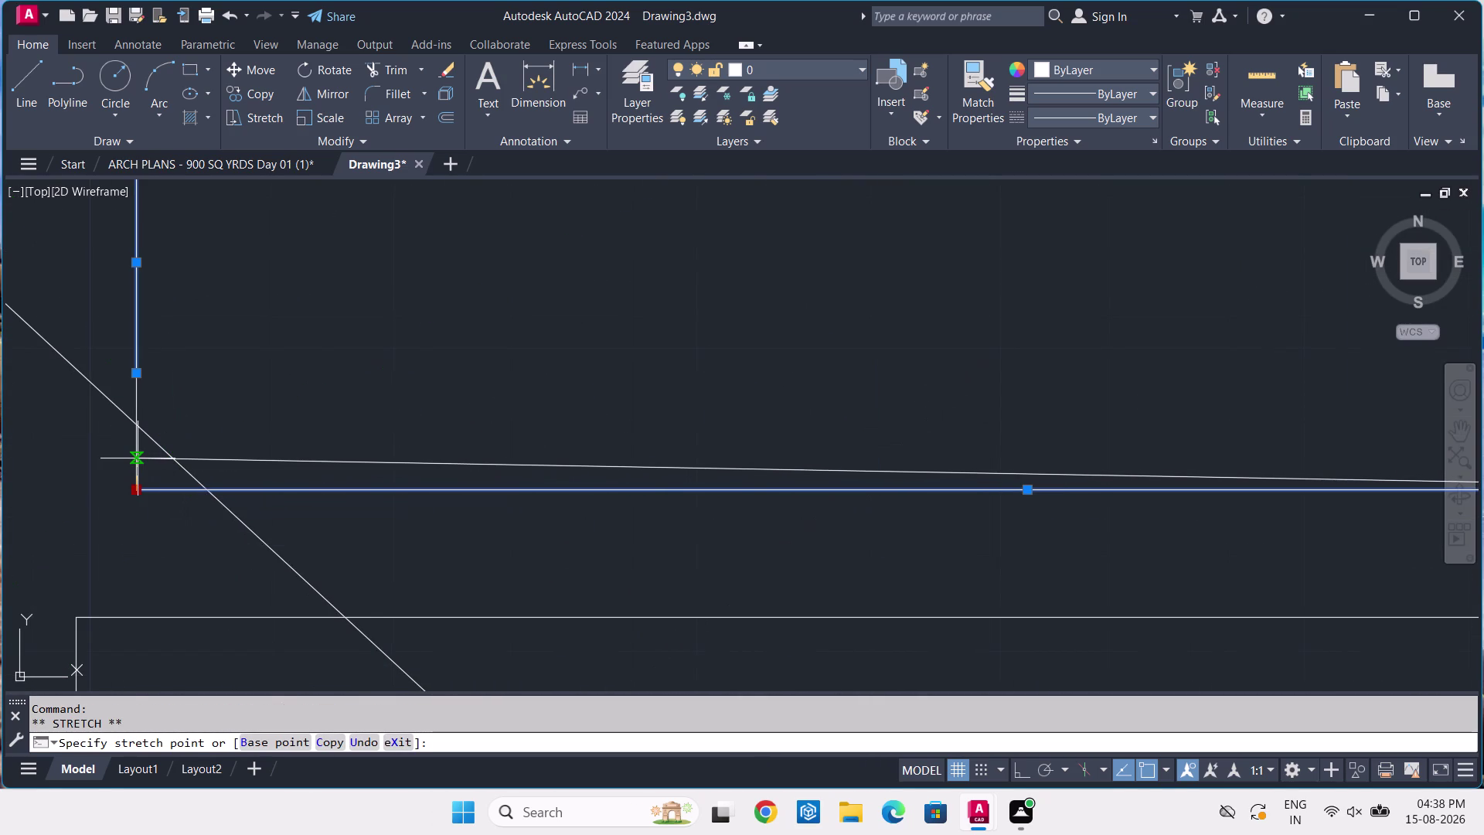
click(138, 457)
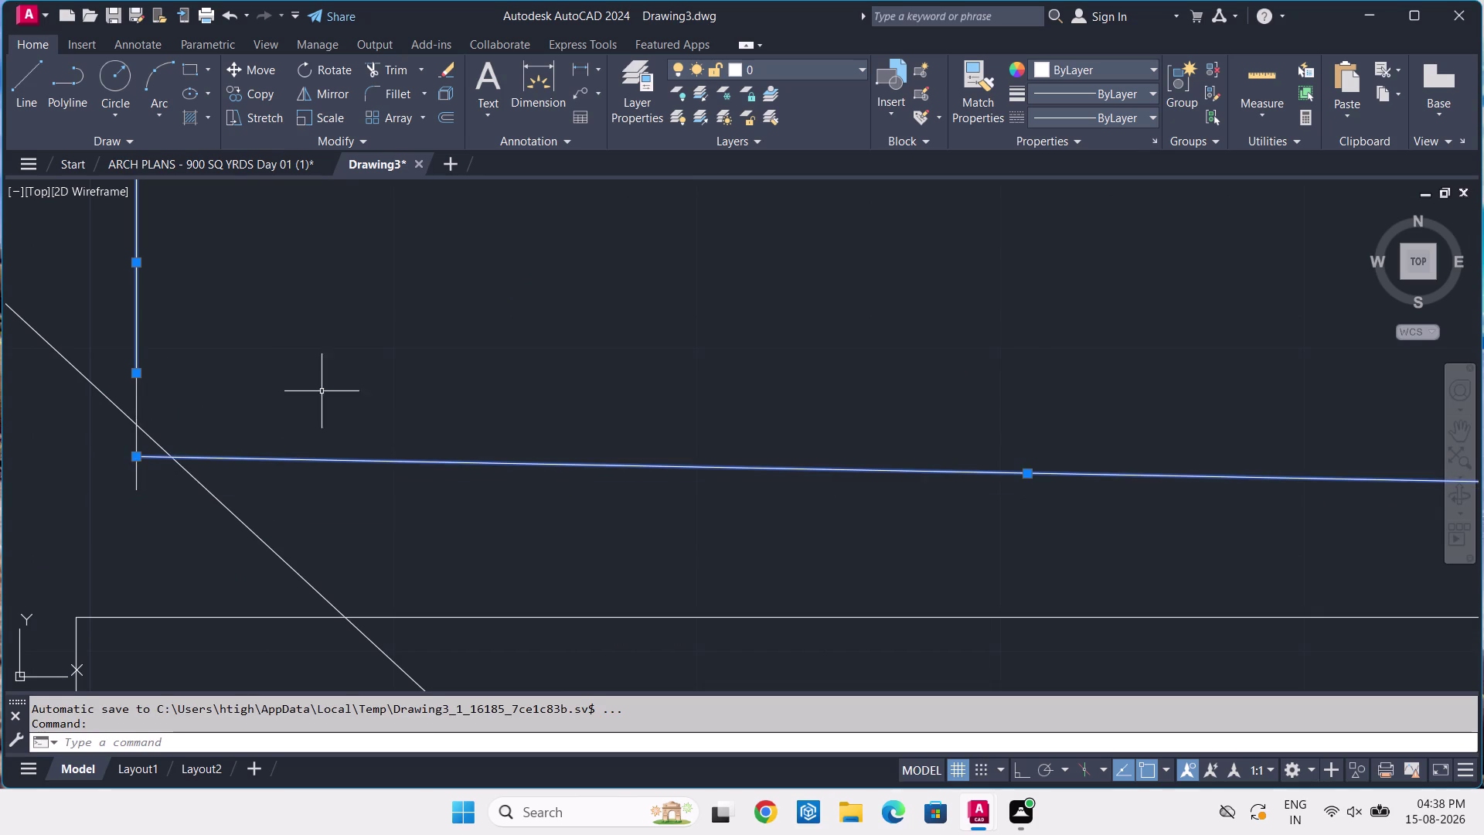
scroll(down, 3)
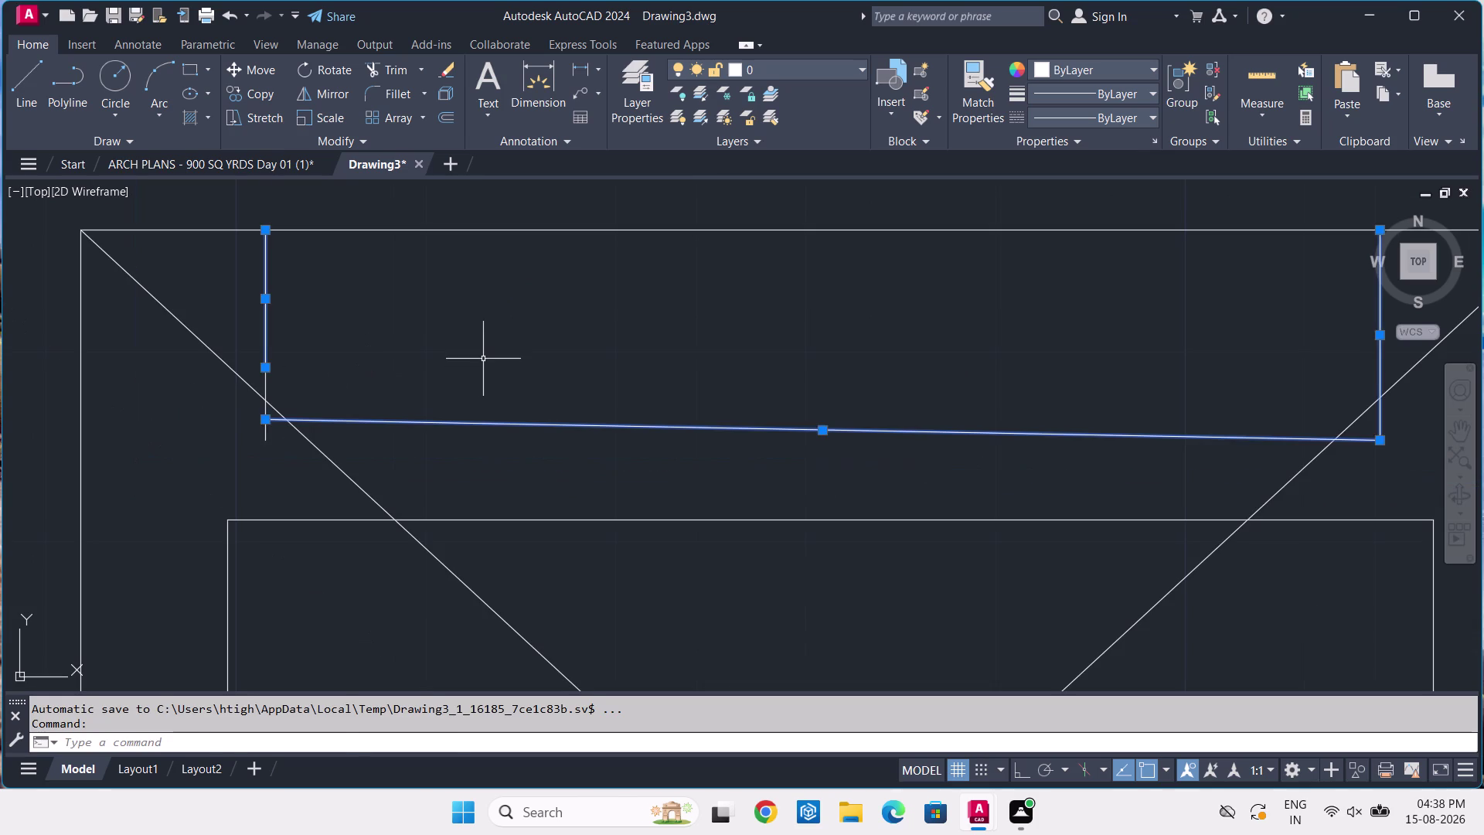
Start and cancel a Move, then begin a line at the strip's left corner.
key(Return)
key(l)
key(space)
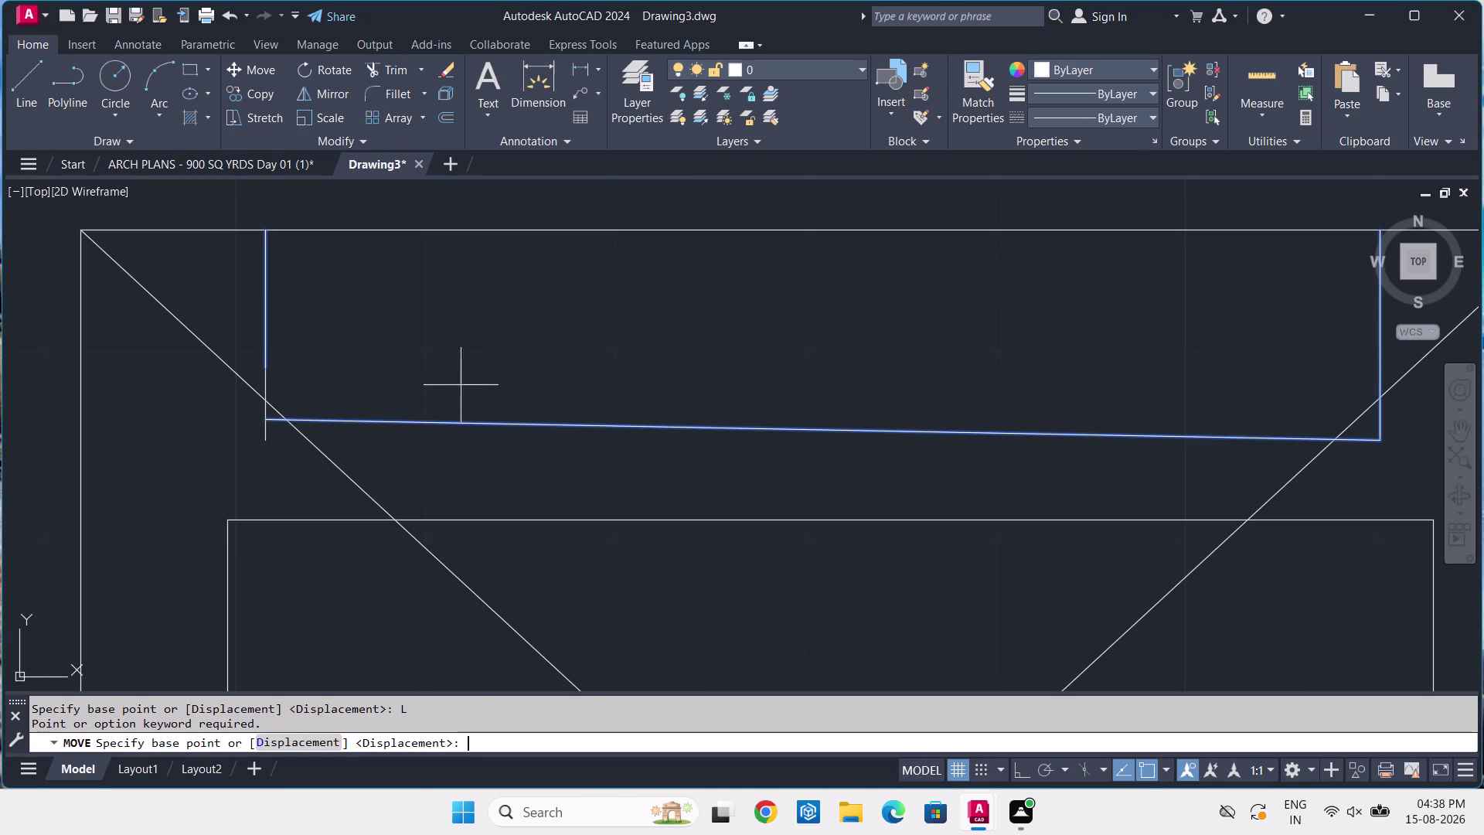
click(259, 421)
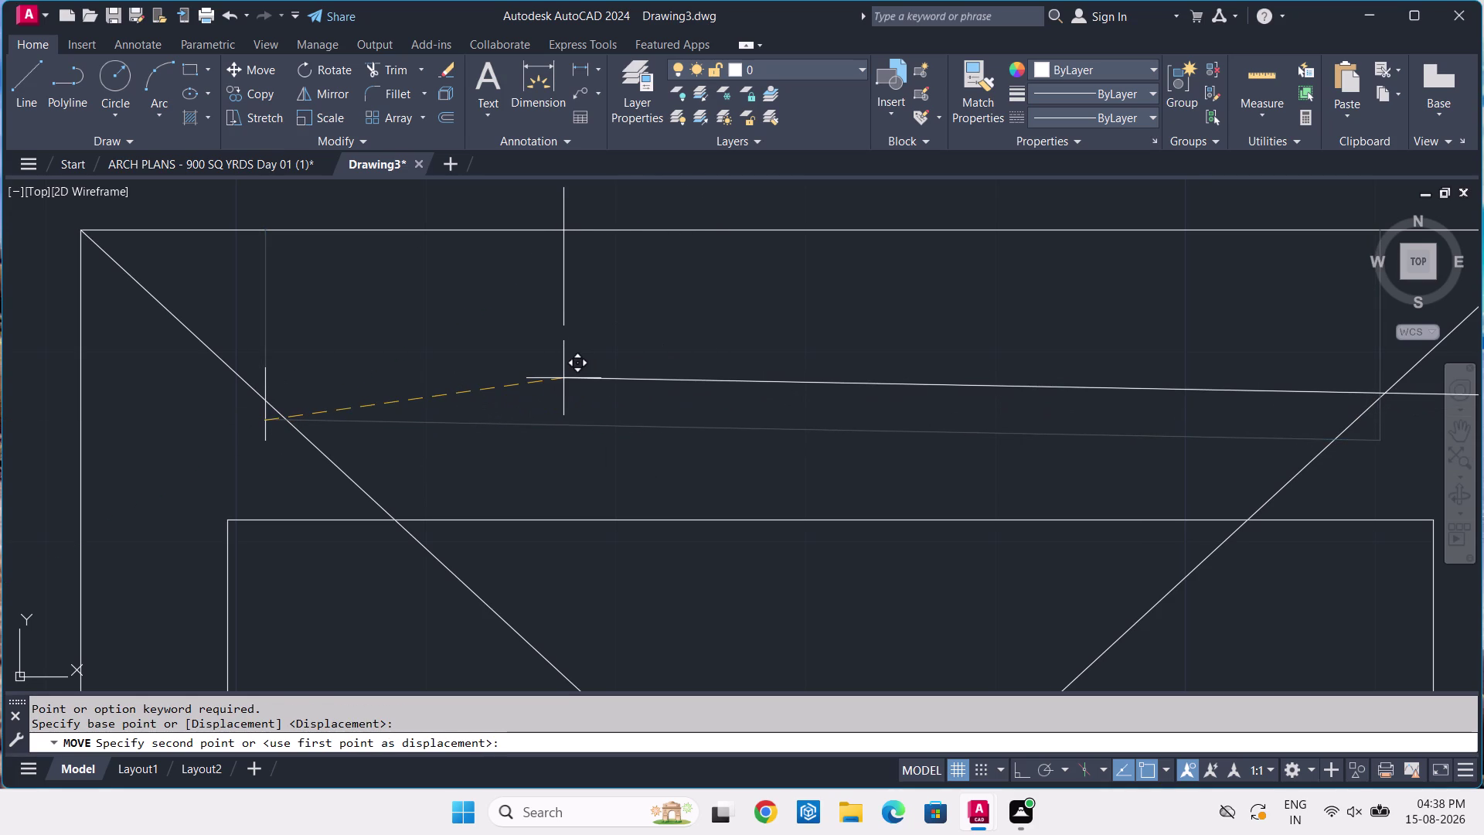
key(Escape)
key(l)
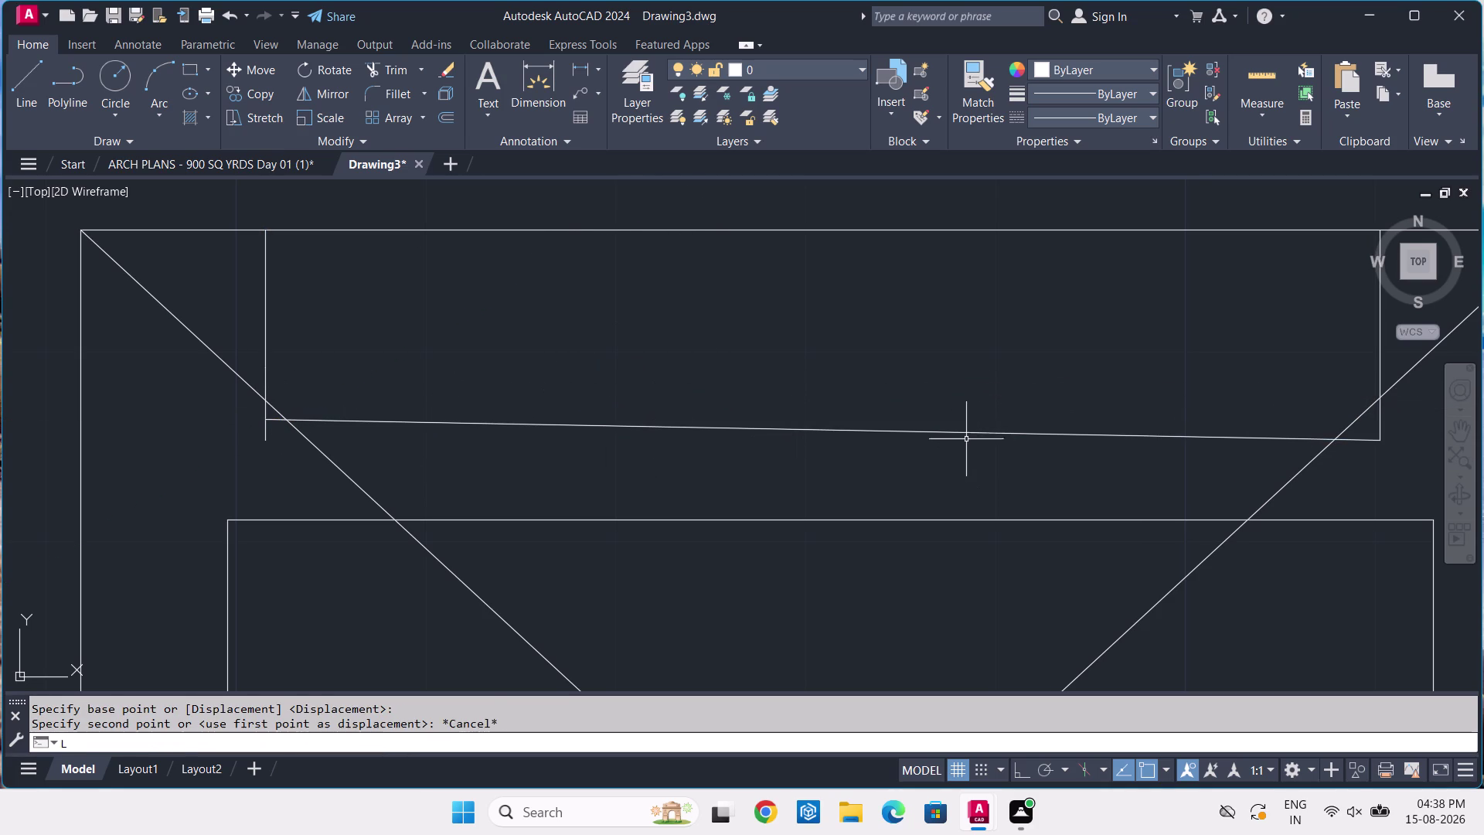
key(space)
click(266, 423)
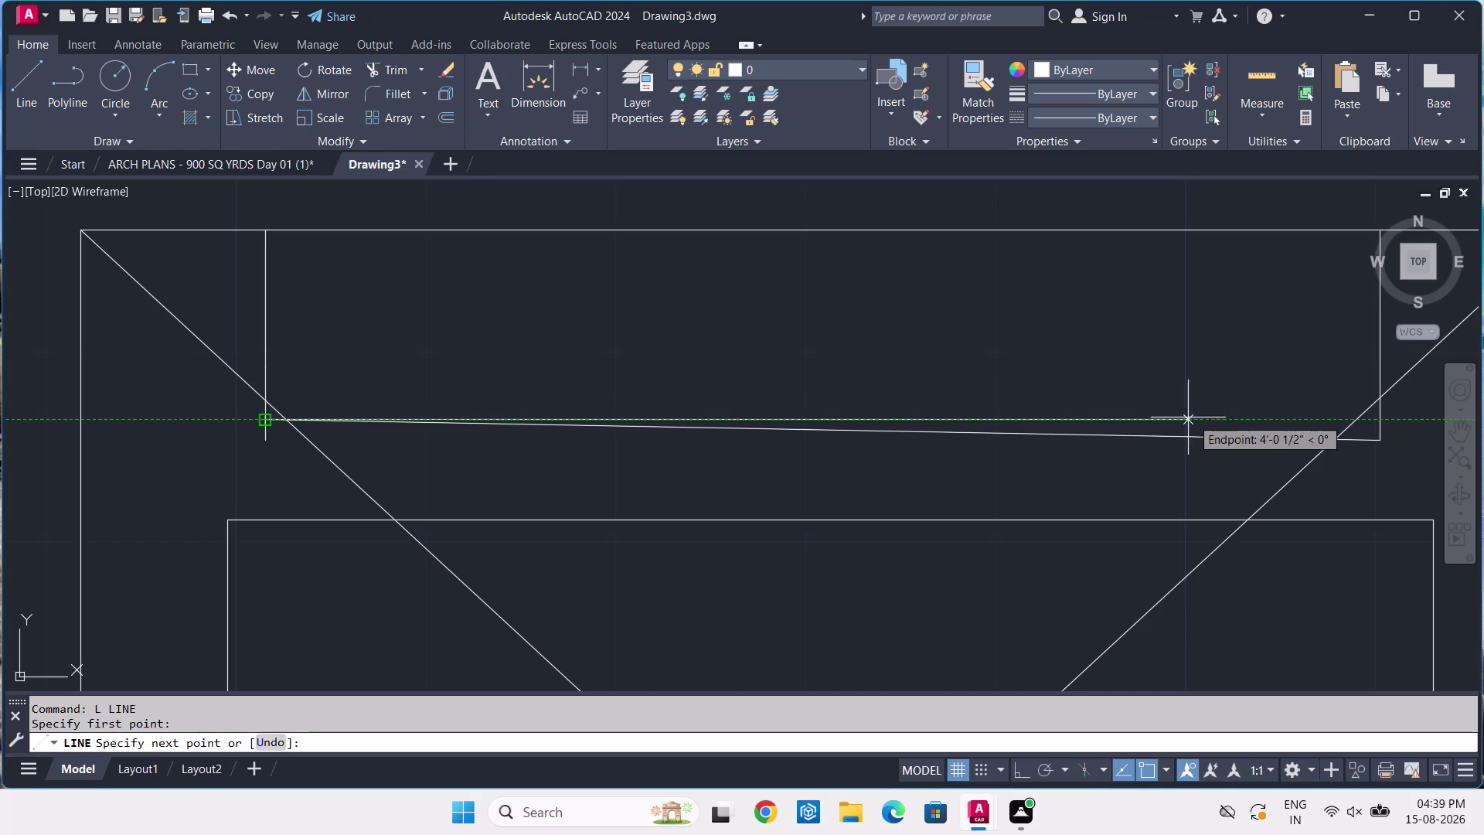
Draw a level line across to the right side and trim the overshooting line ends.
click(1376, 417)
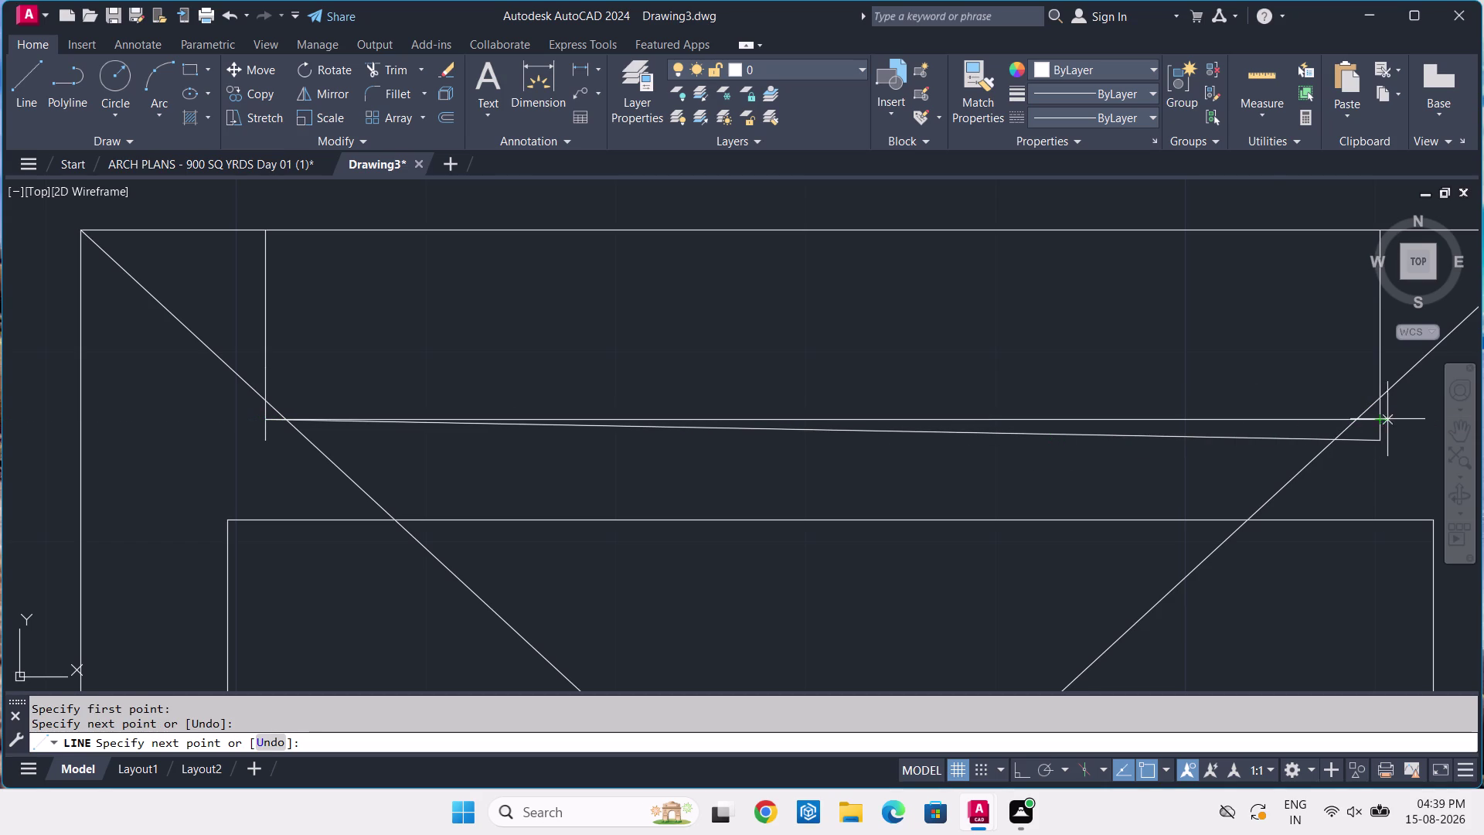
key(space)
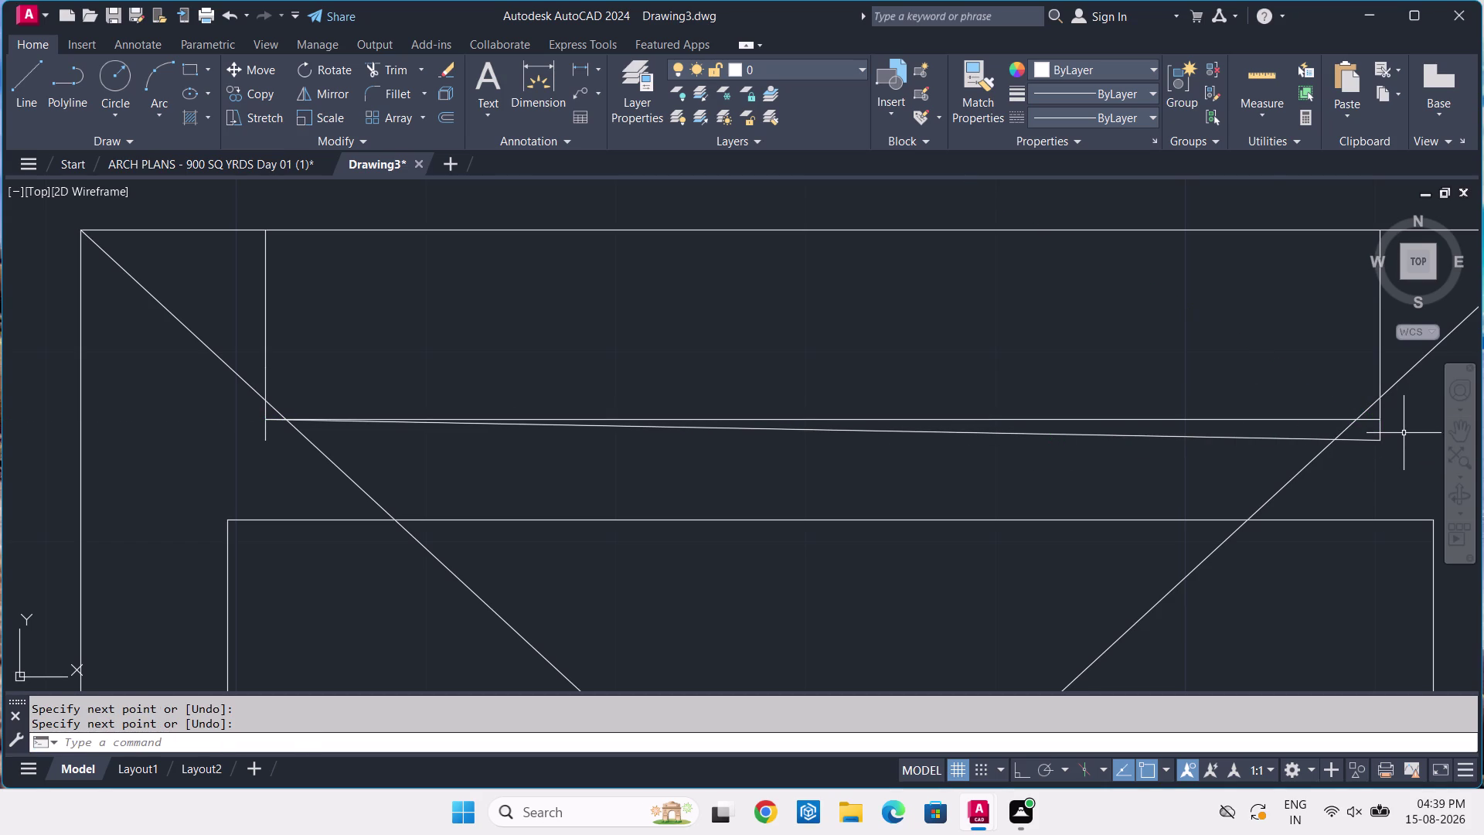
text(TR)
key(space)
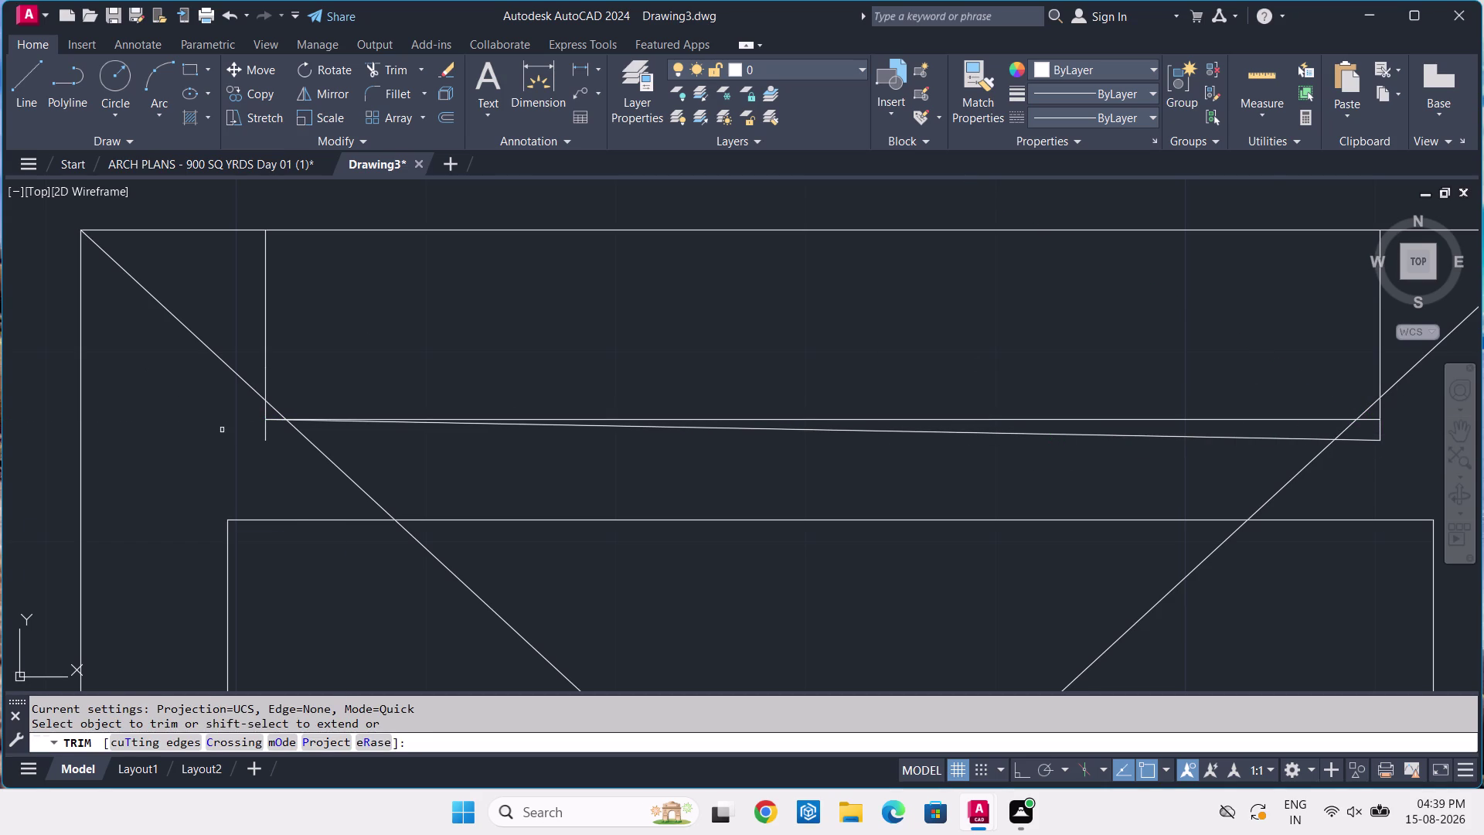
click(264, 440)
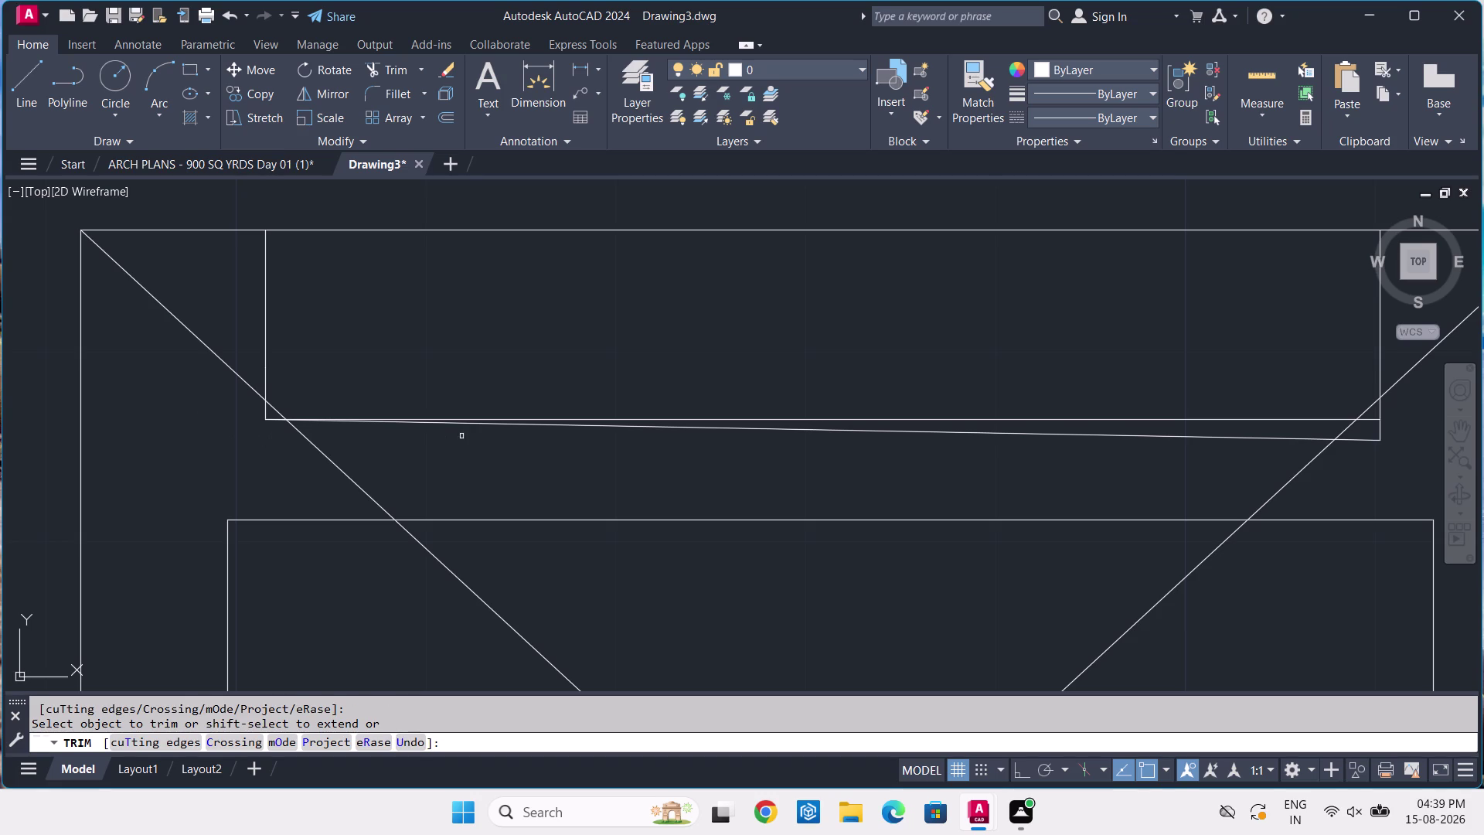
scroll(up, 3)
click(519, 409)
scroll(down, 3)
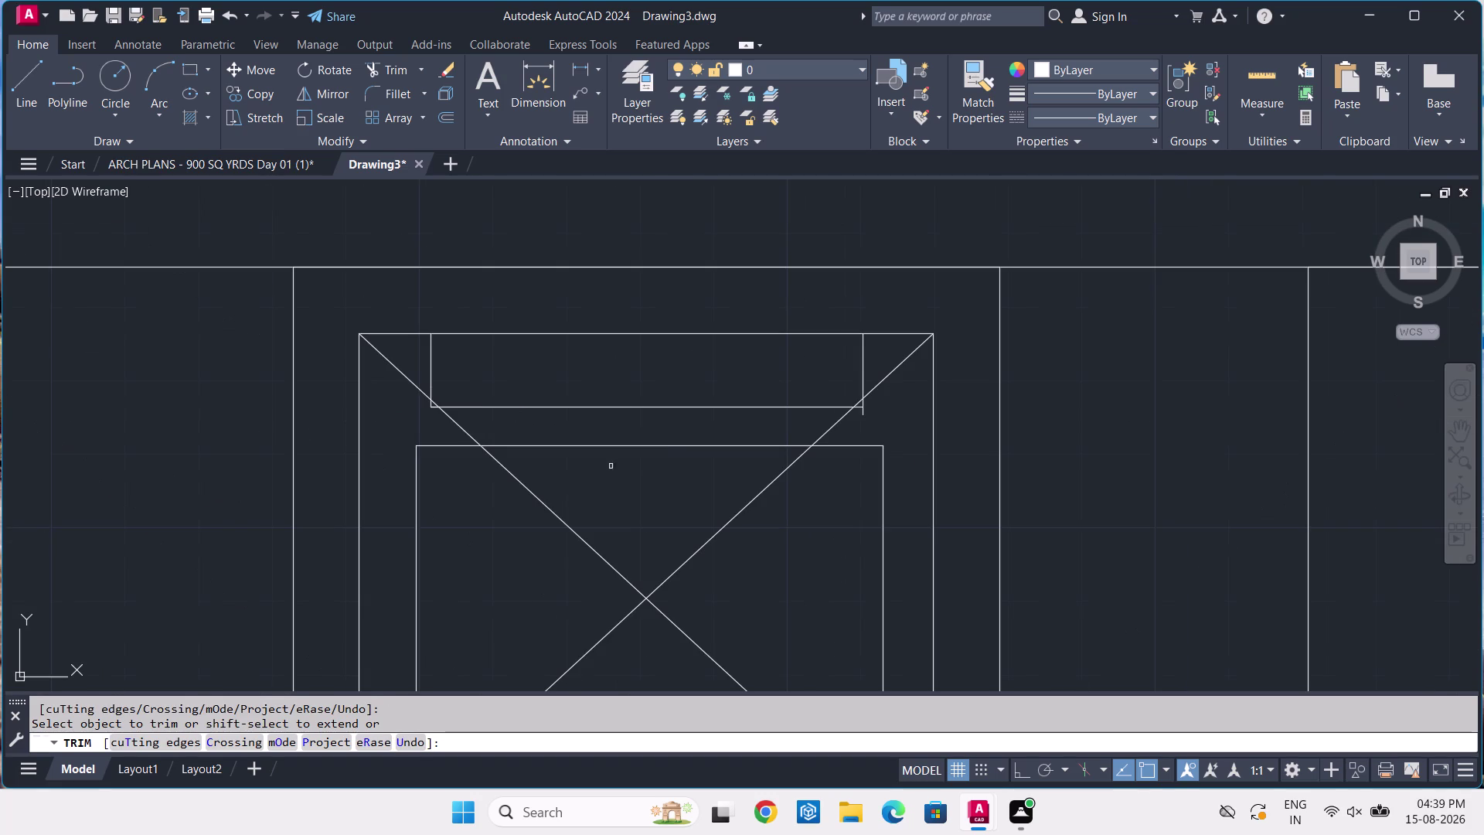
scroll(up, 3)
scroll(up, 3)
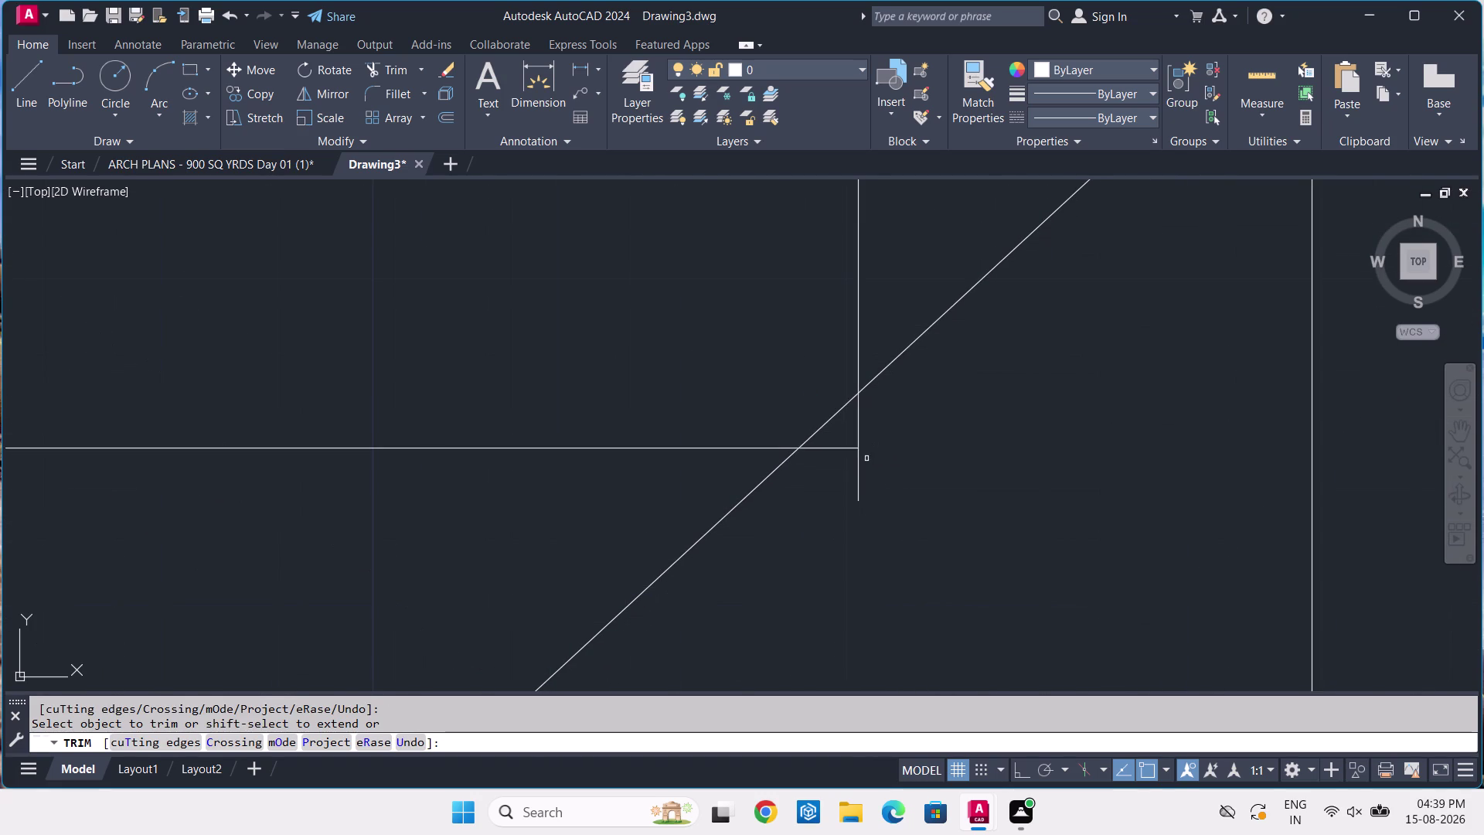
click(859, 458)
key(space)
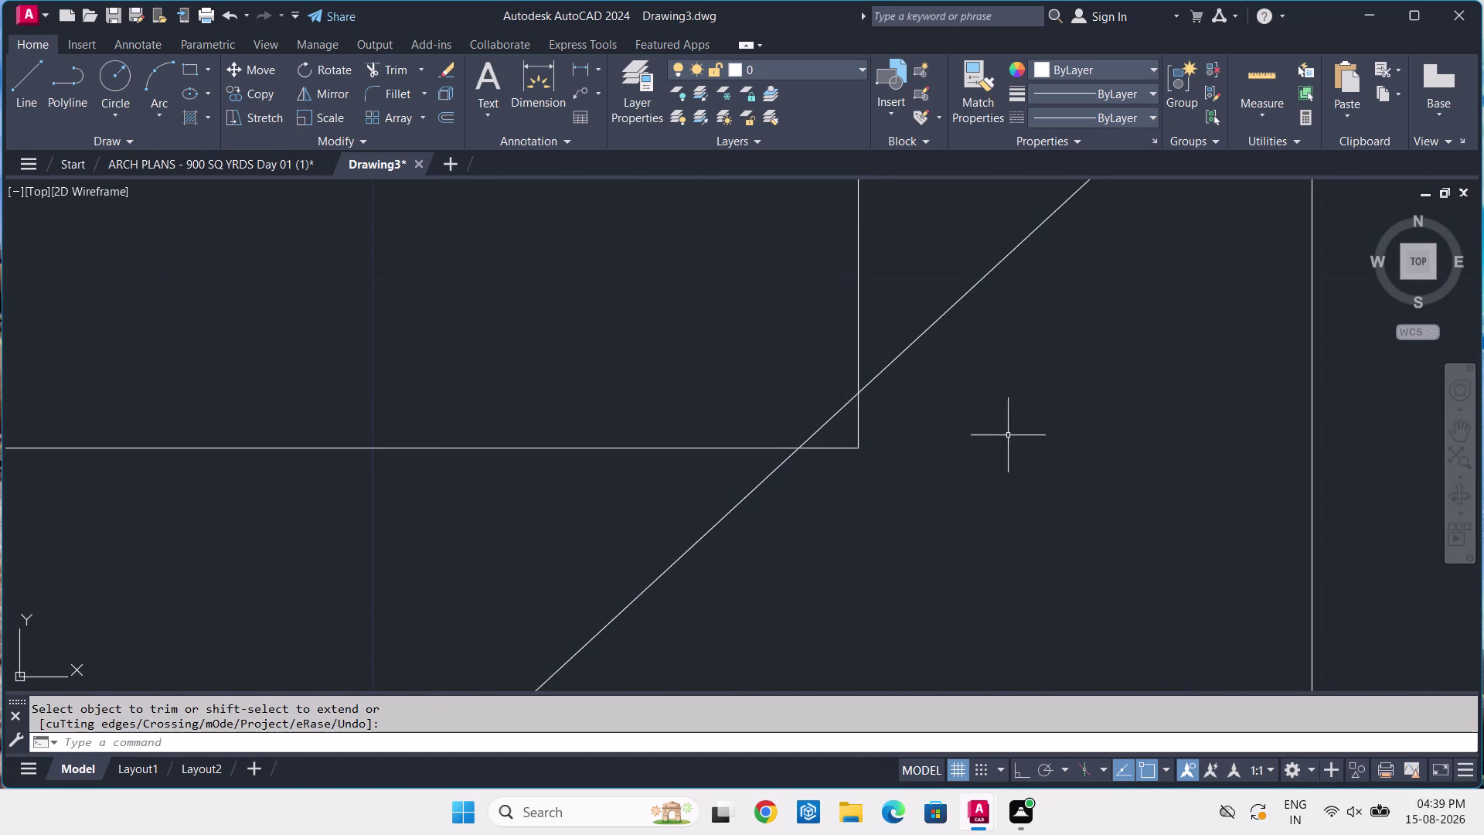
scroll(down, 3)
scroll(down, 3)
Pan across Drawing3's parking layout, then switch to the ARCH PLANS - 900 SQ YRDS Day 01 drawing.
middle_click(981, 391)
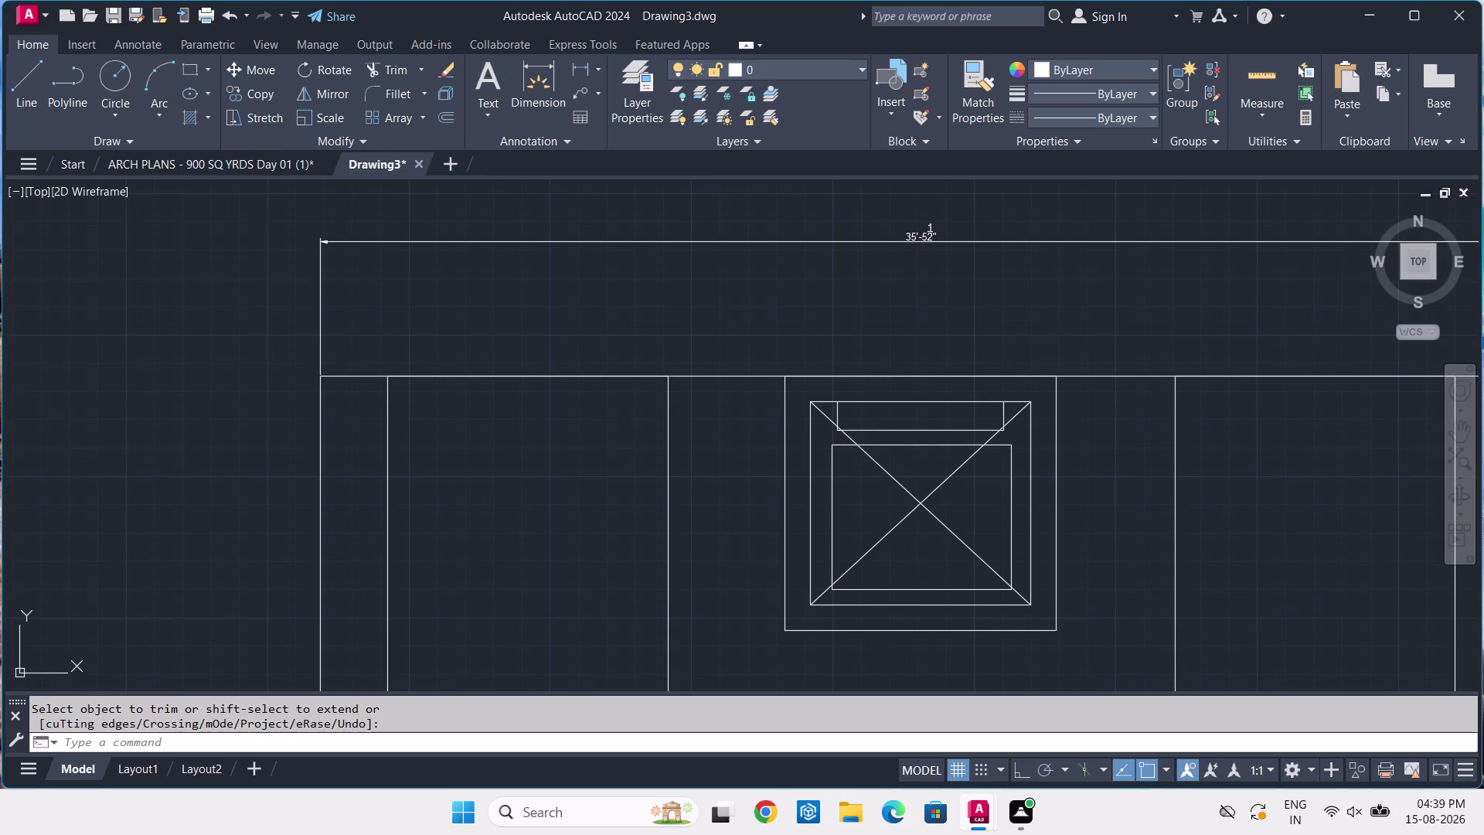
middle_drag(1064, 477, 1016, 351)
scroll(down, 3)
middle_drag(1040, 486, 990, 364)
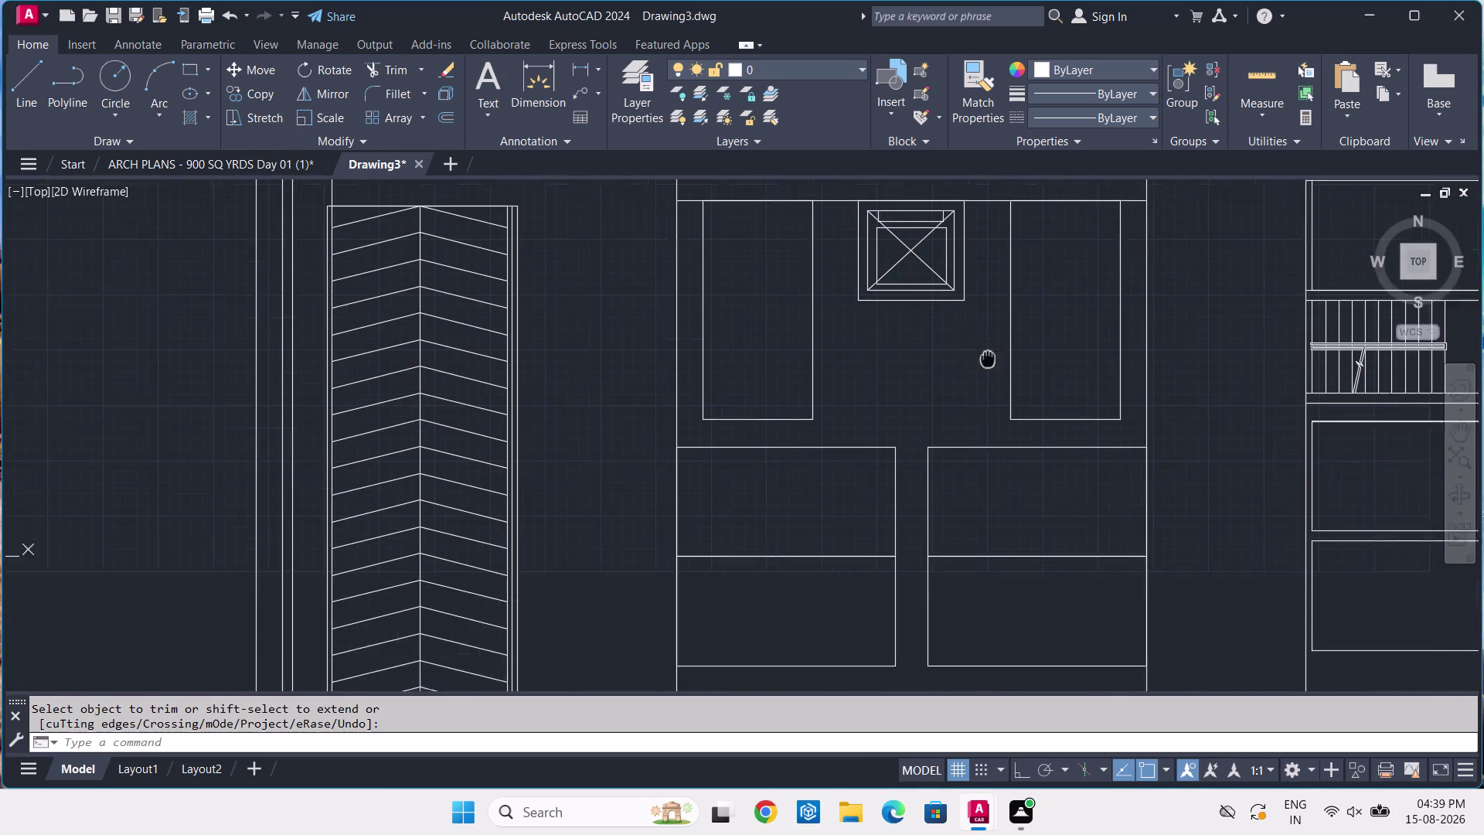
middle_drag(990, 363, 981, 350)
scroll(down, 3)
middle_drag(1005, 484, 983, 411)
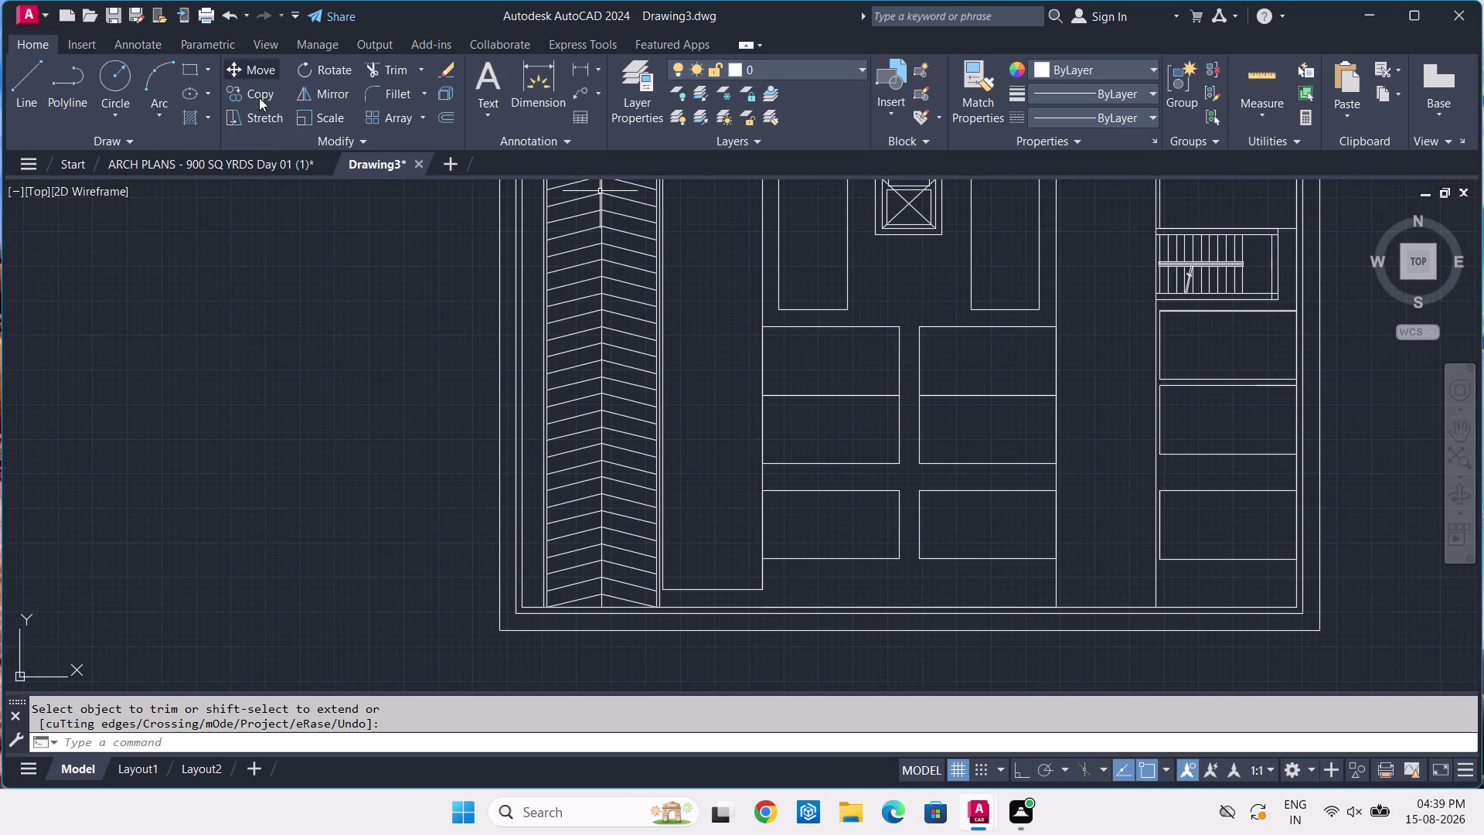
click(300, 157)
scroll(down, 3)
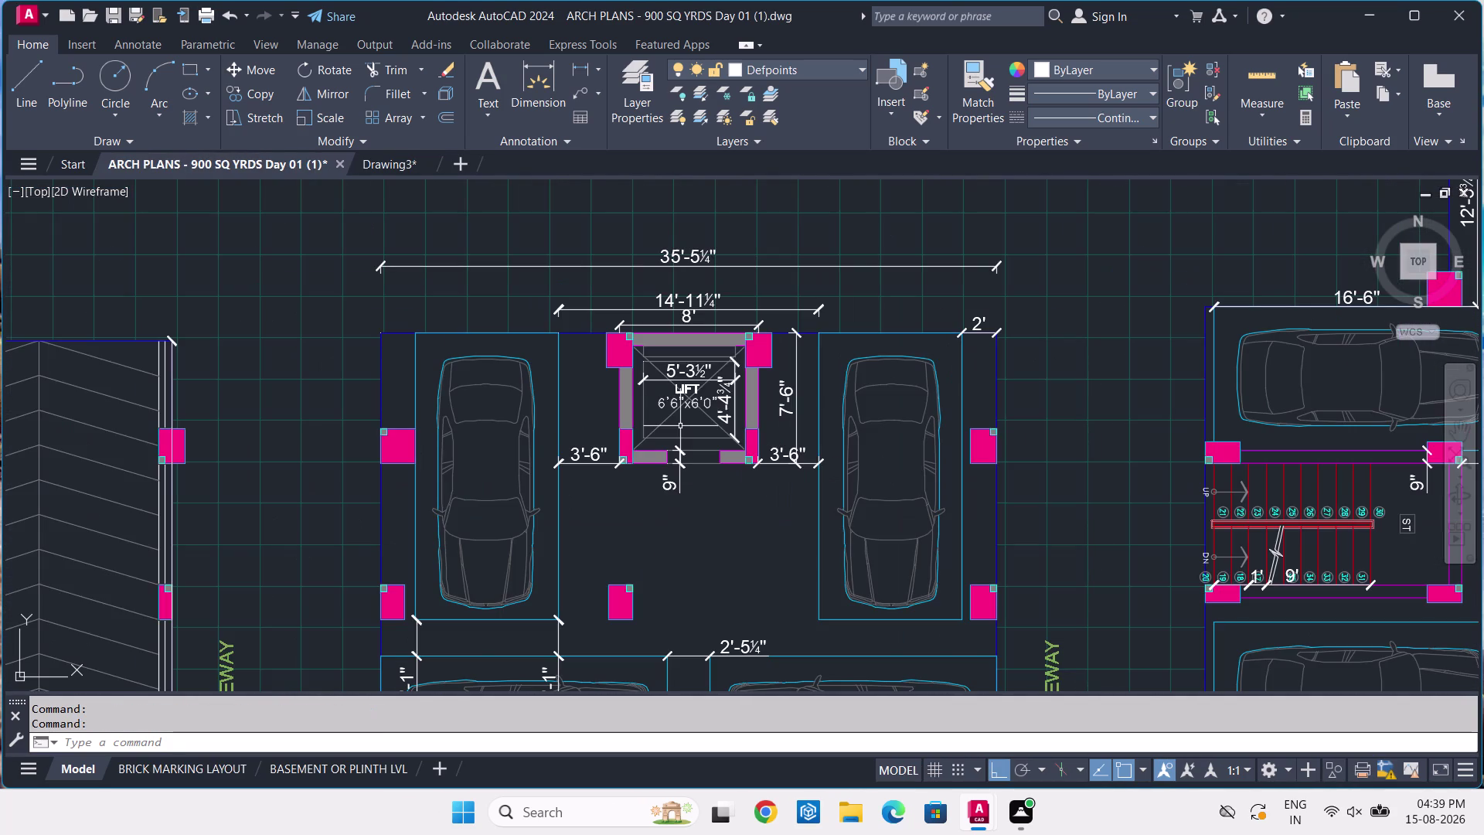
click(788, 280)
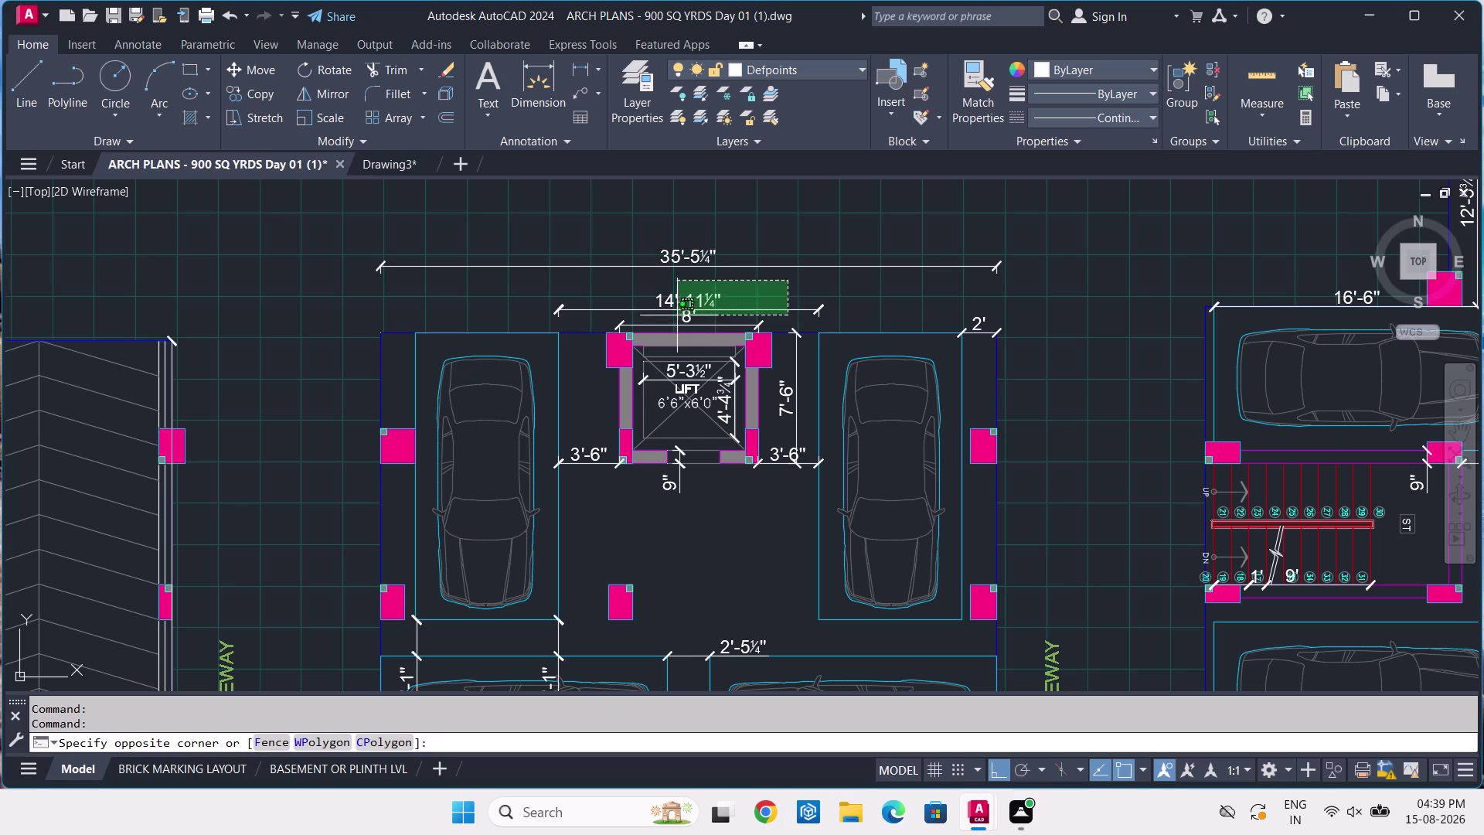
Pick the 14'-11¼", 8' and 5'-3½" lift dimensions, then clear the unwanted selection.
click(666, 322)
key(Escape)
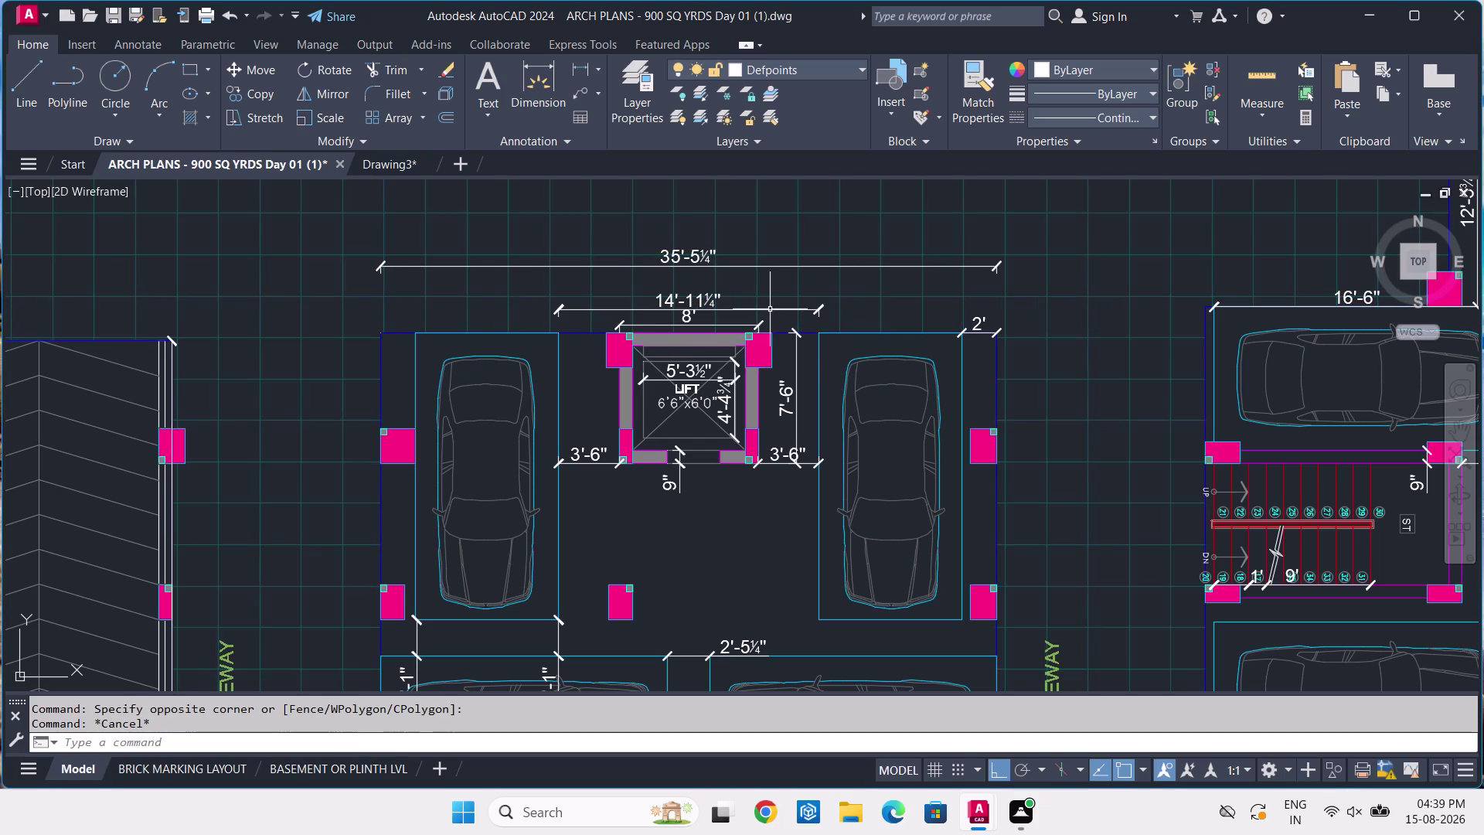
scroll(up, 3)
click(637, 309)
click(647, 314)
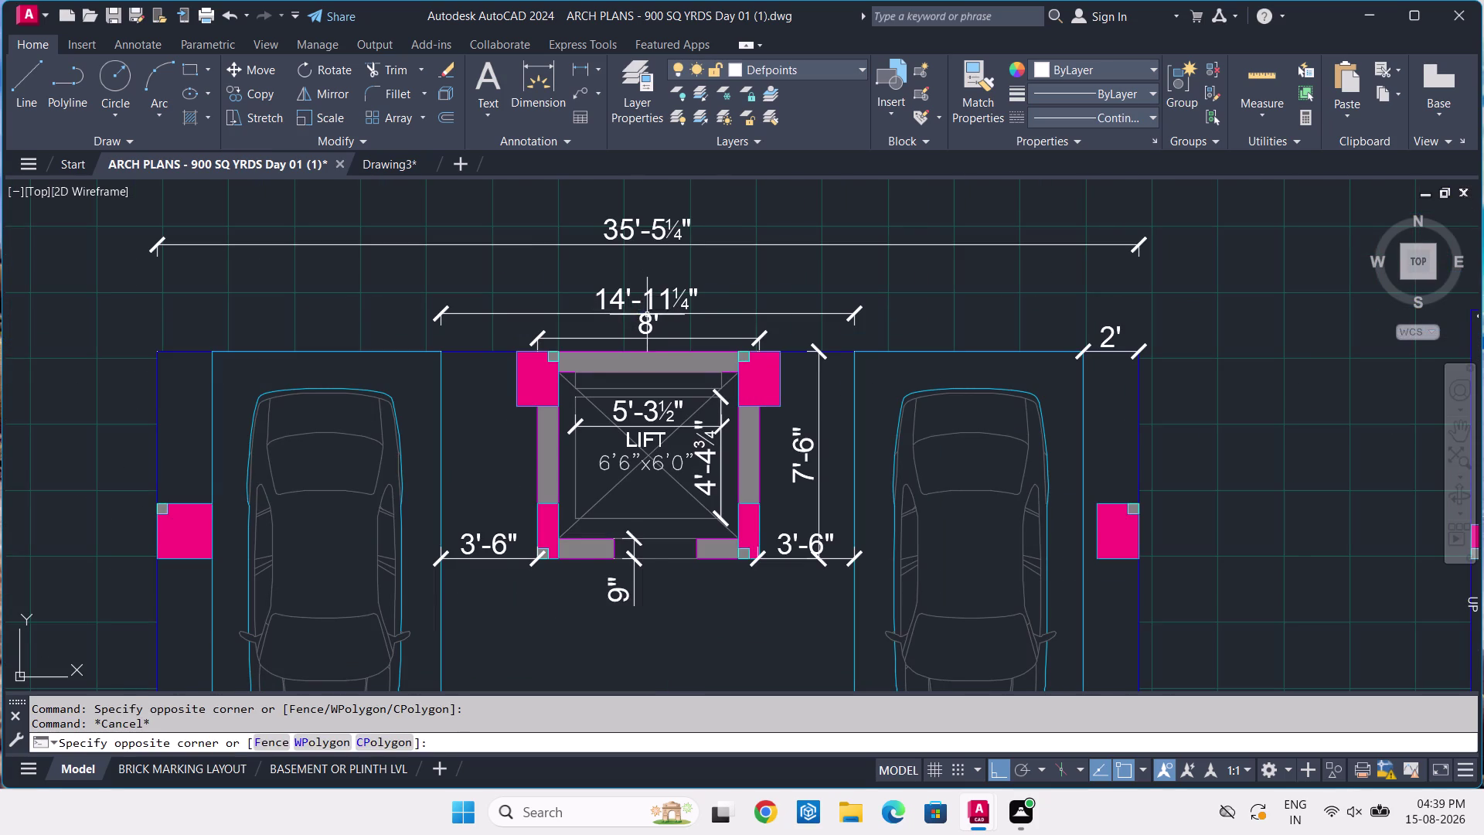
click(648, 320)
click(652, 297)
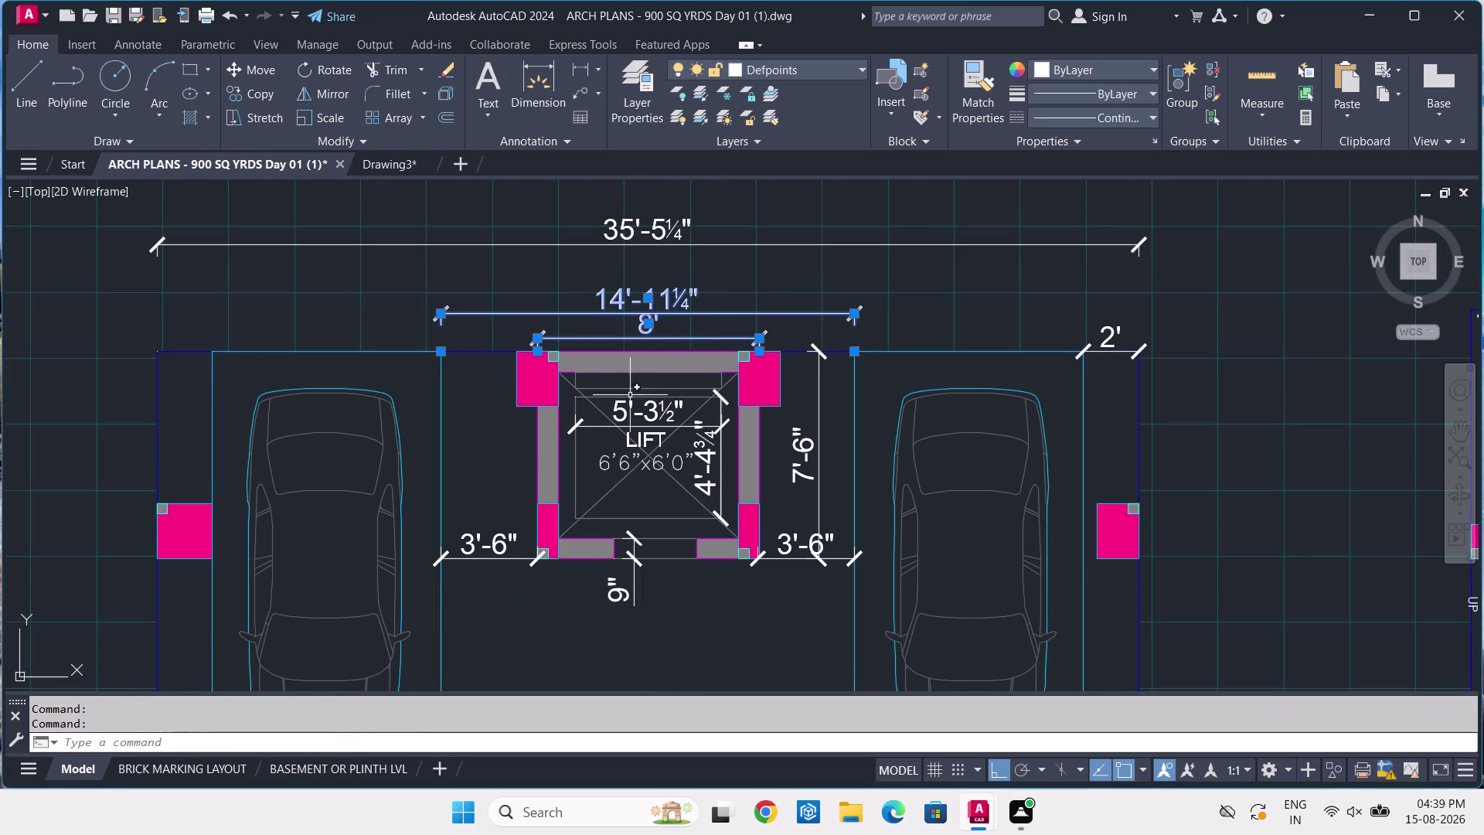
click(643, 413)
click(647, 435)
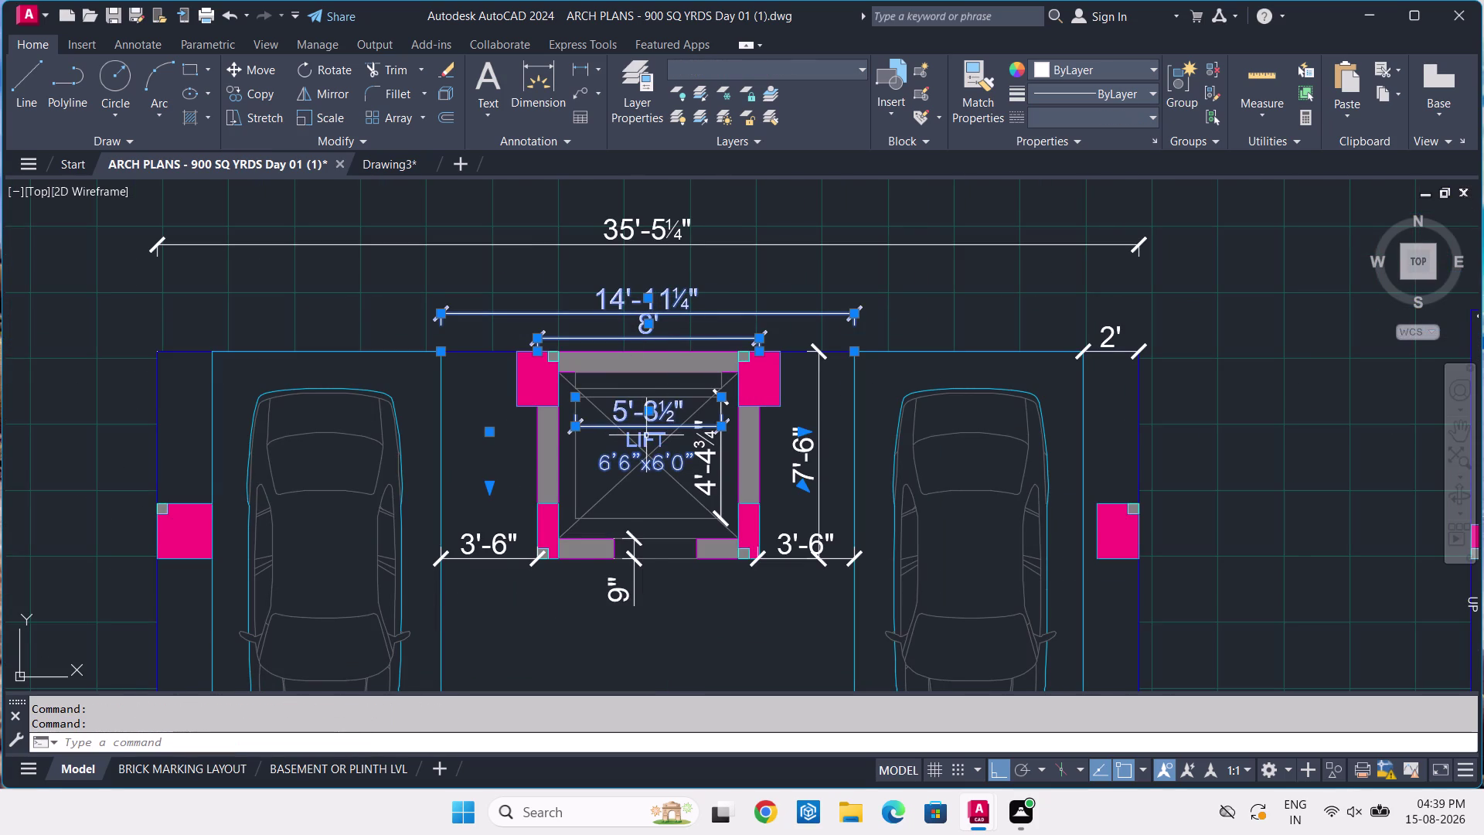
key(Escape)
Select the 5'-3½", 4'-4¾", 7'-6", both 3'-6", 14'-11¼" and 8' dimensions and delete them.
click(641, 408)
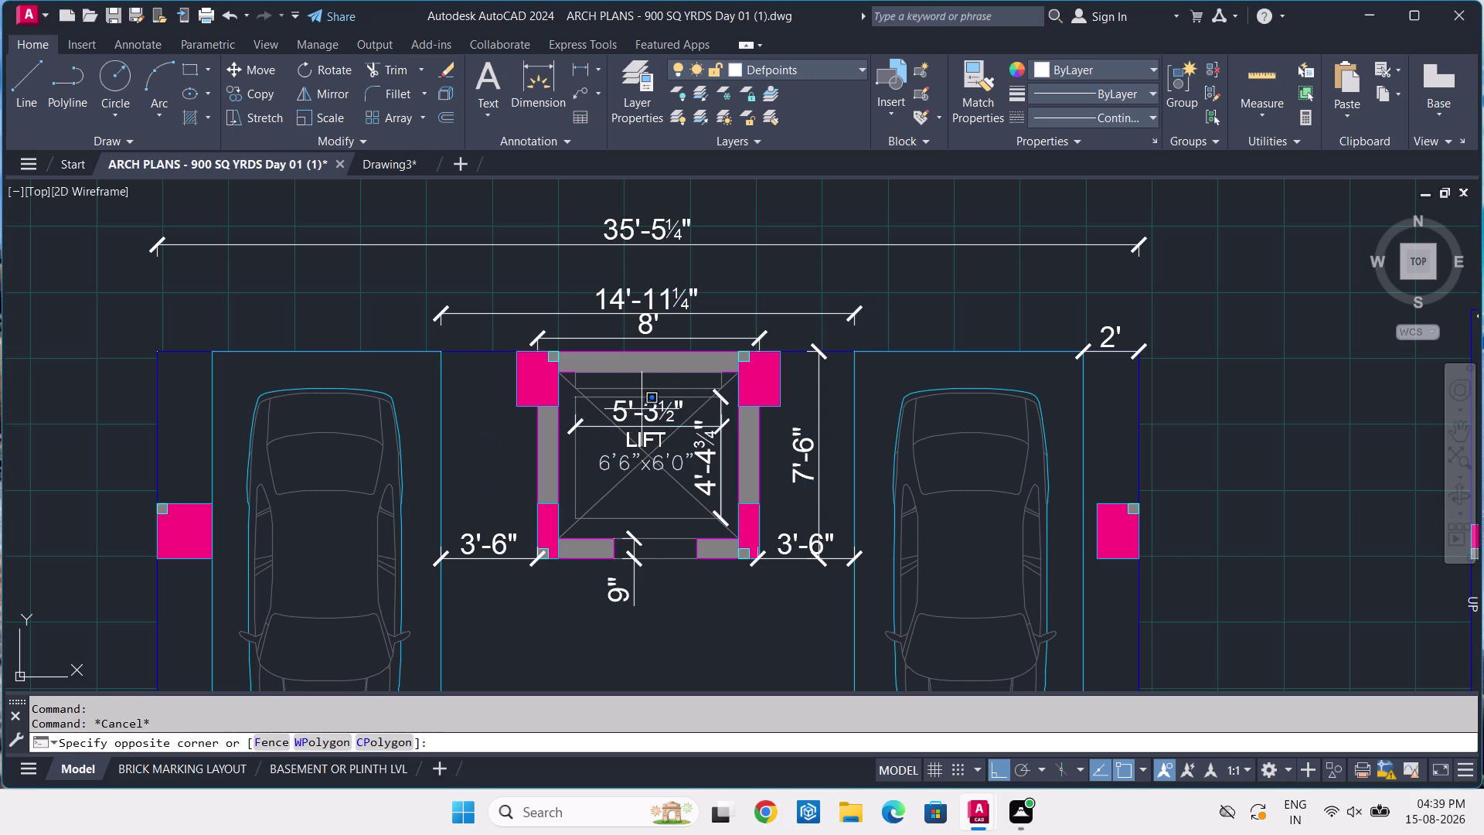
click(646, 411)
click(650, 412)
click(704, 448)
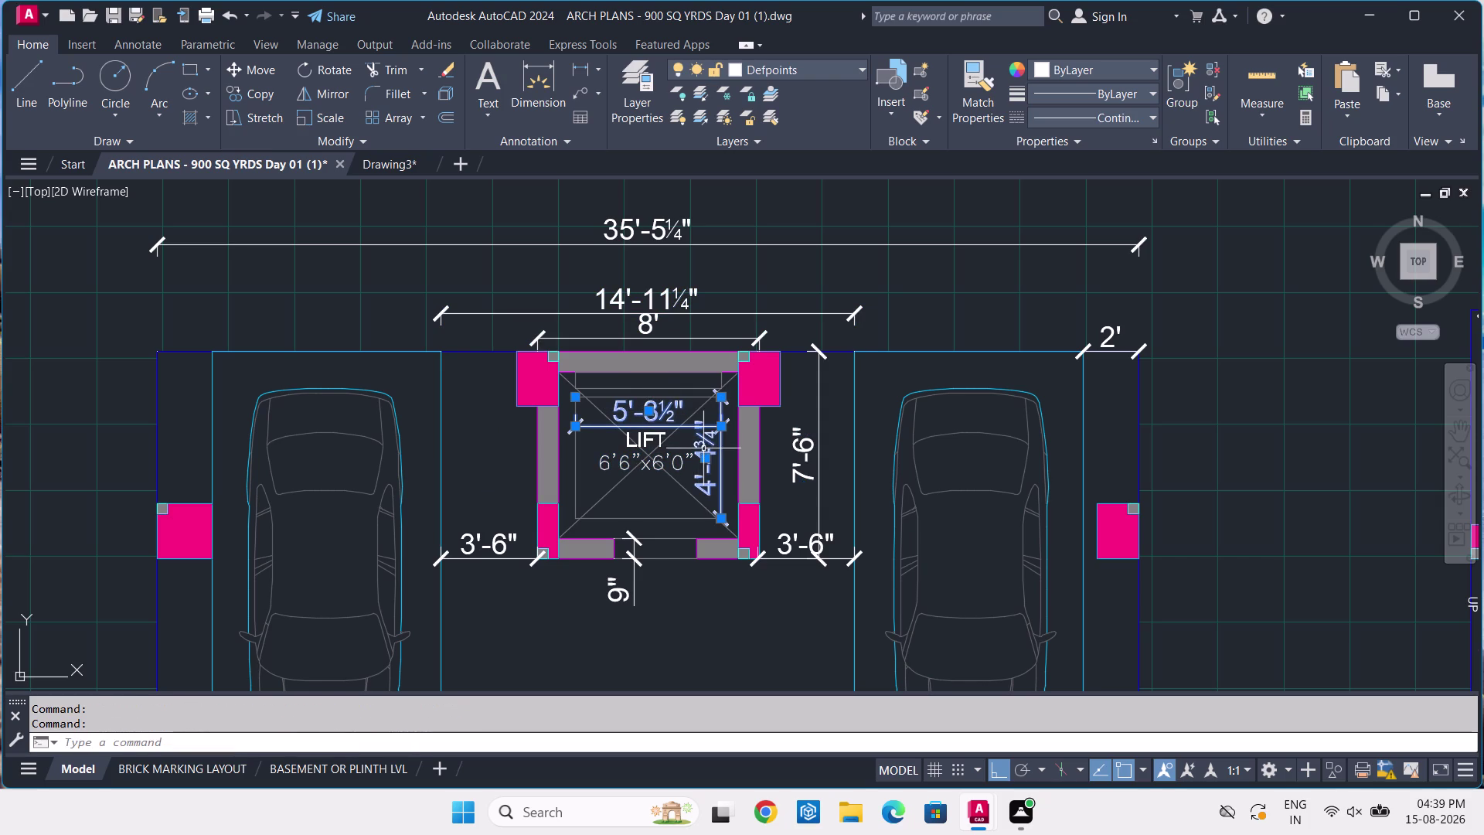
click(824, 456)
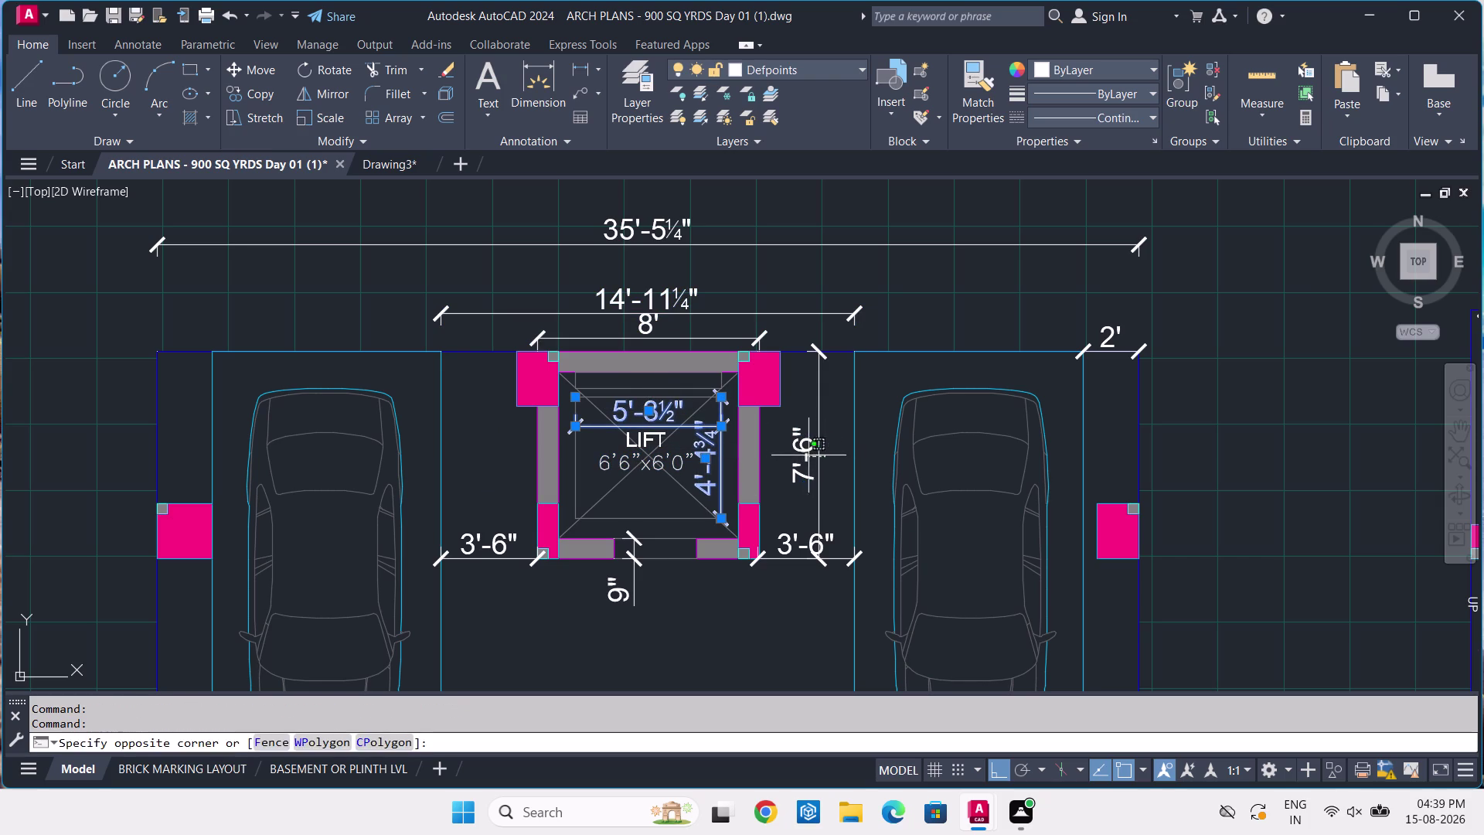
click(802, 451)
click(788, 542)
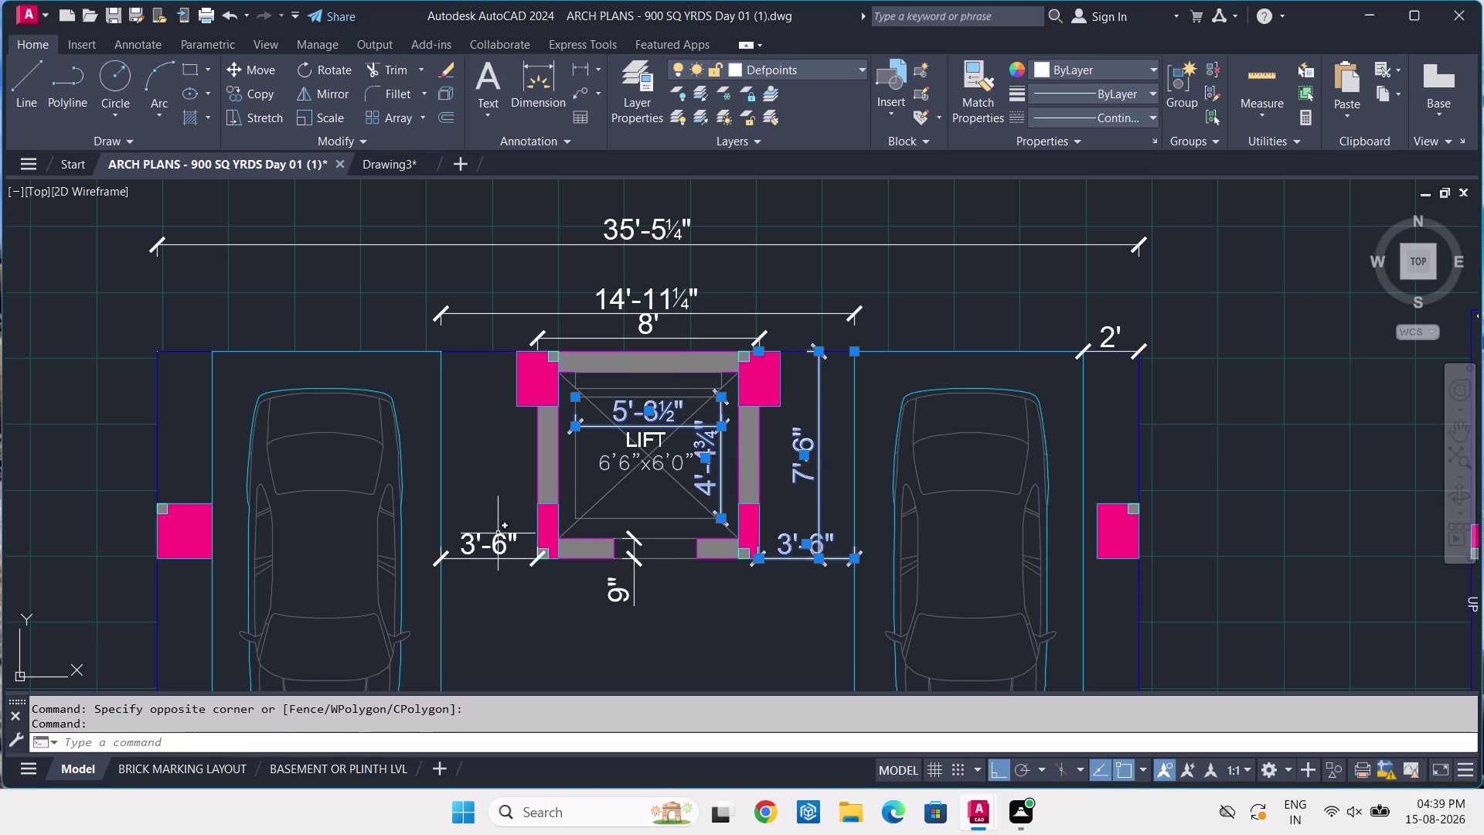
click(499, 538)
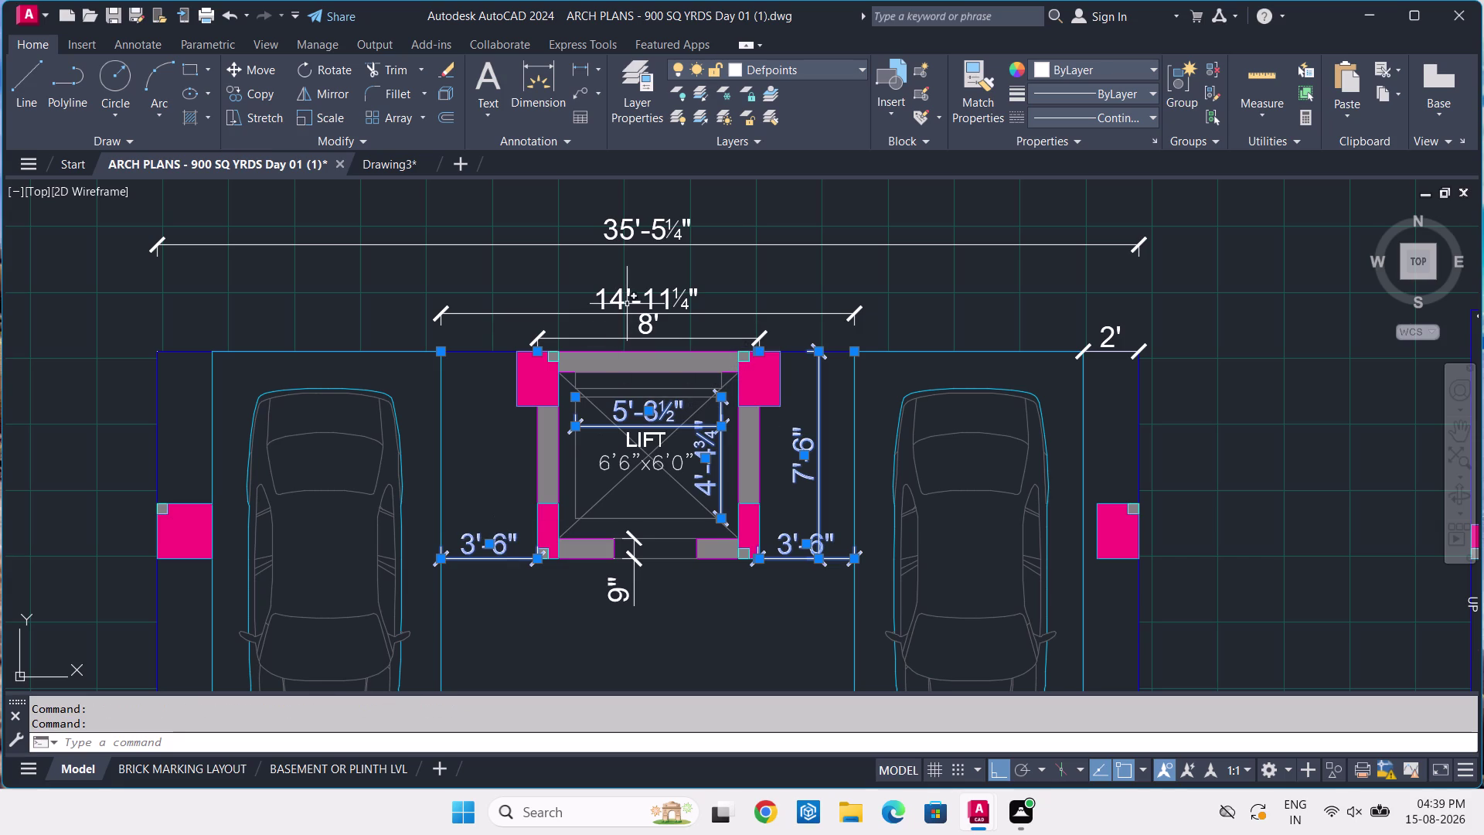
click(623, 298)
click(632, 335)
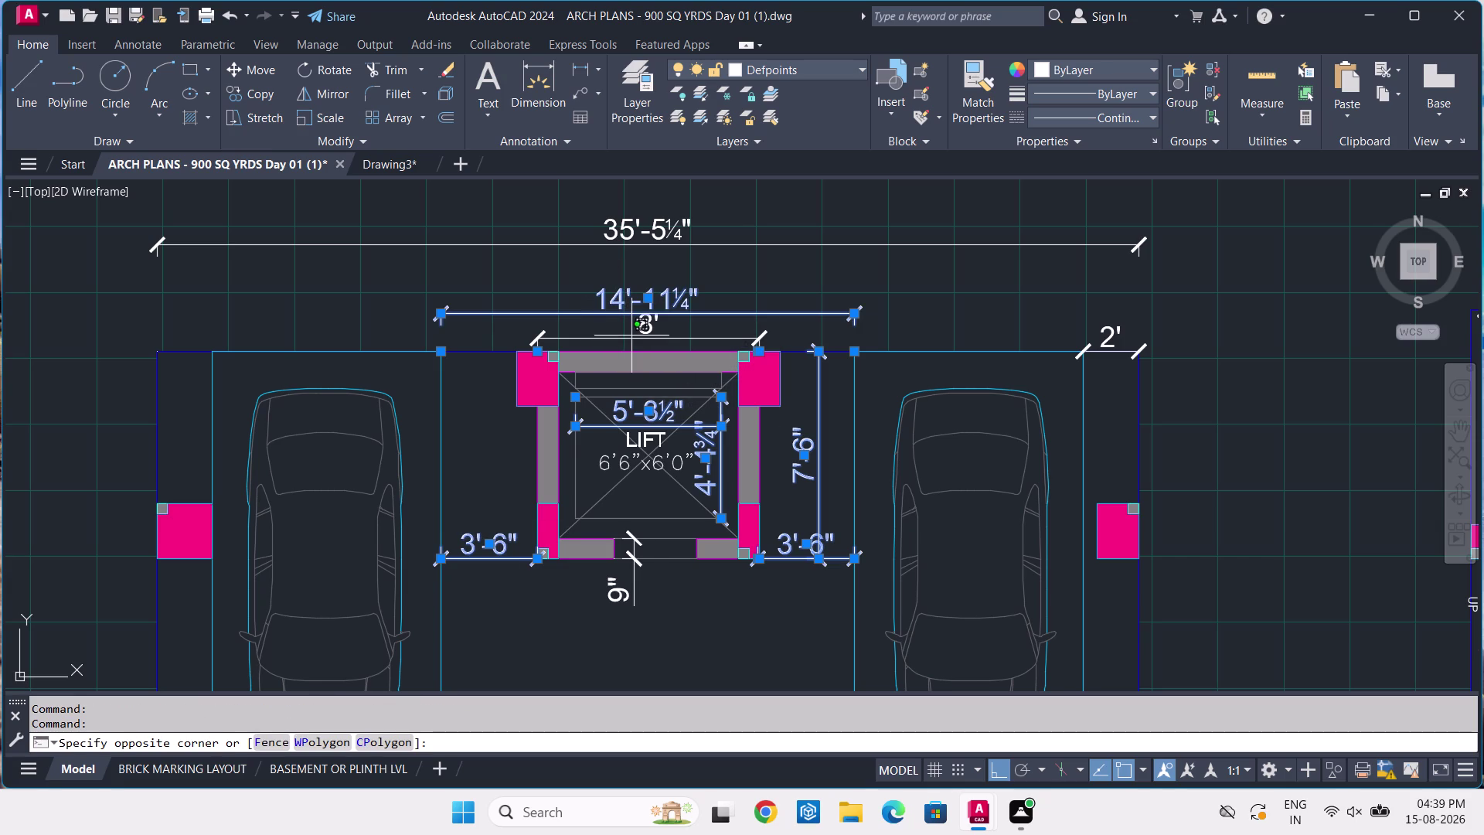
click(641, 334)
click(640, 330)
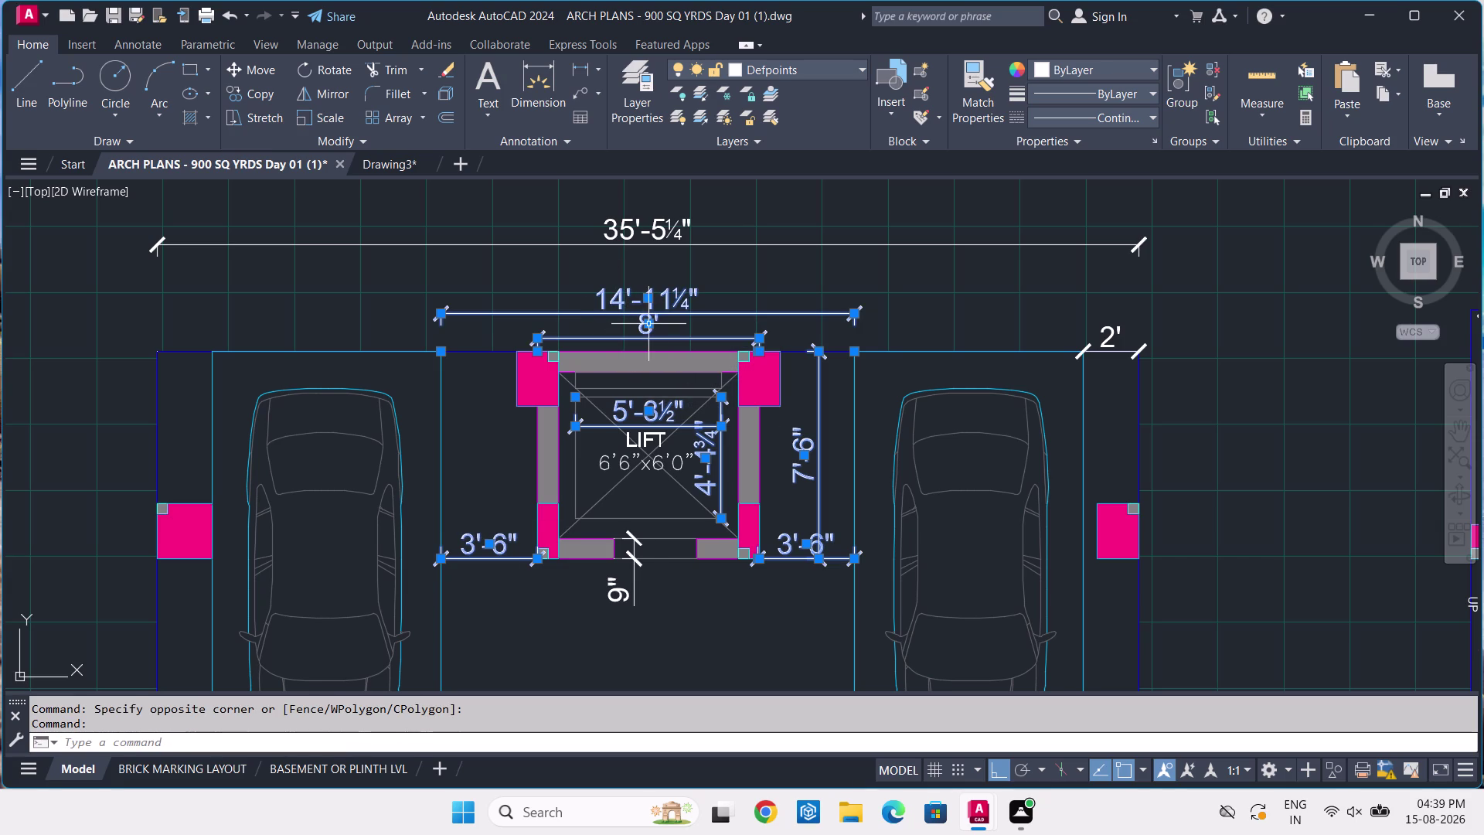
key(Delete)
scroll(down, 3)
scroll(down, 3)
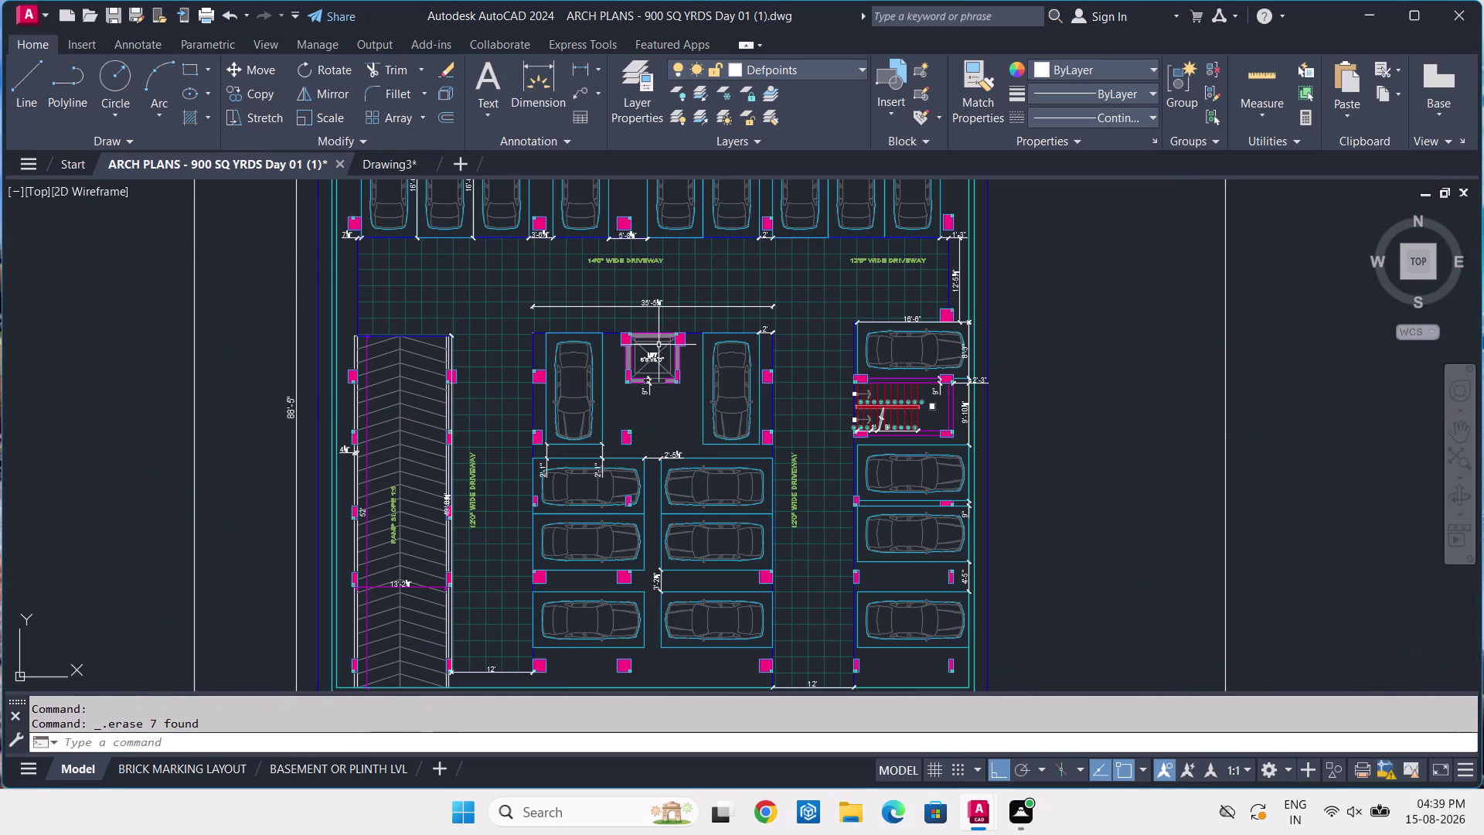
Pan and zoom to centre the whole parking plan in view.
middle_drag(672, 428, 688, 334)
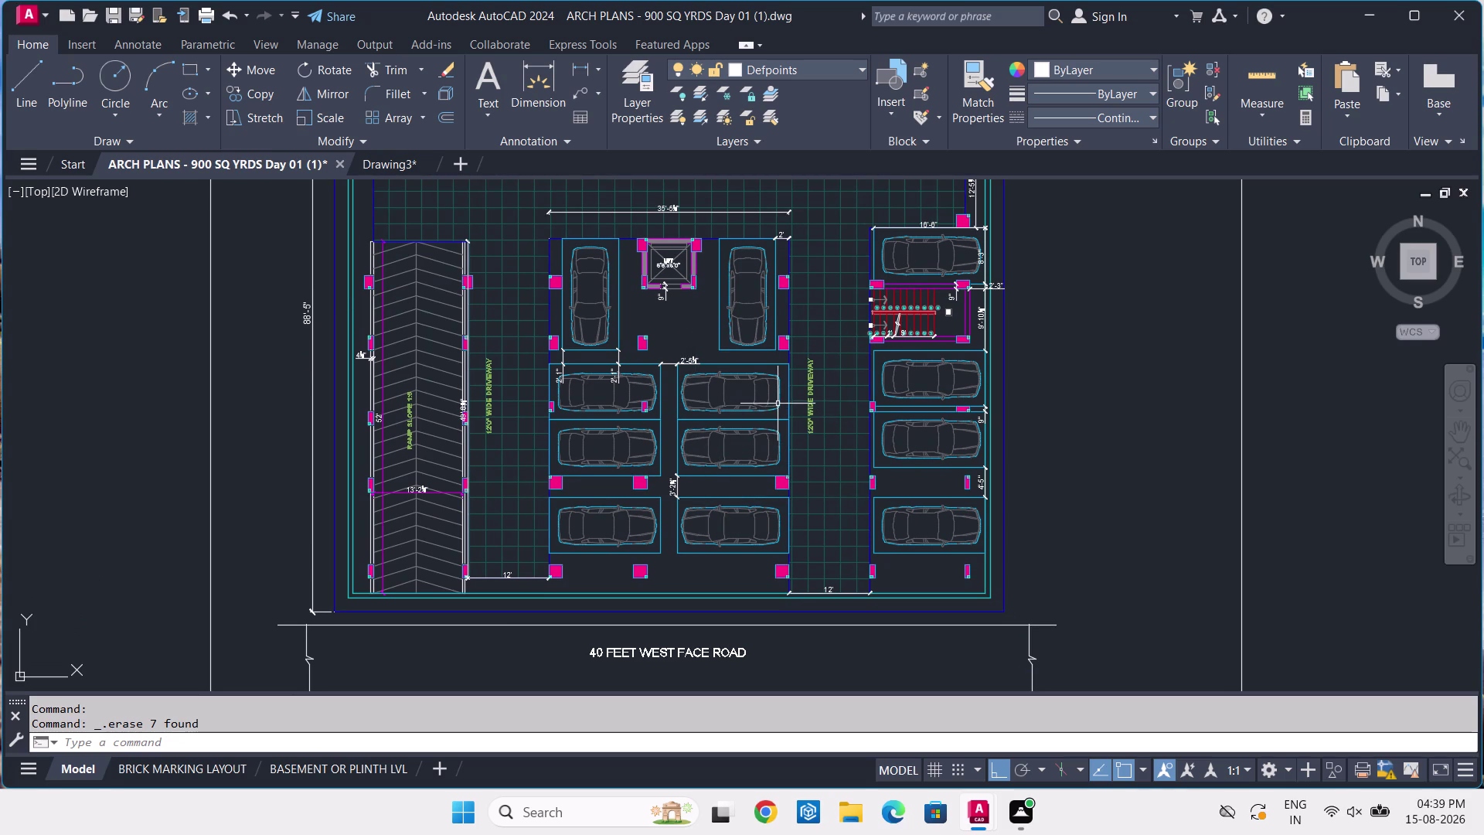
middle_drag(778, 401, 800, 565)
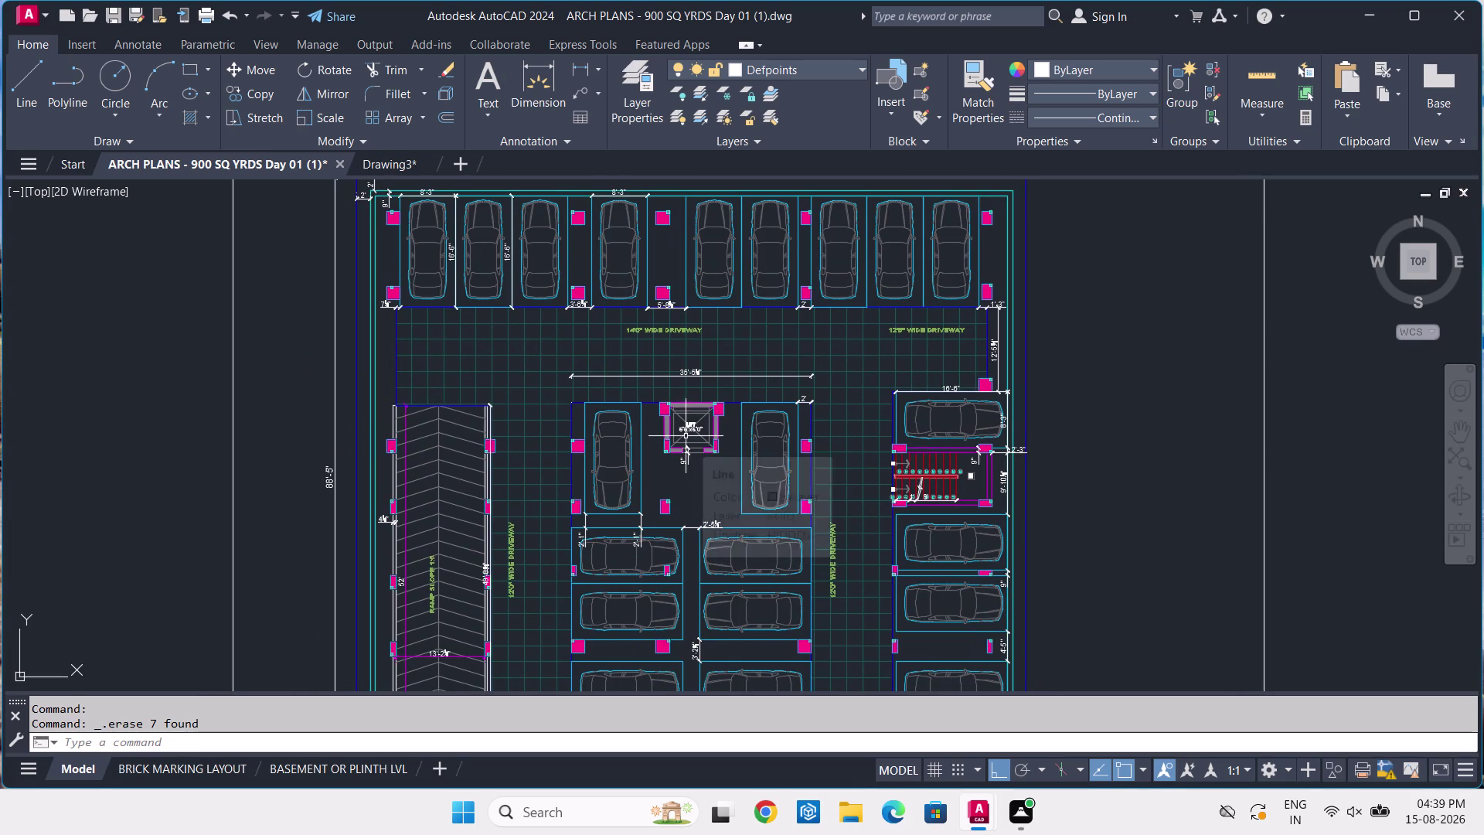
scroll(down, 3)
middle_drag(733, 356, 739, 399)
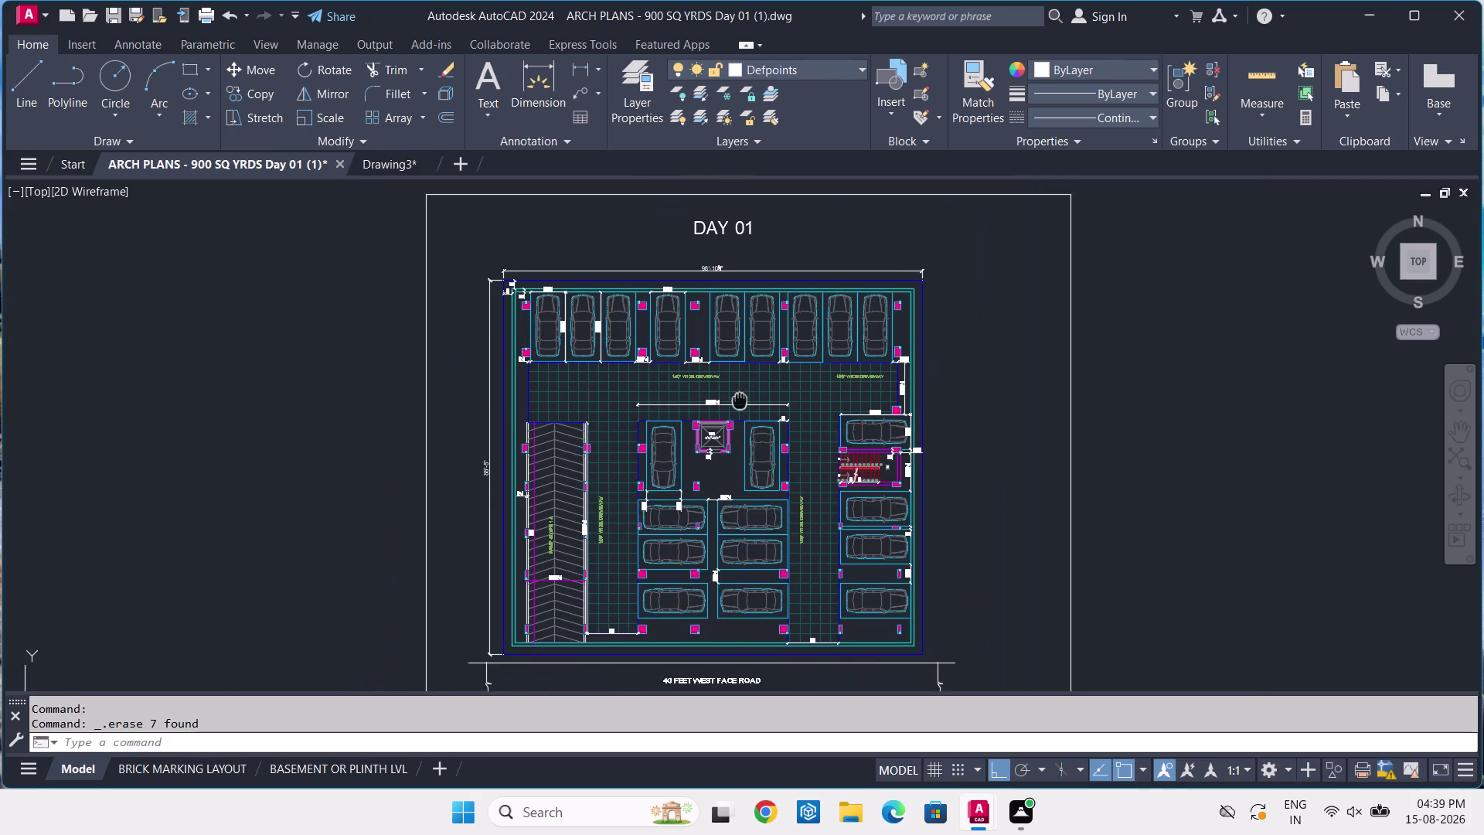
middle_drag(739, 398, 739, 432)
scroll(up, 3)
scroll(up, 3)
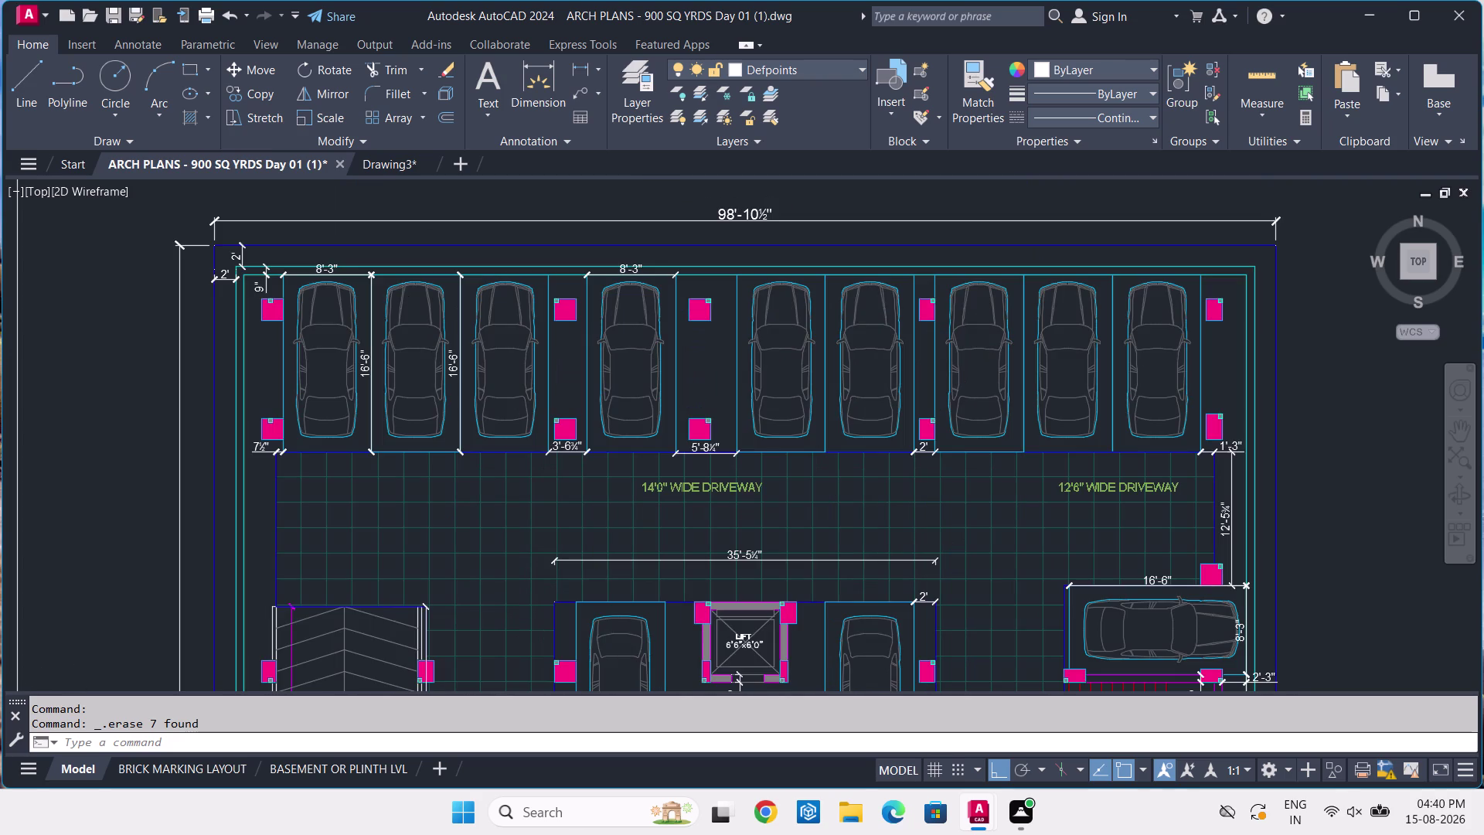
scroll(up, 3)
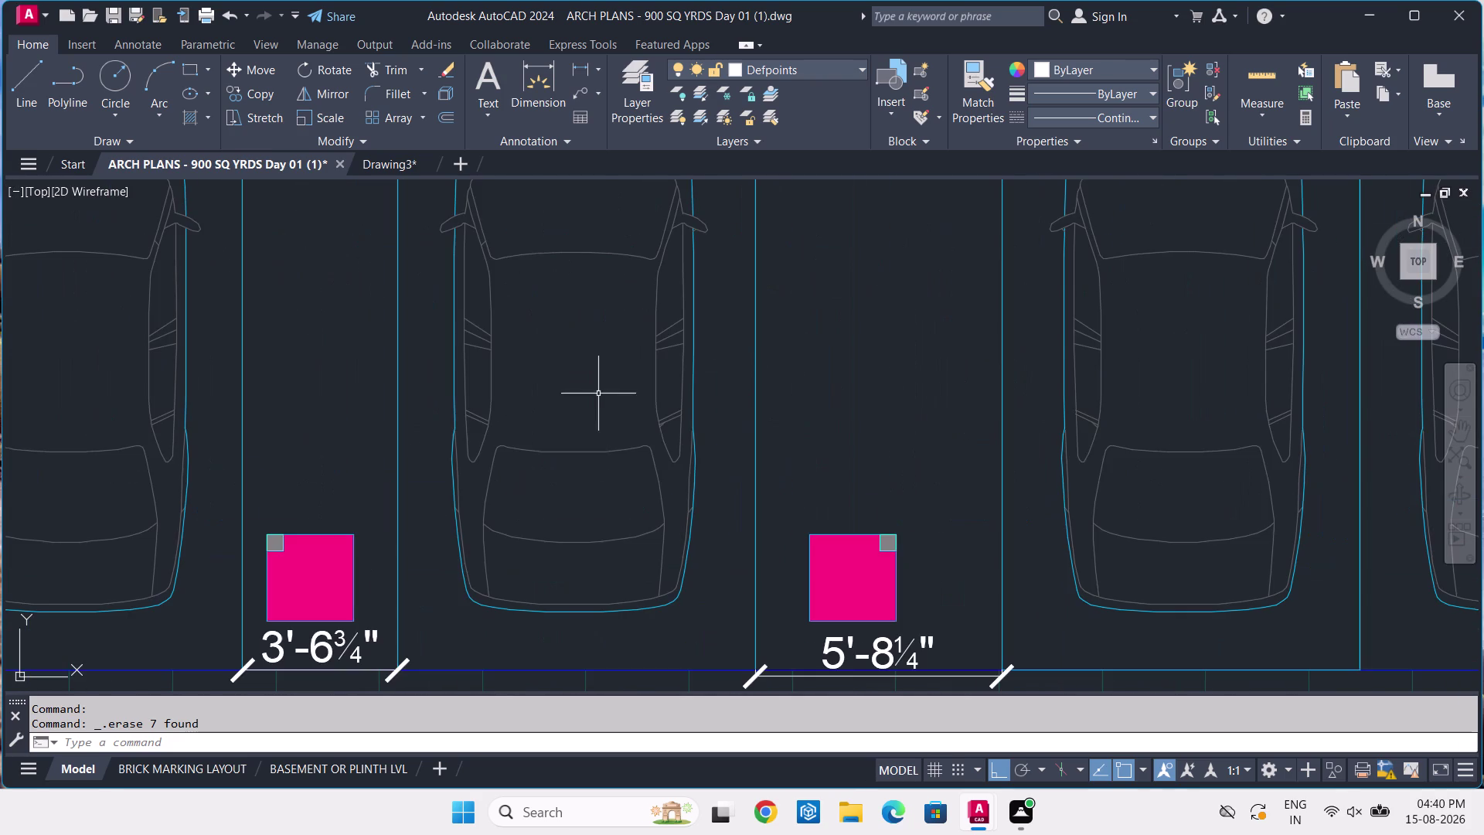
scroll(up, 3)
Pan along the top row of parked cars and start a linear dimension.
middle_drag(556, 592, 585, 690)
middle_drag(592, 423, 604, 594)
middle_drag(657, 354, 691, 587)
middle_drag(673, 411, 729, 643)
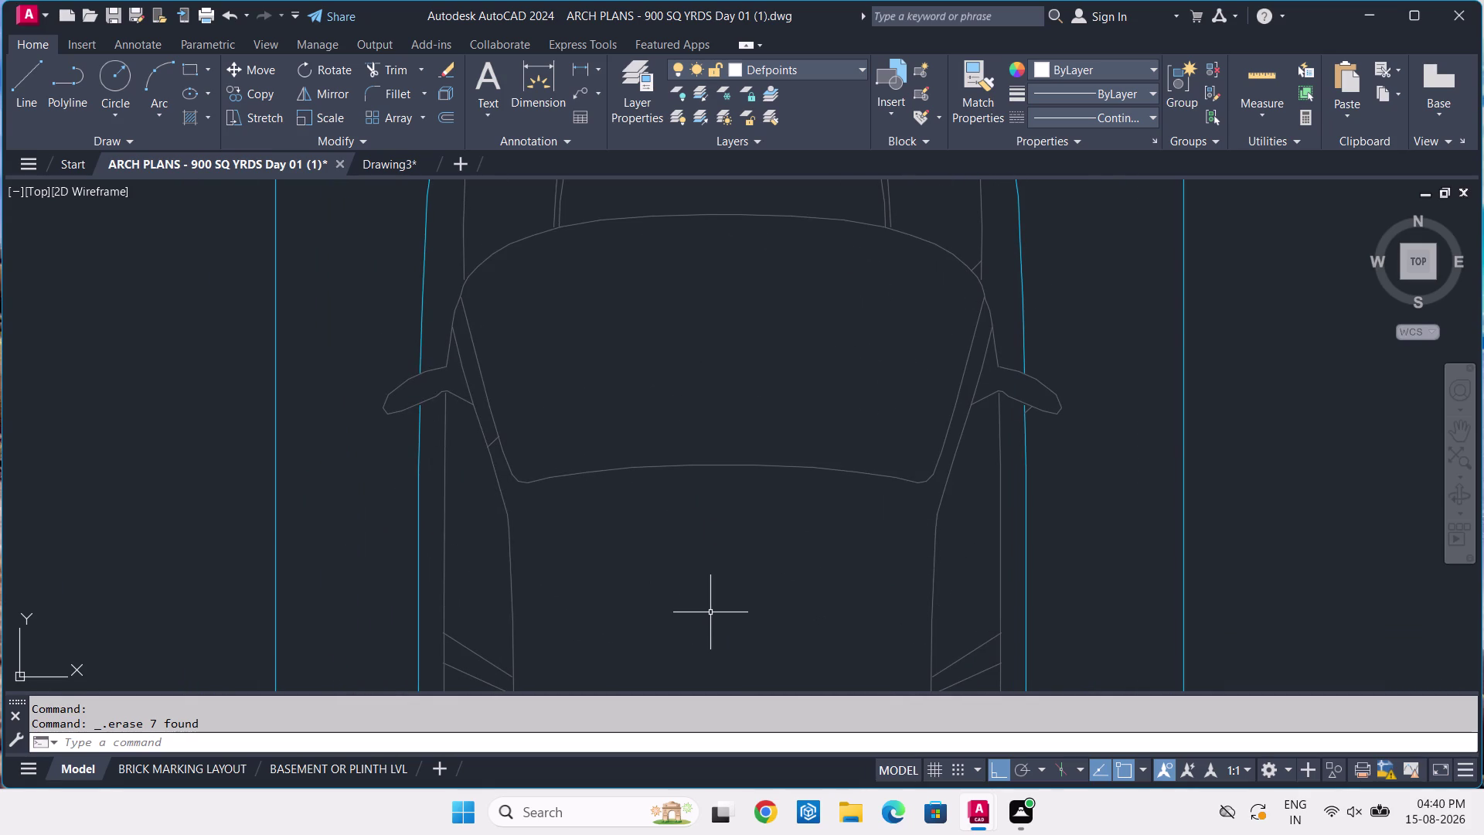
scroll(down, 3)
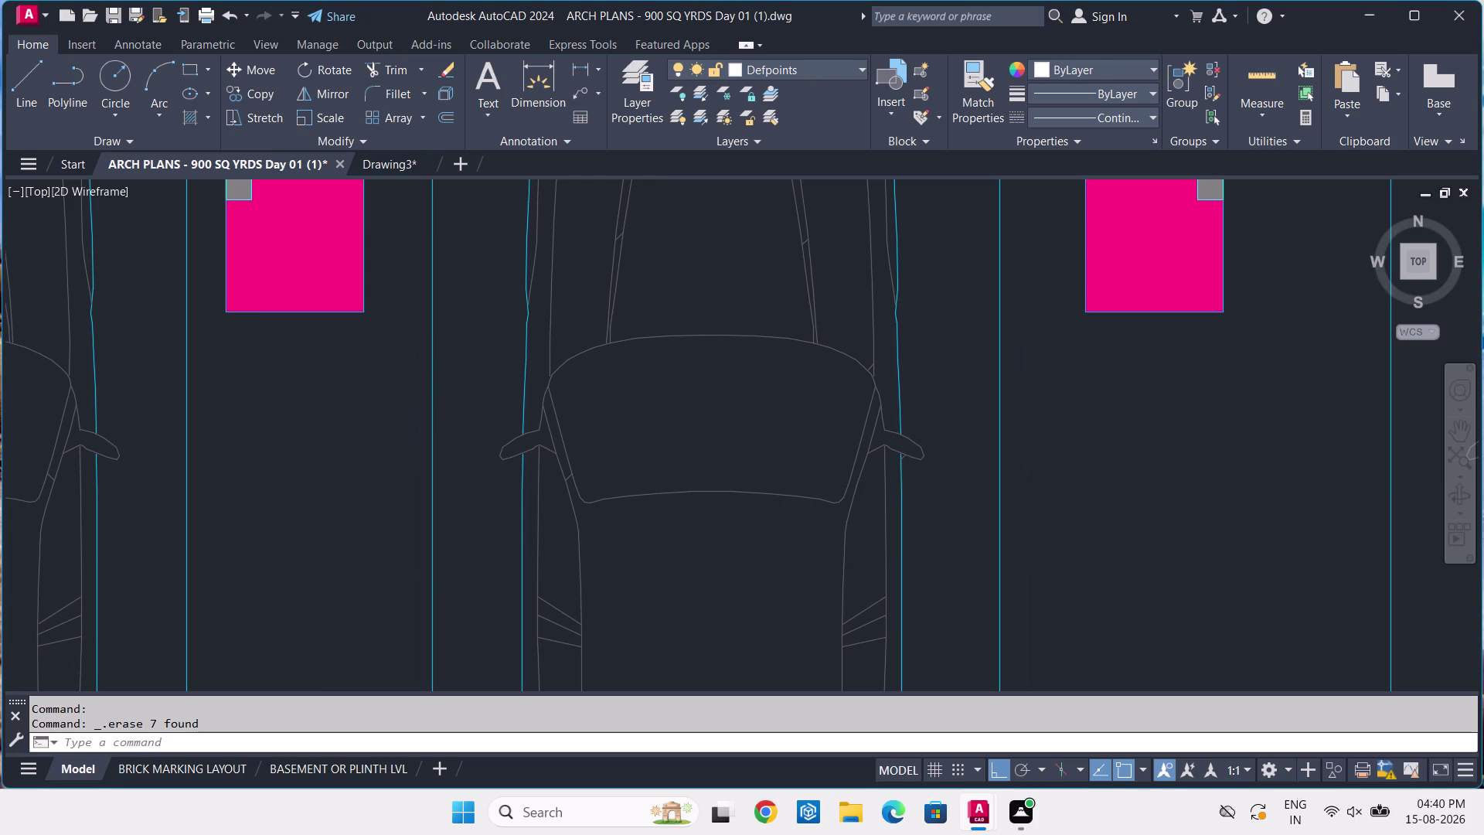
scroll(down, 3)
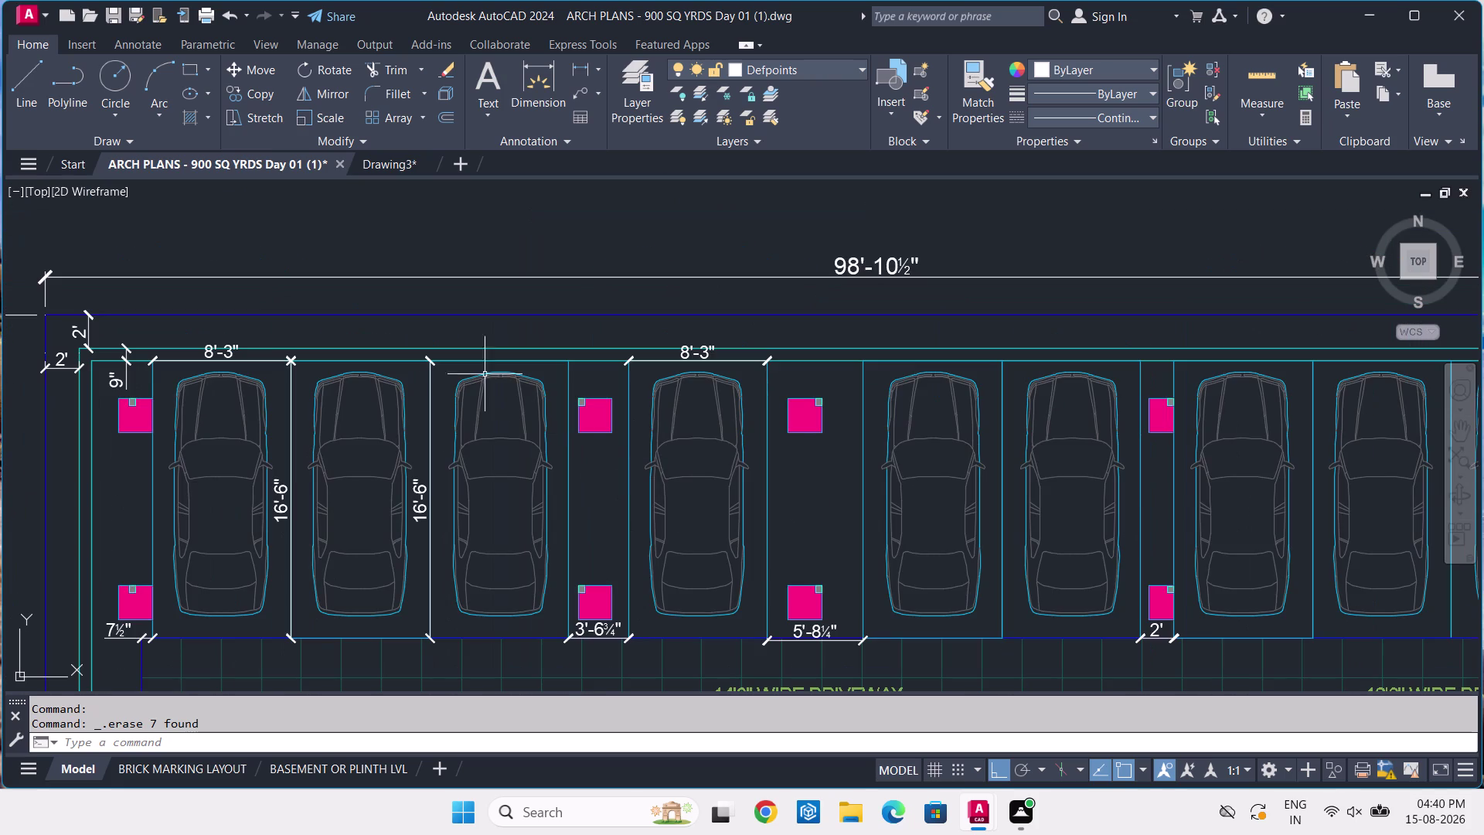
click(588, 69)
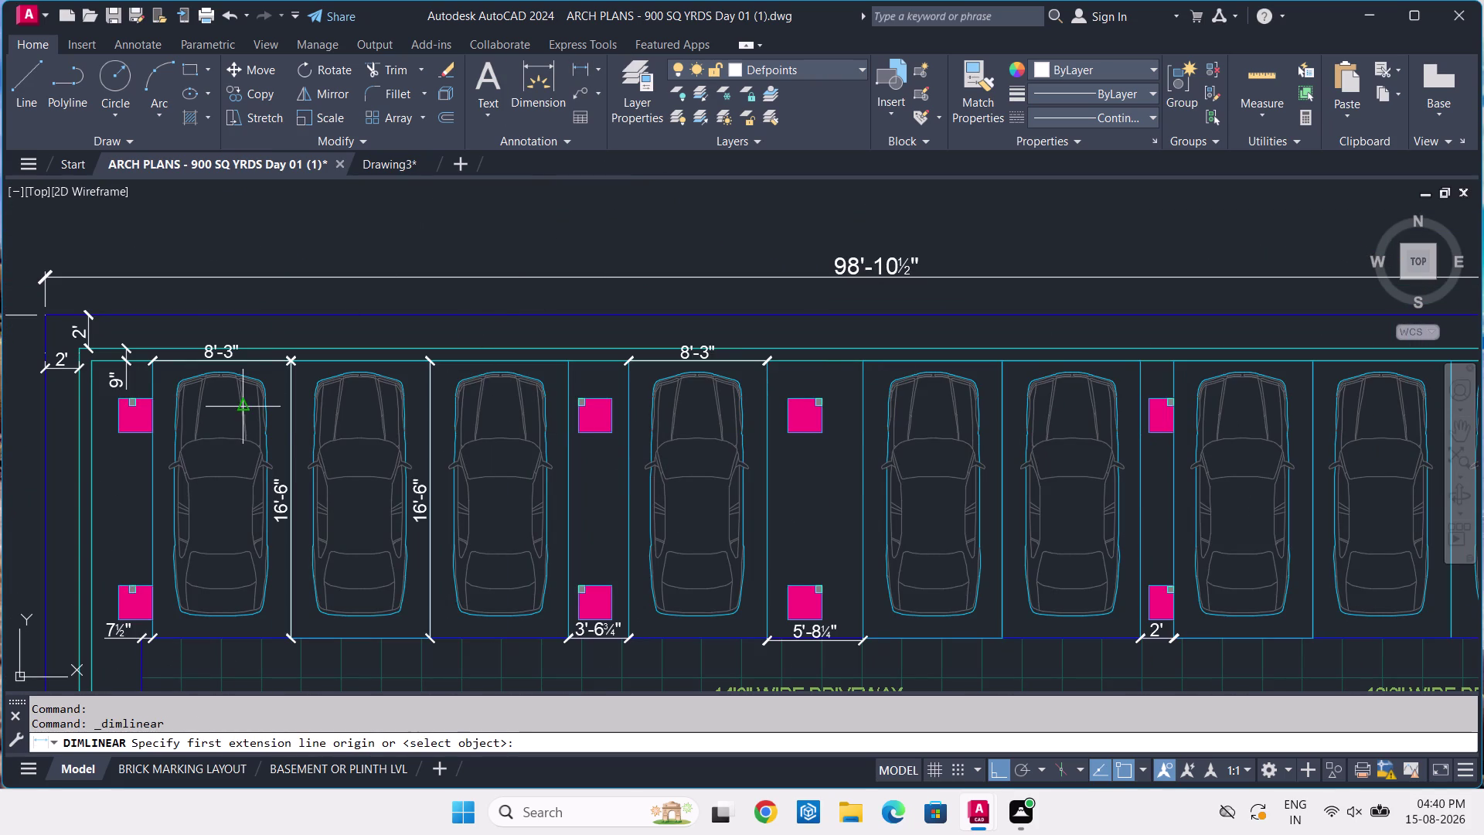
Dimension the first parked car's length as 14'-6", with the dimension line beside it.
scroll(up, 3)
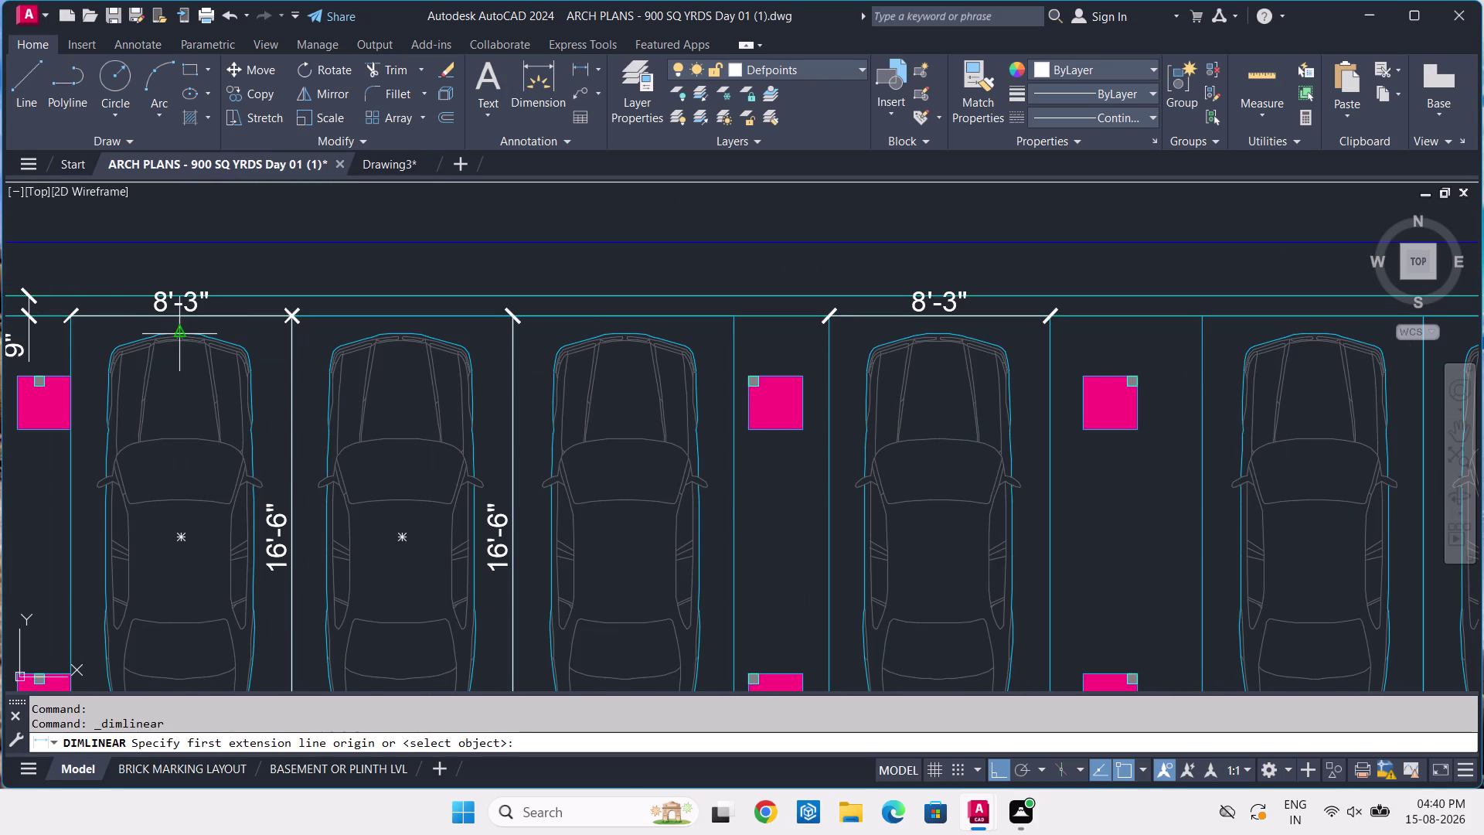
click(180, 334)
middle_drag(173, 531, 222, 386)
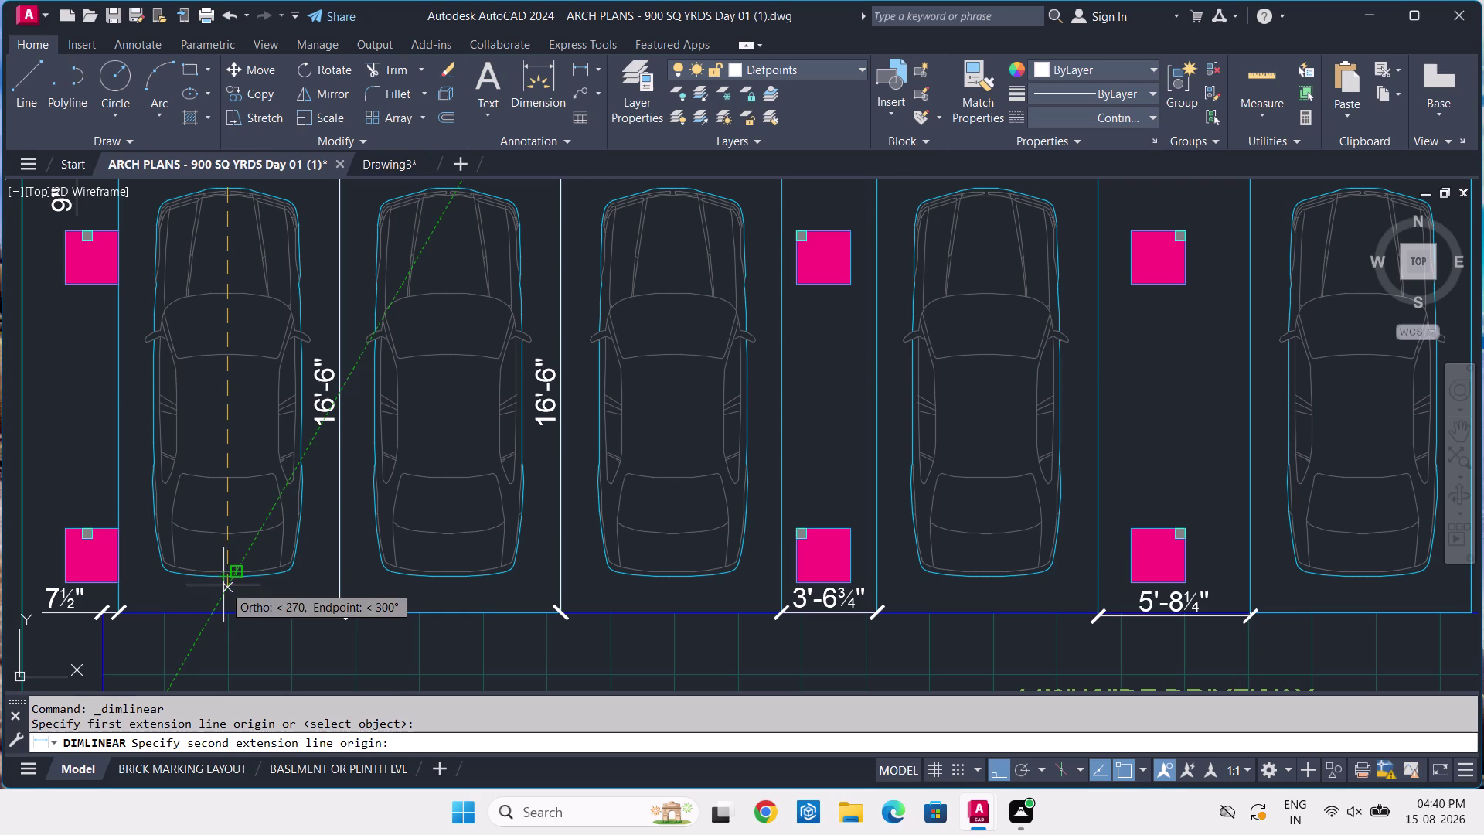
click(225, 576)
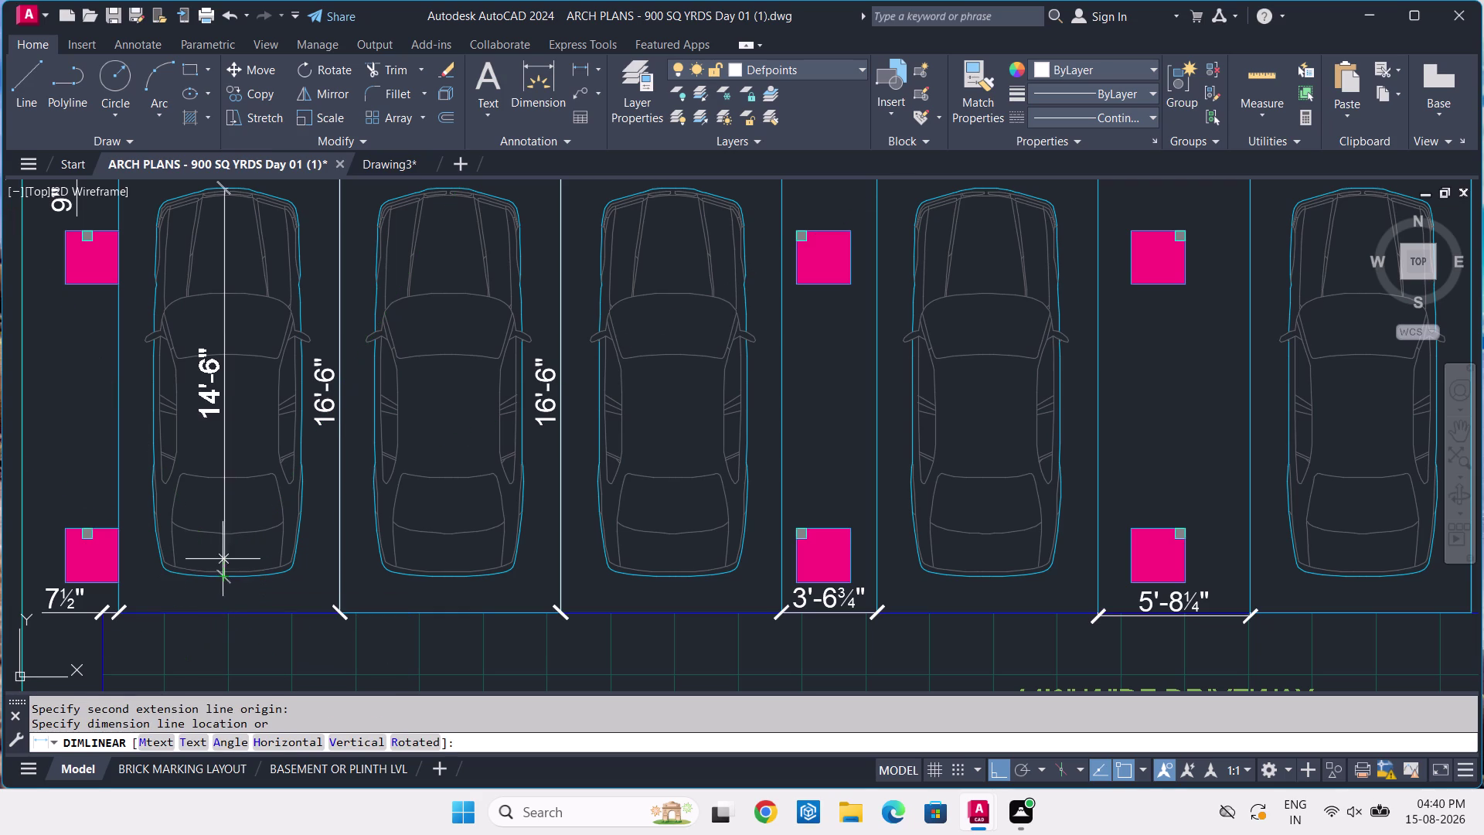
click(229, 423)
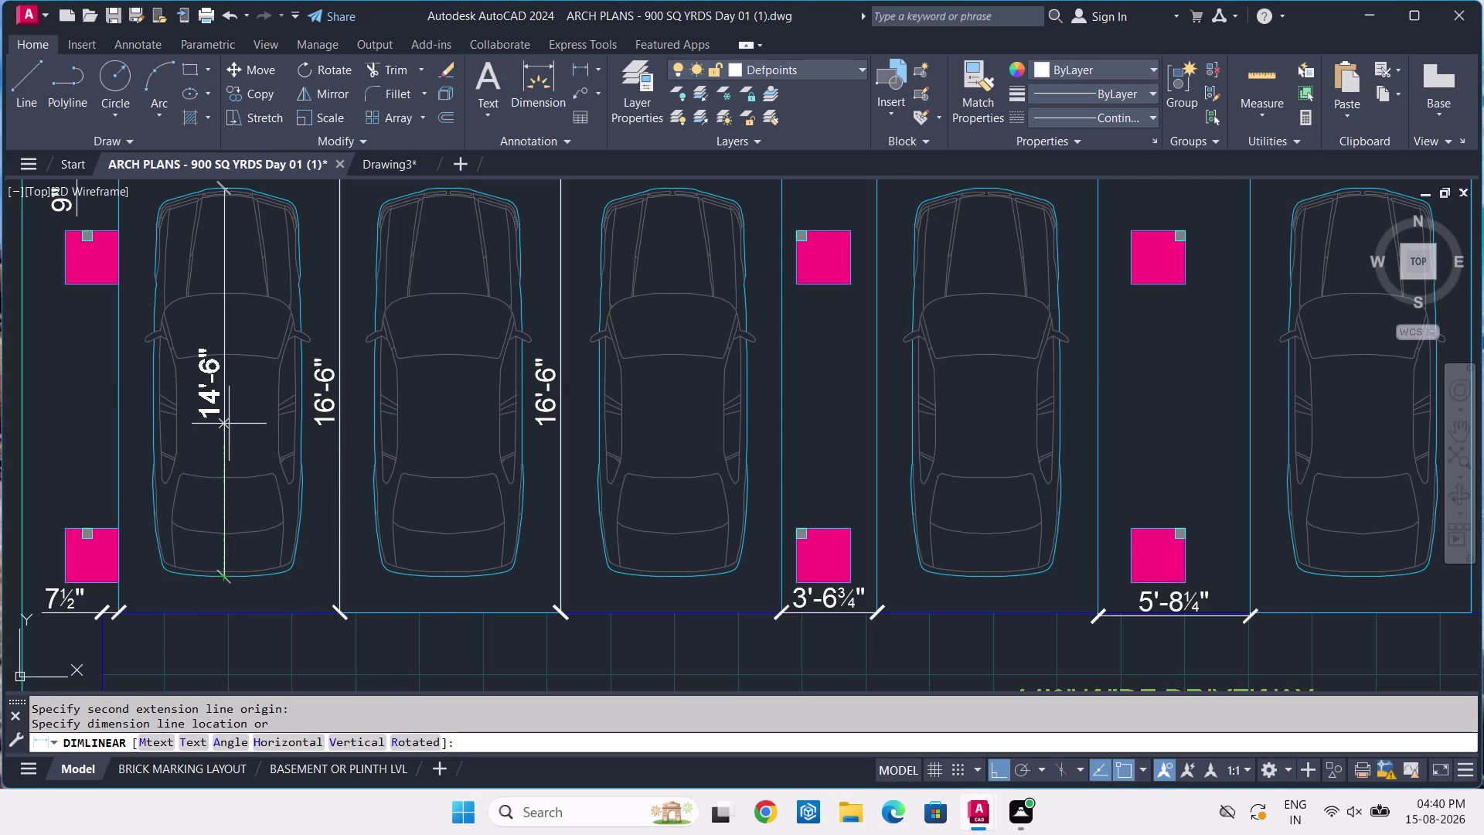
click(396, 162)
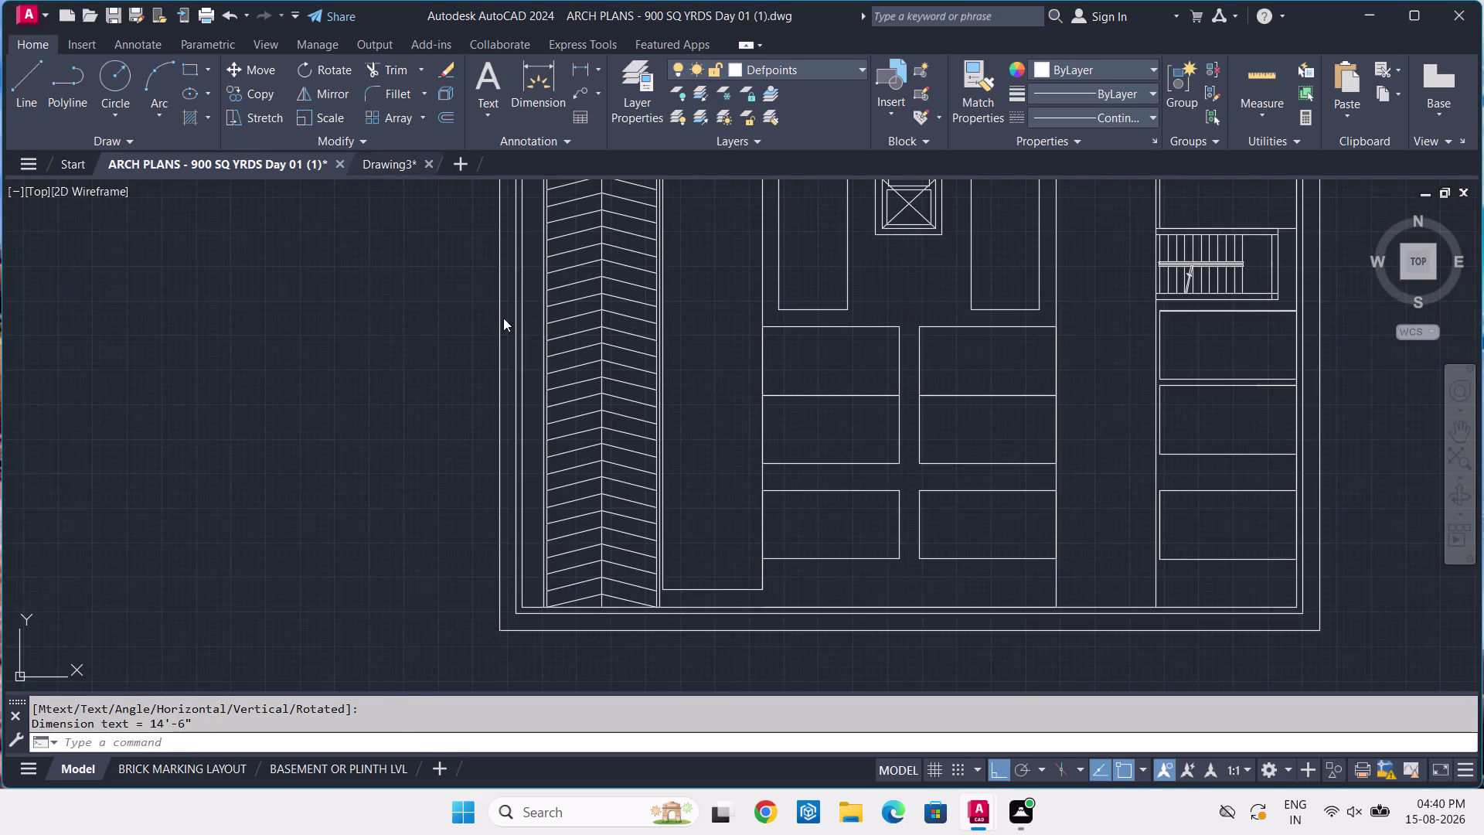
Place a Vehicles - Metric block from the TP palettes right of Drawing3, then return to ARCH PLANS.
scroll(down, 3)
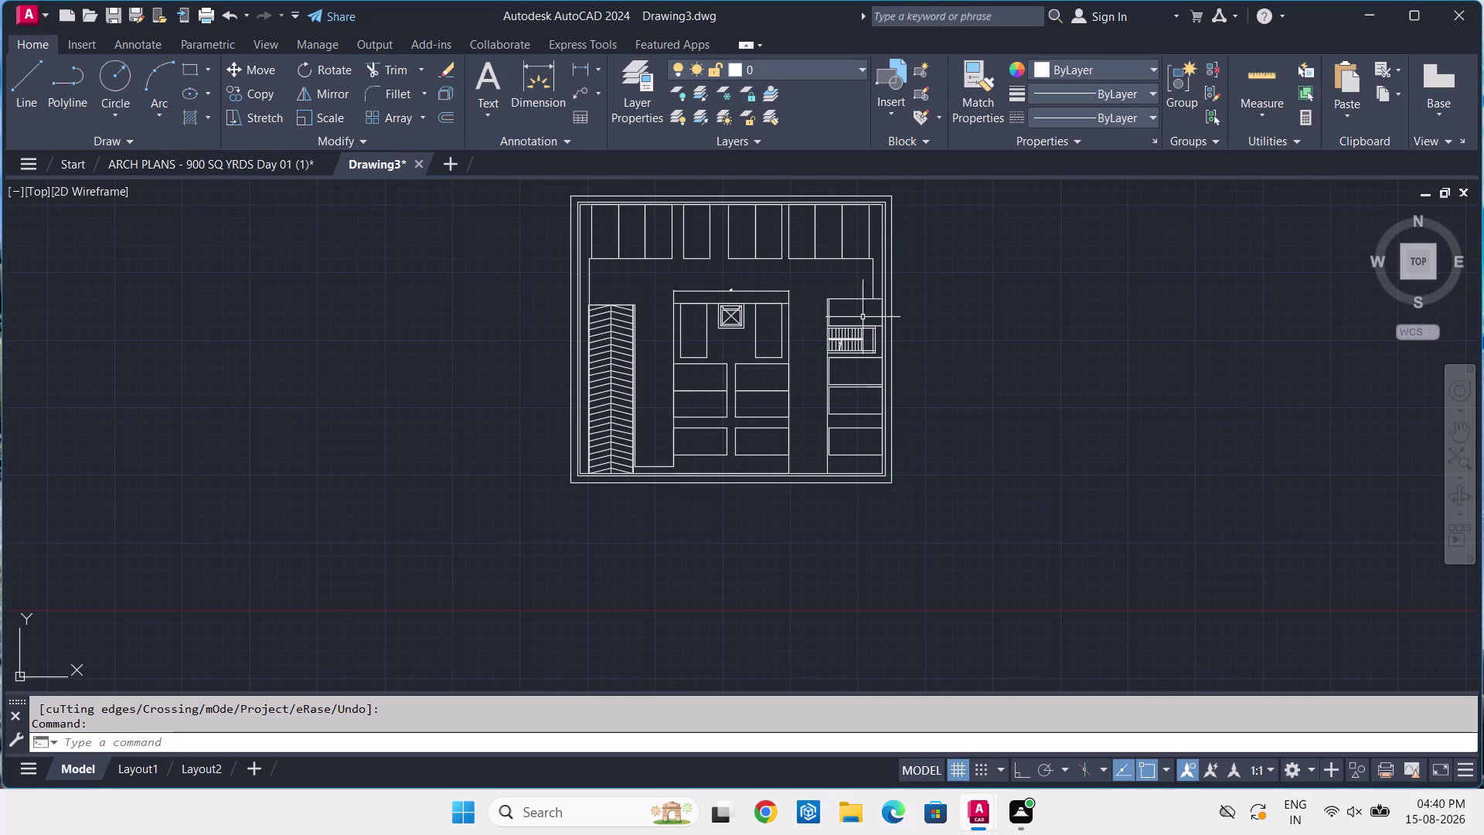
text(TP)
key(space)
scroll(down, 3)
scroll(down, 3)
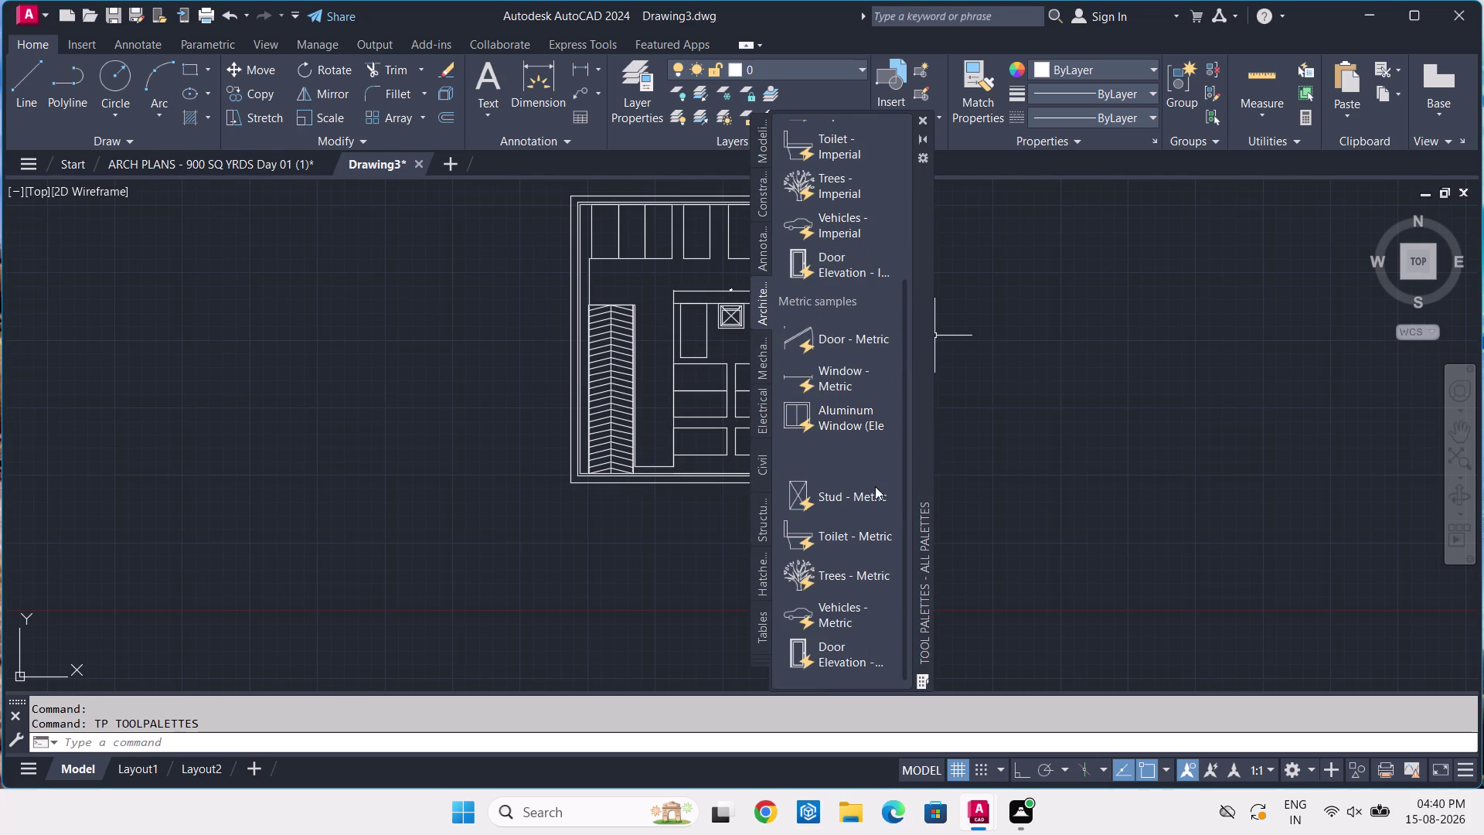
scroll(down, 3)
click(814, 624)
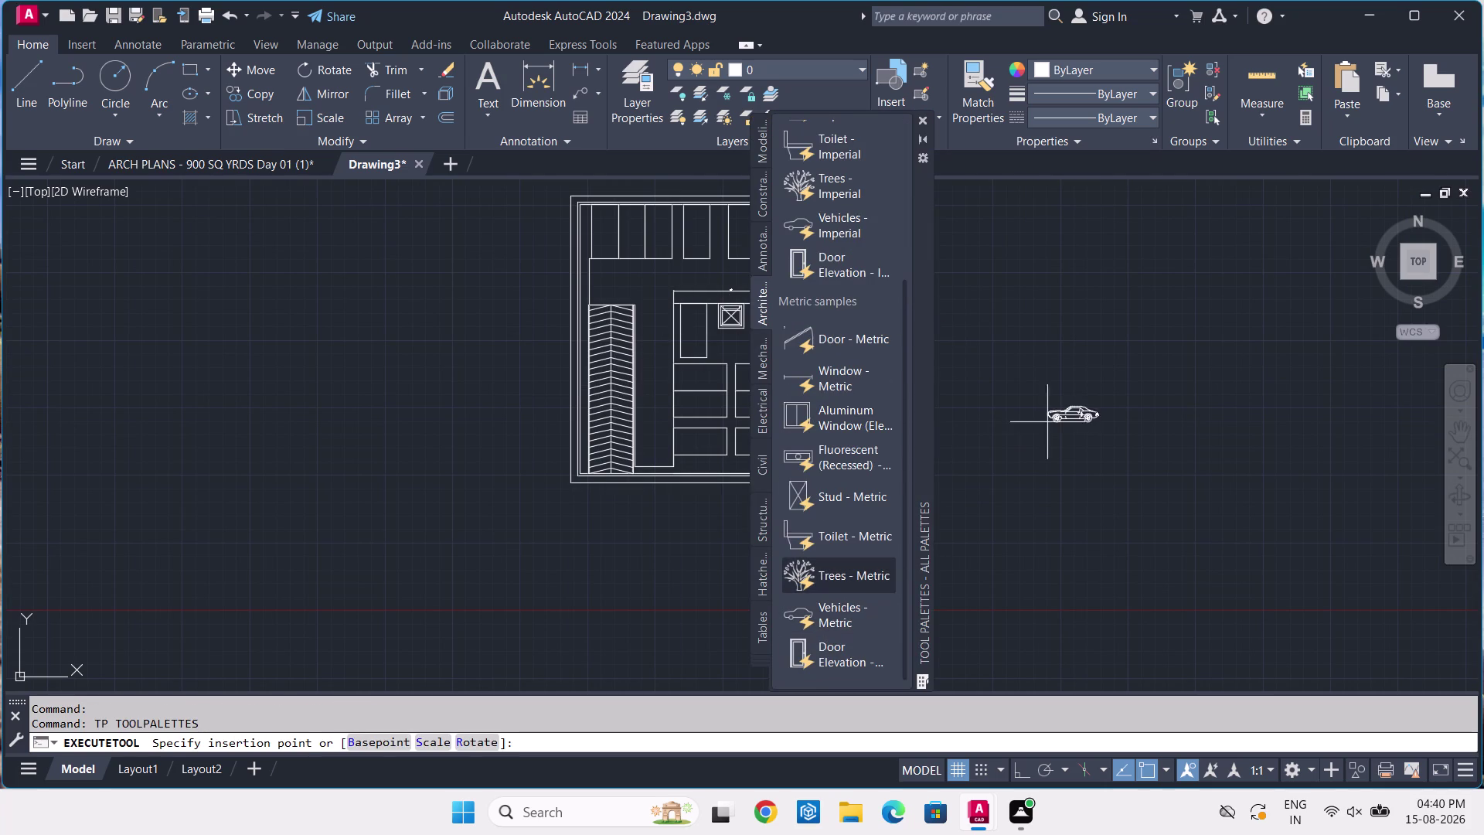
click(1078, 403)
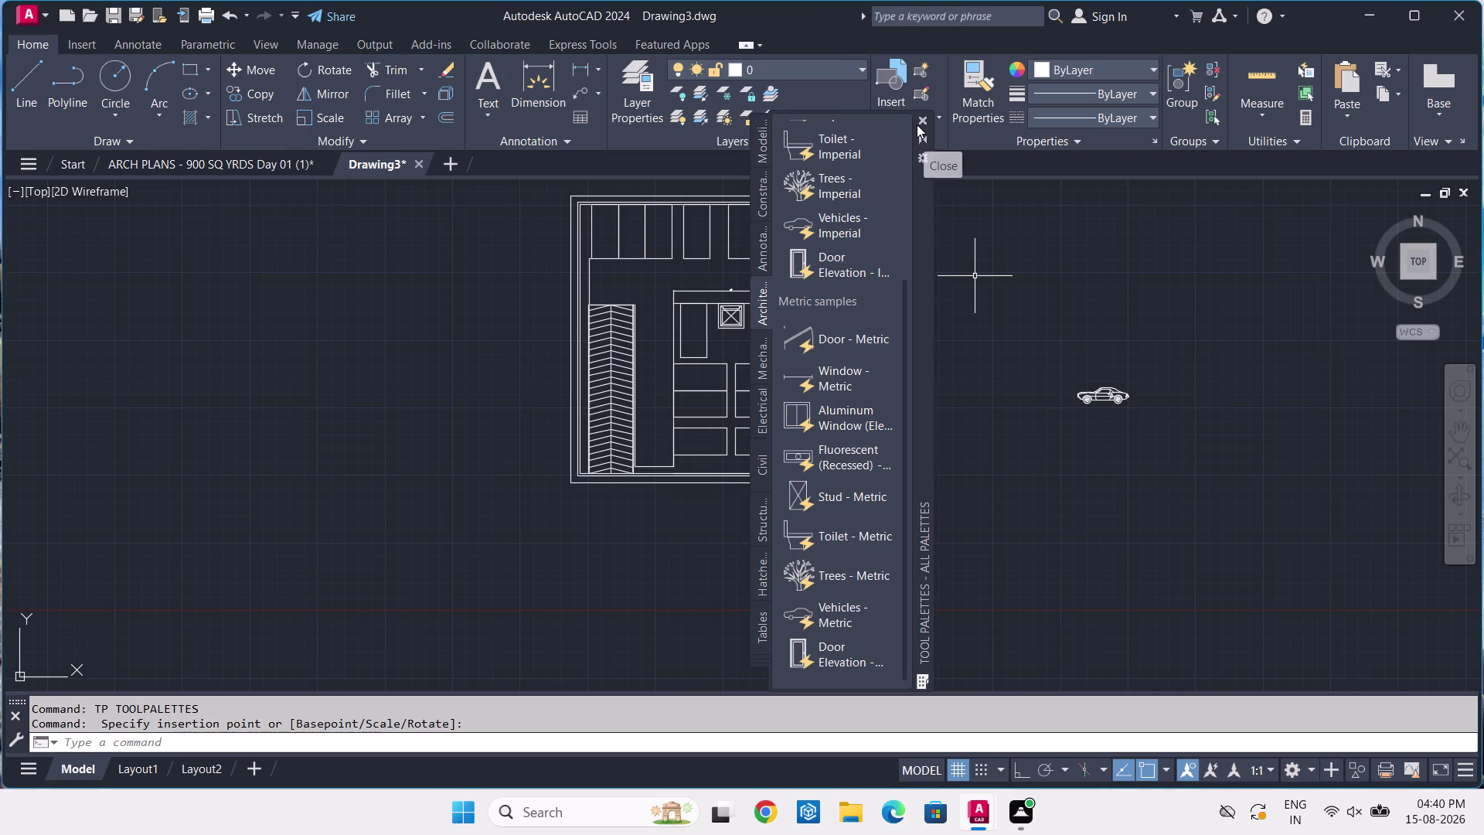
click(921, 119)
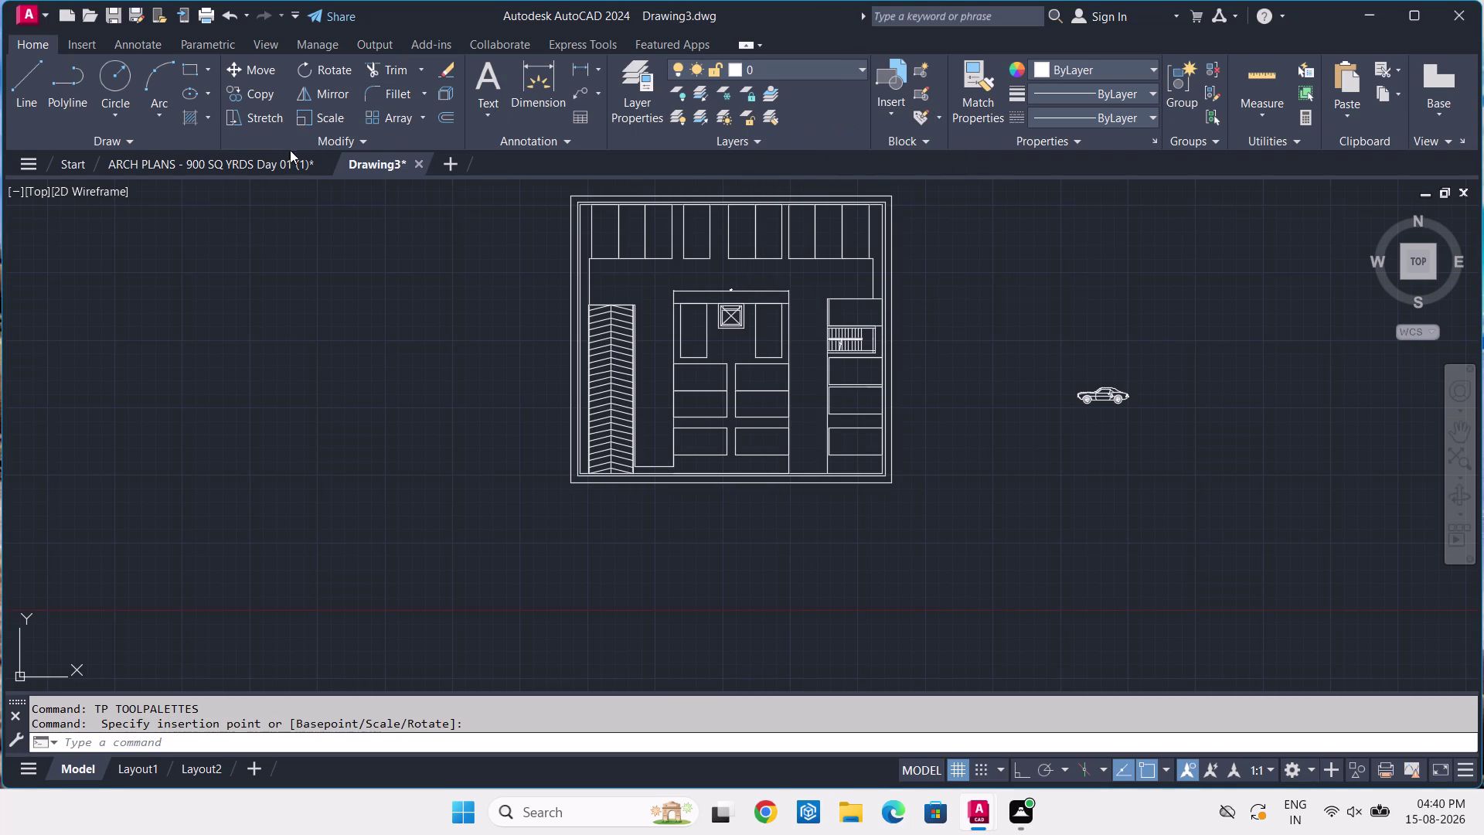
click(281, 162)
click(398, 209)
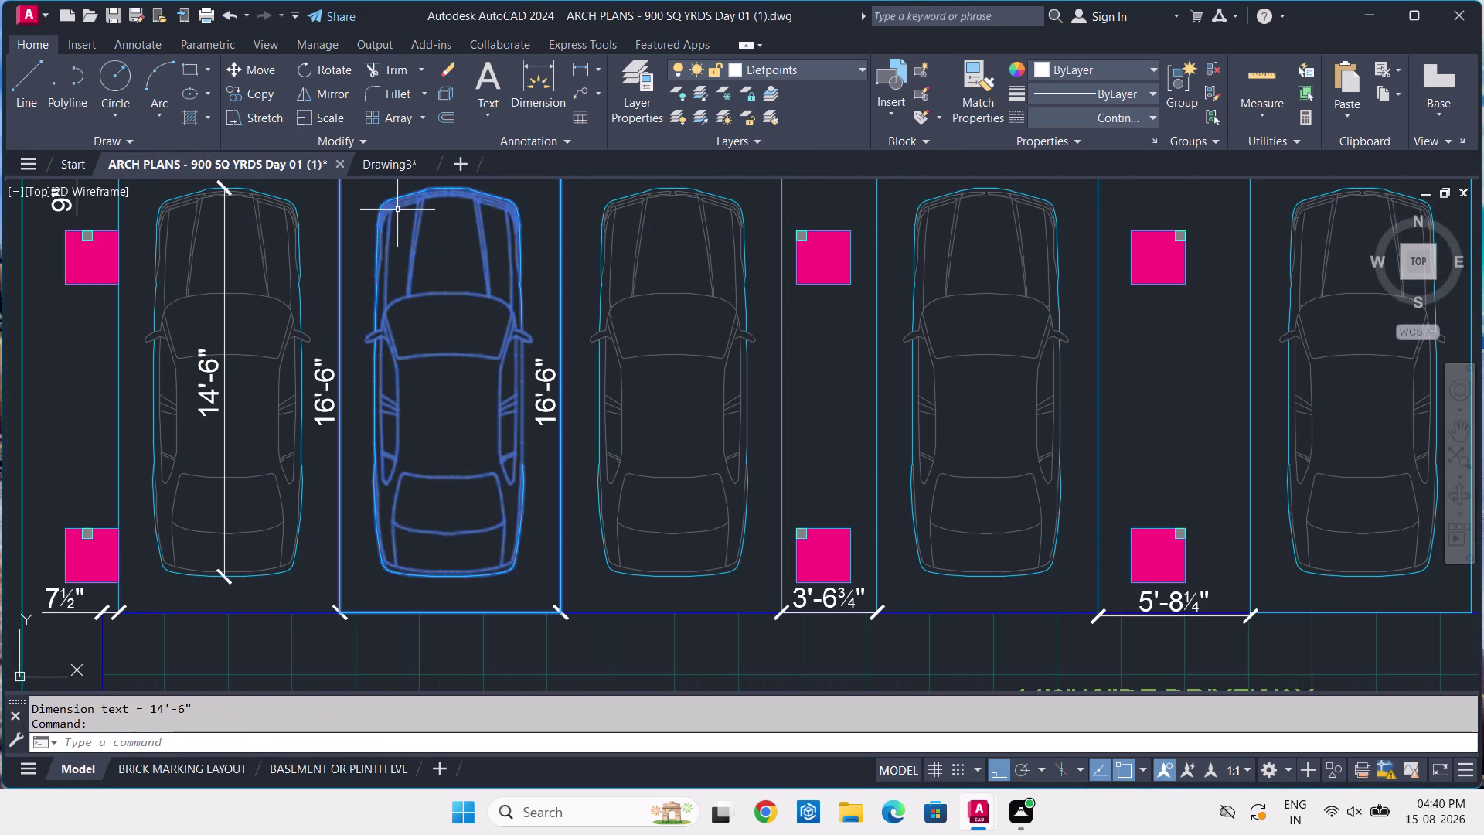
scroll(down, 3)
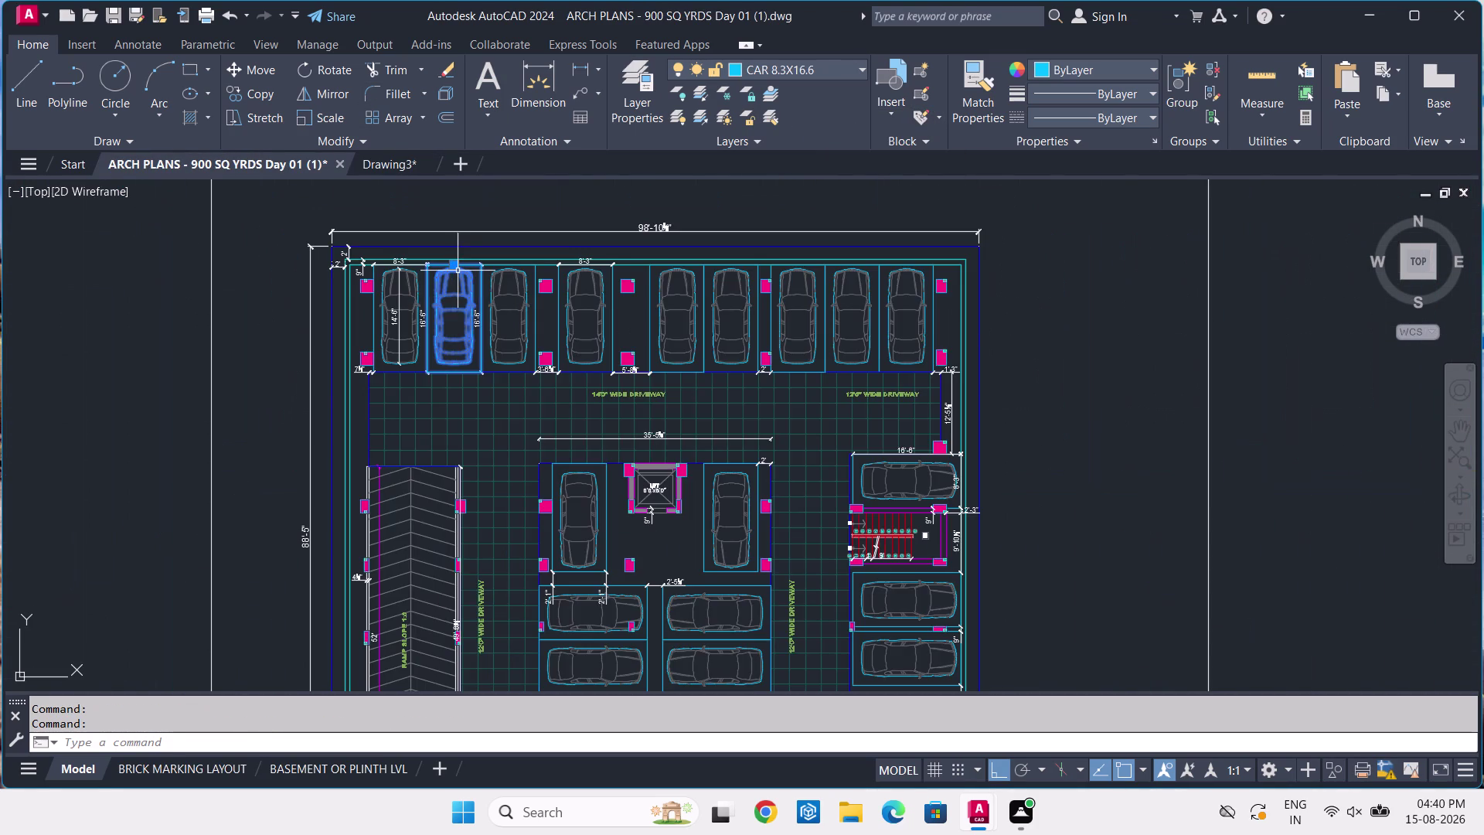
scroll(up, 3)
scroll(up, 3)
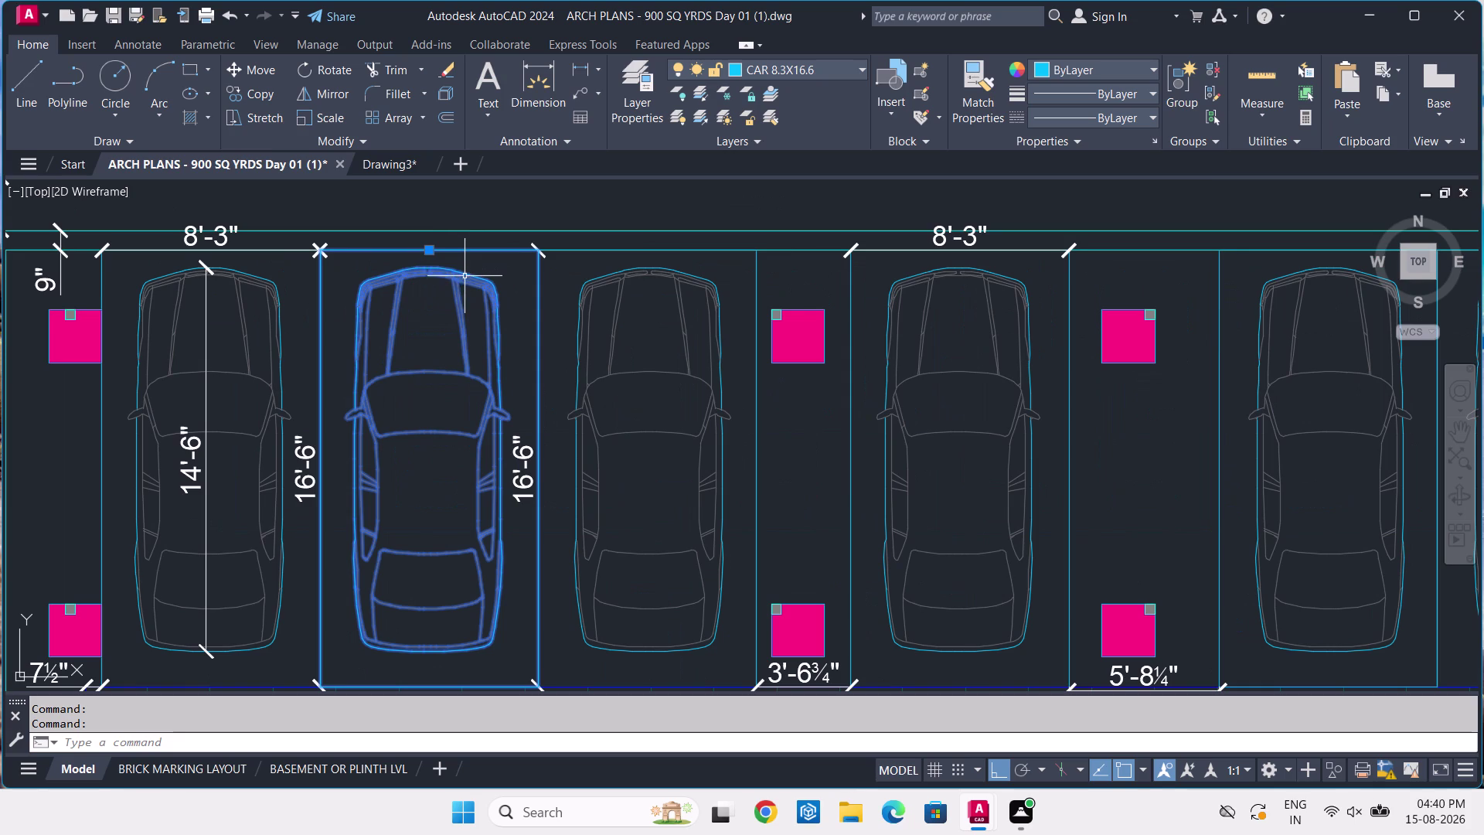
click(473, 300)
click(495, 291)
drag(496, 290, 458, 344)
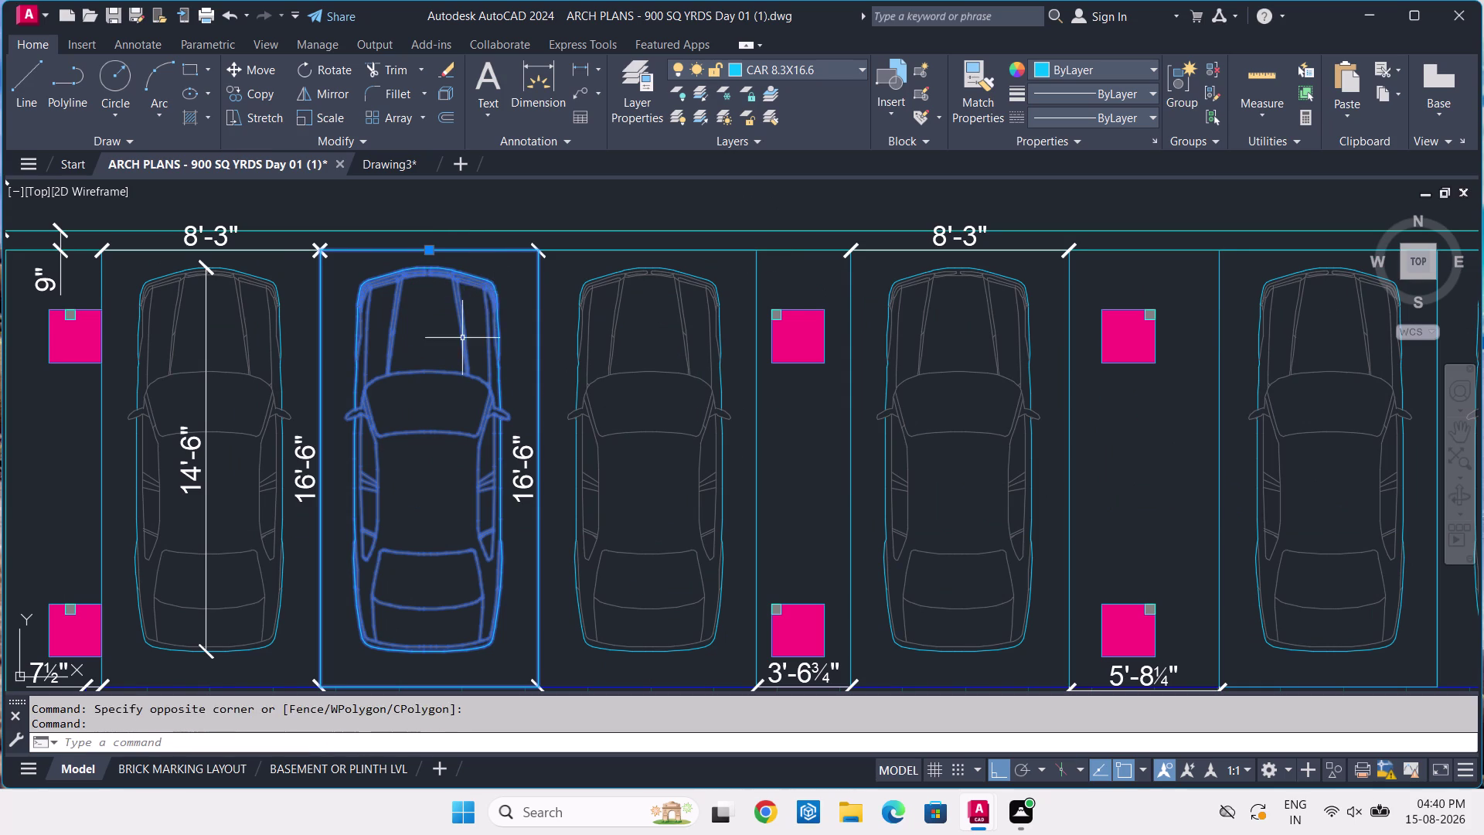
drag(459, 344, 457, 357)
key(ctrl+z)
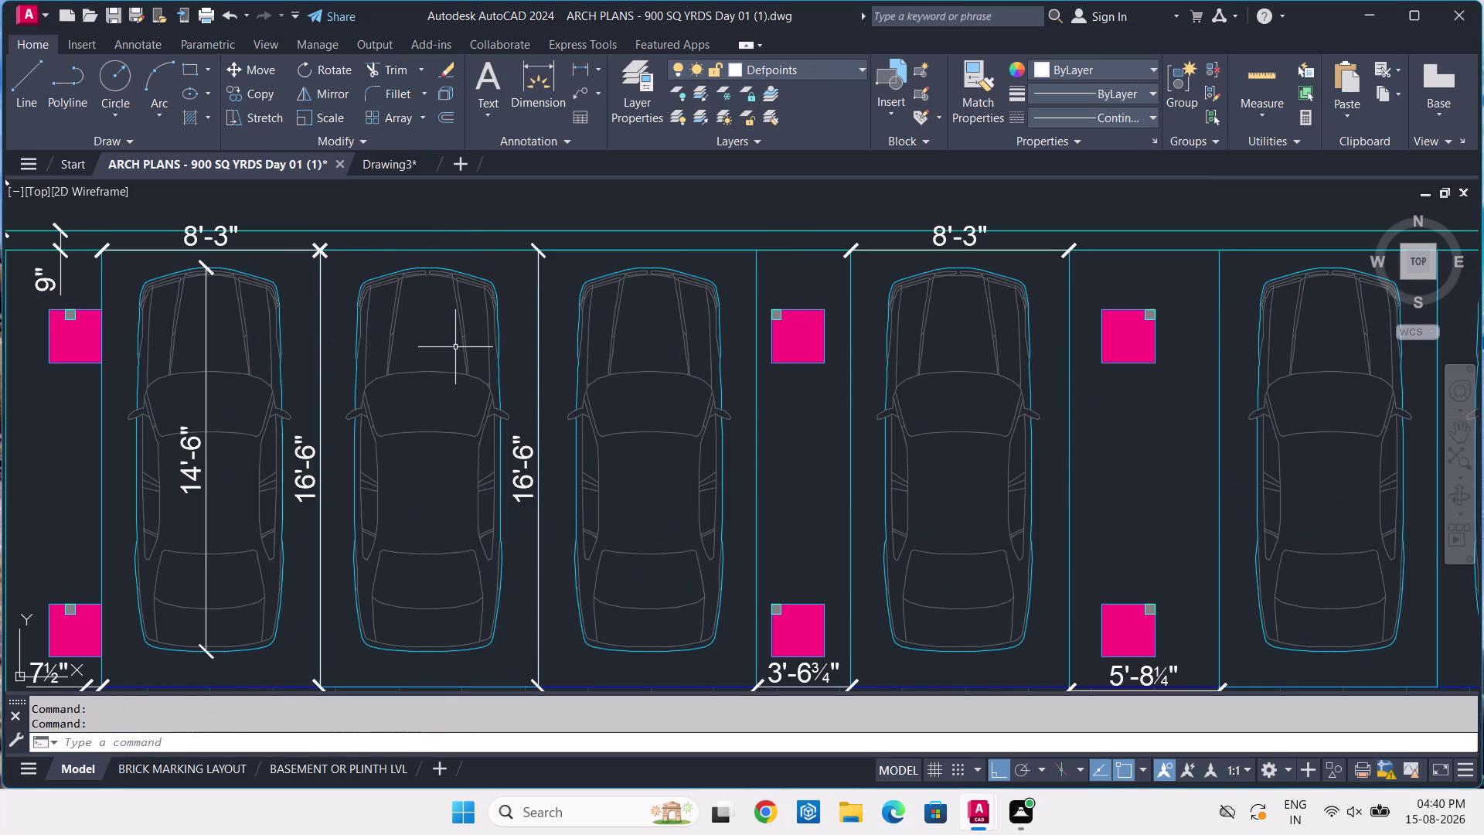
click(502, 337)
triple_click(499, 335)
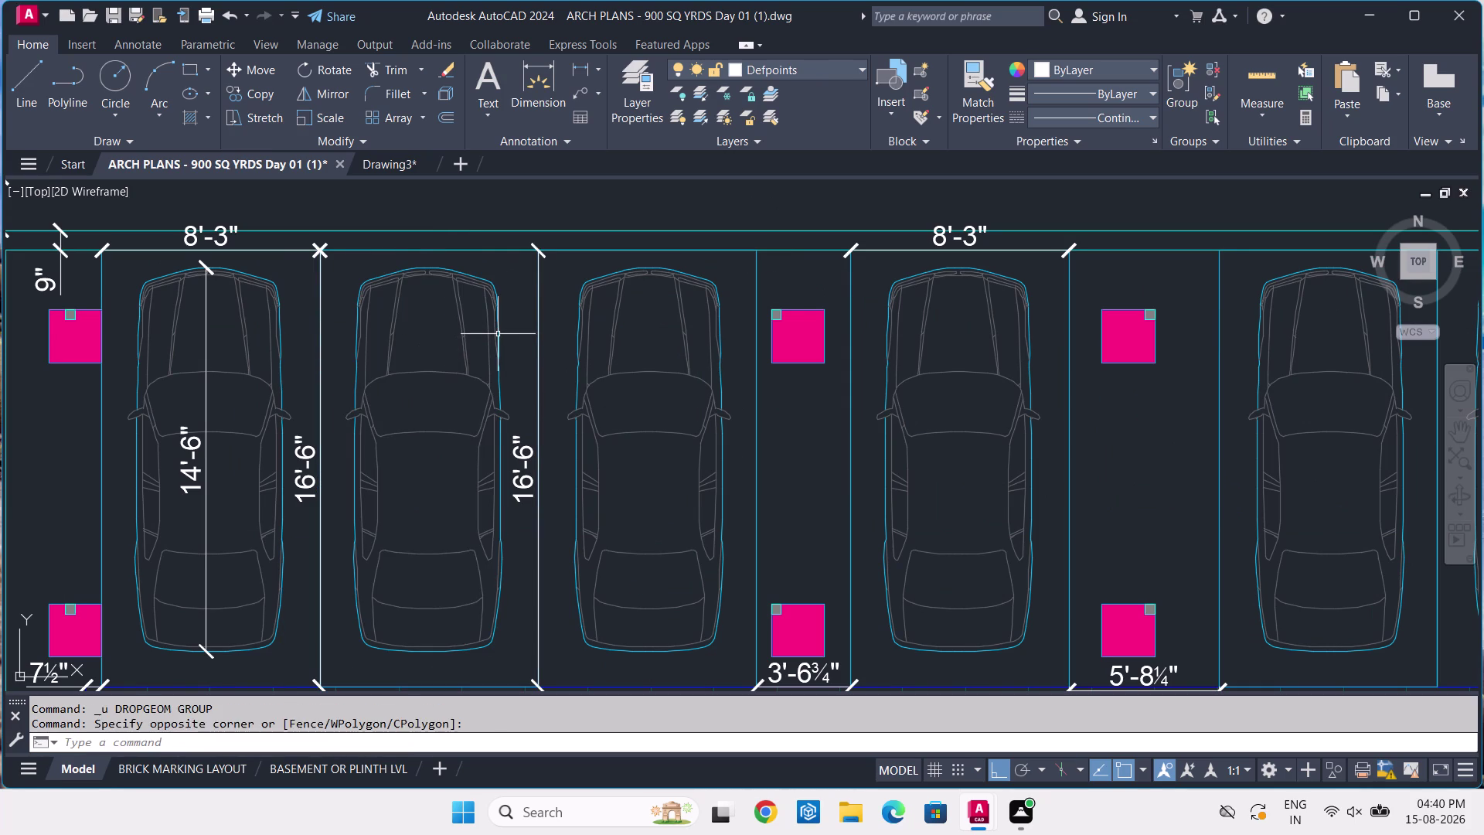
key(Escape)
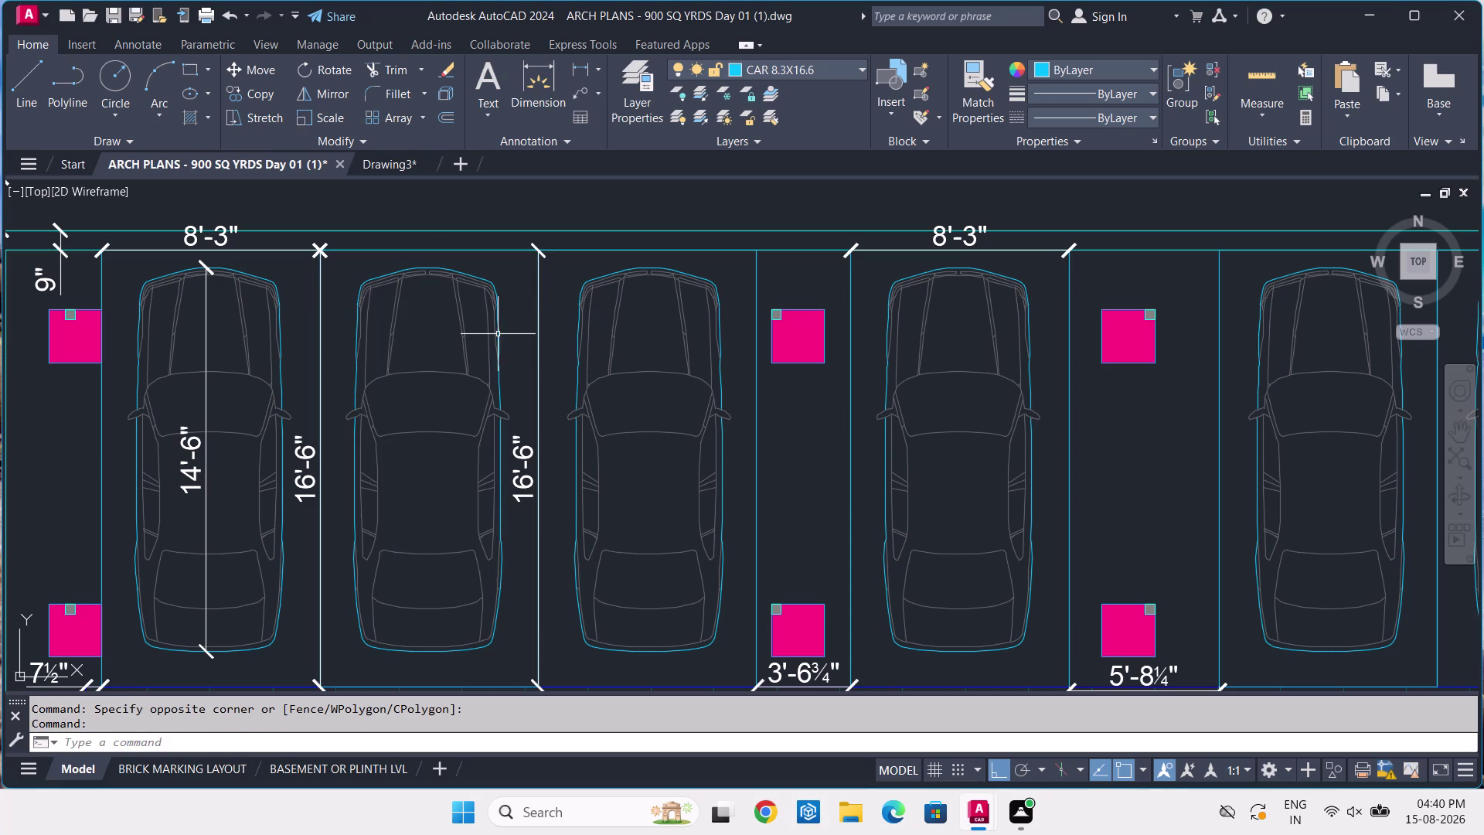
click(510, 307)
click(470, 343)
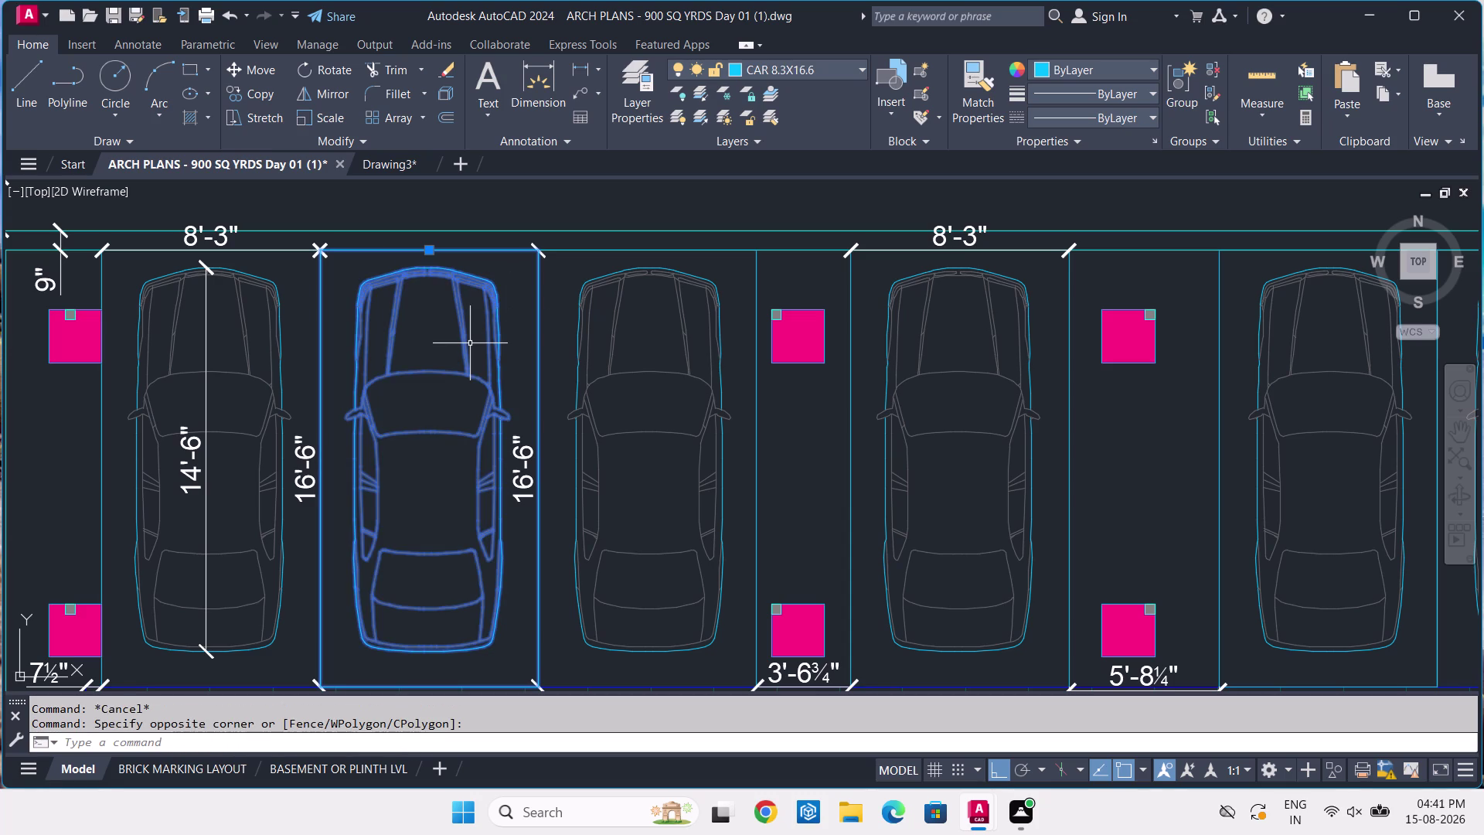
key(Escape)
scroll(up, 3)
scroll(down, 3)
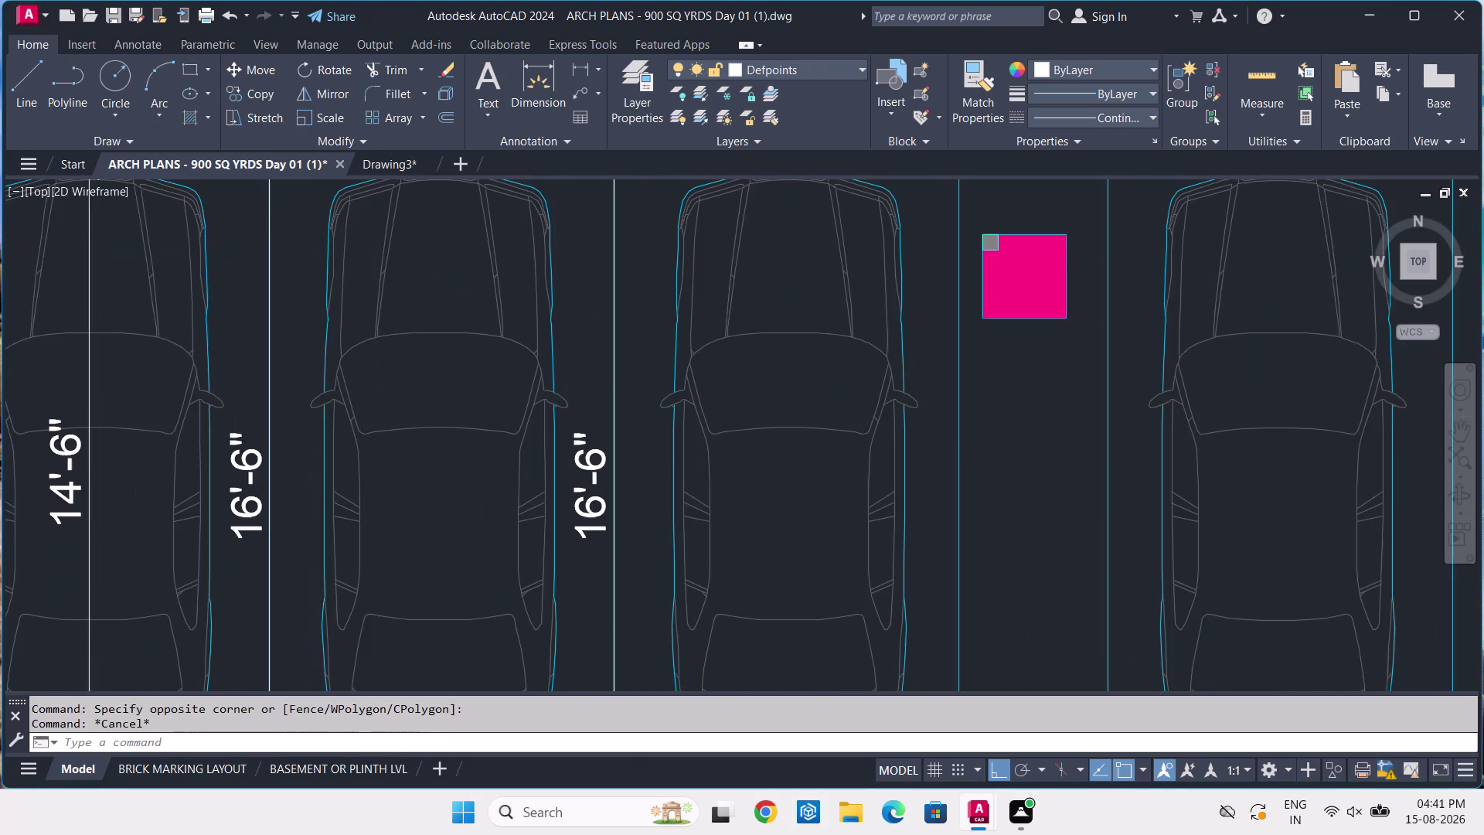
scroll(down, 3)
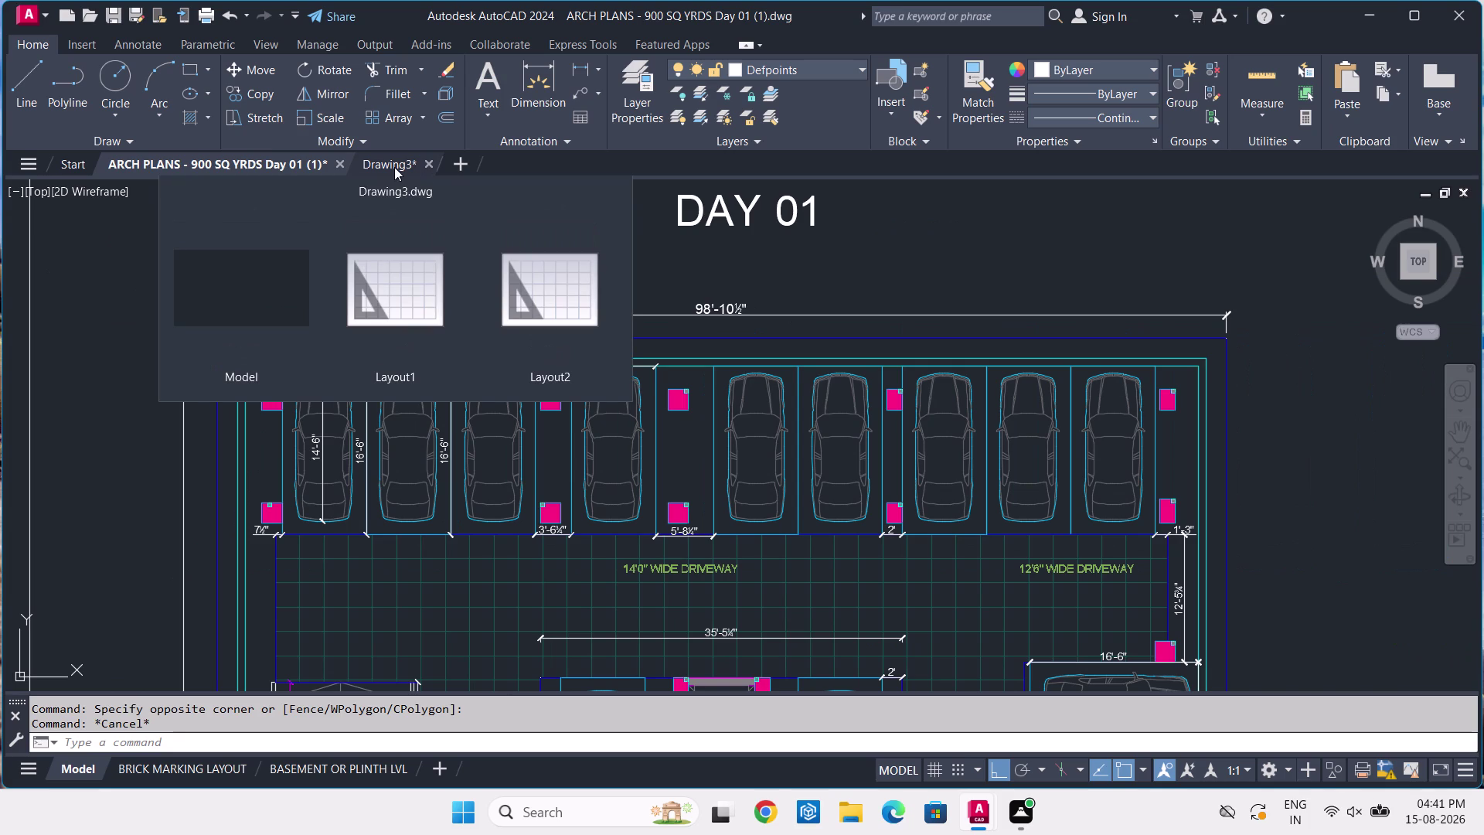
In Drawing3, select the car block and switch it to other views, including top-view sports car.
click(394, 167)
scroll(up, 3)
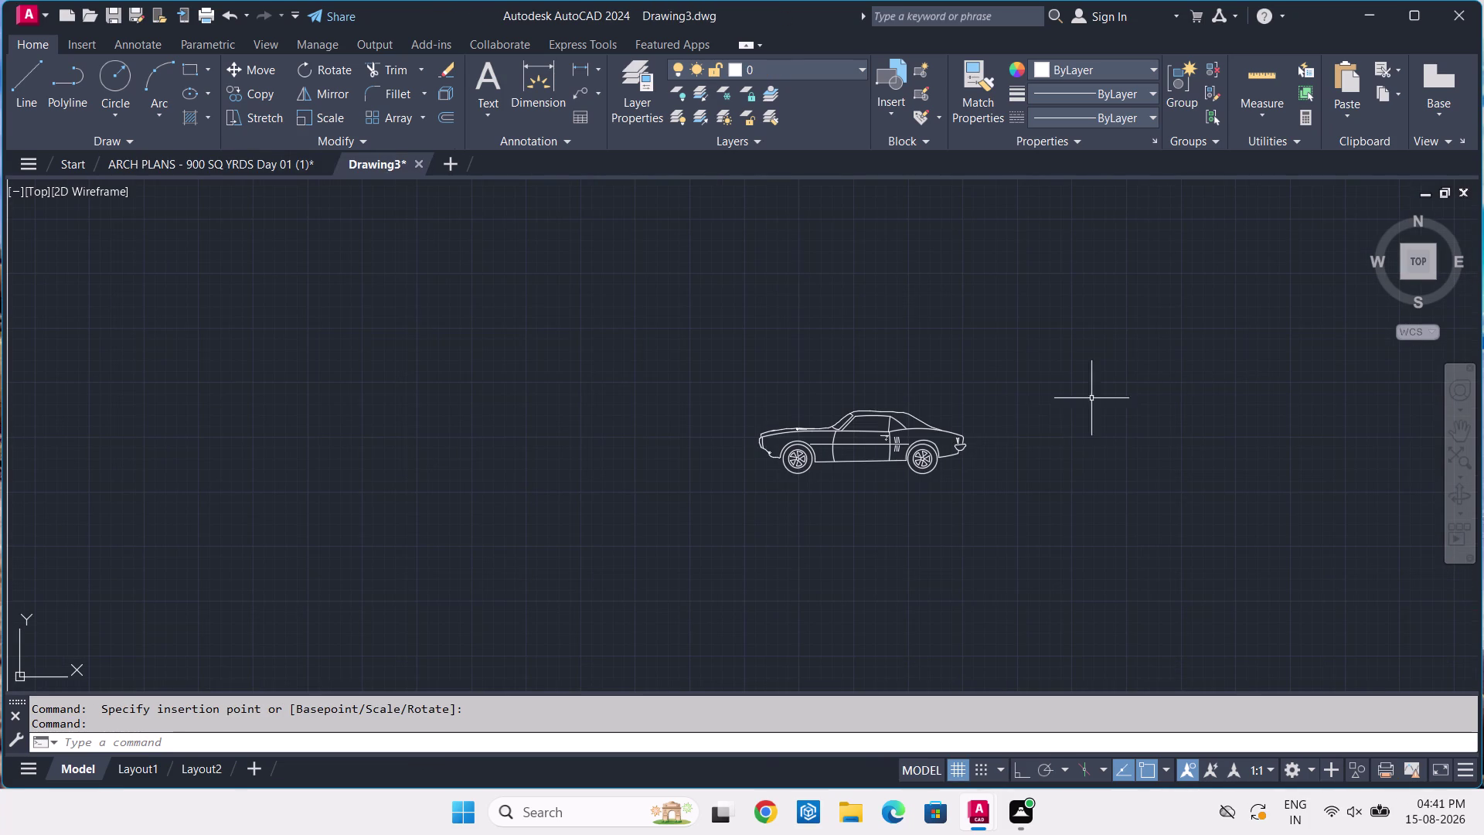
click(972, 432)
click(915, 464)
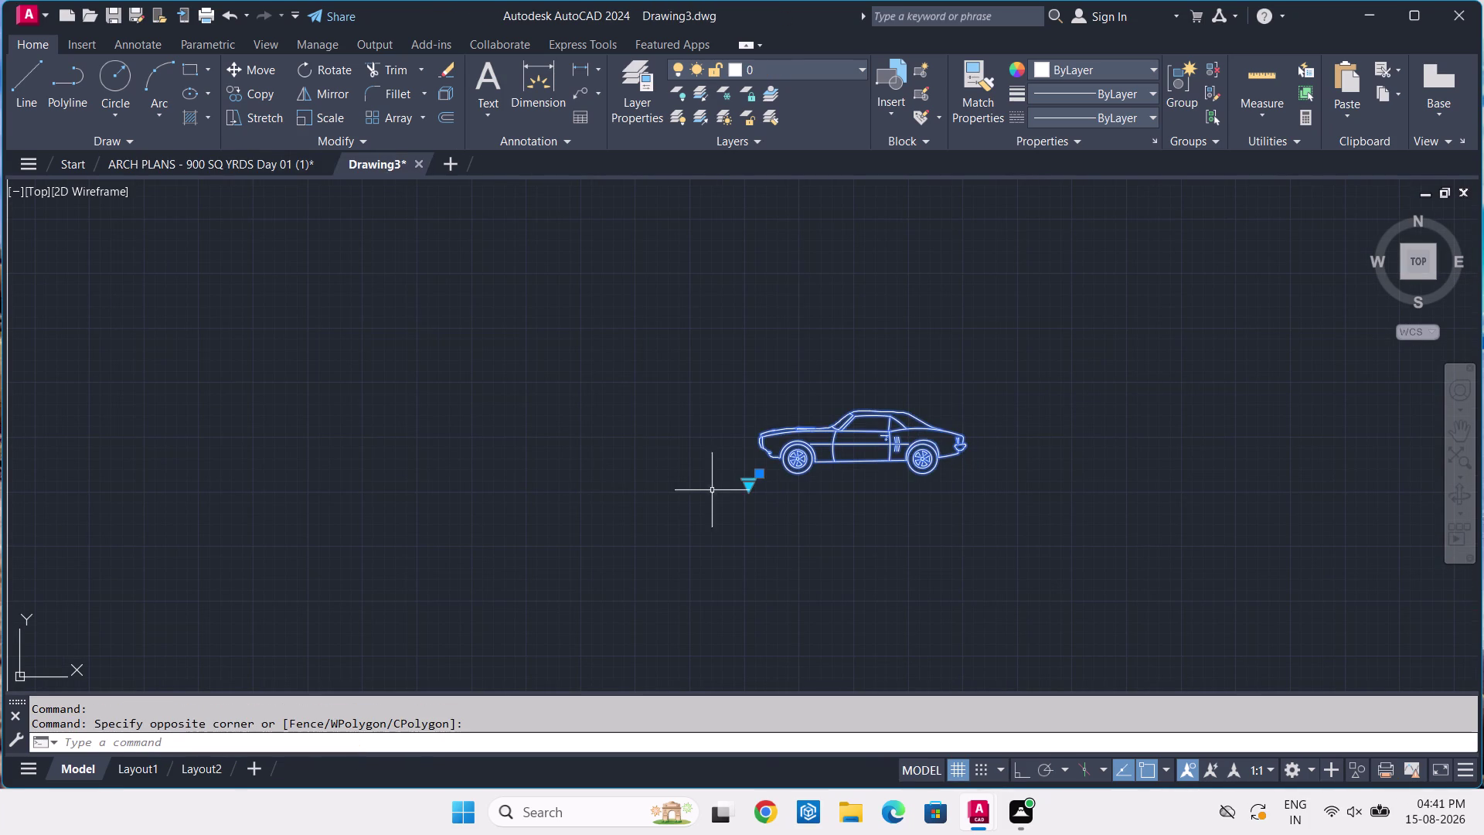
click(746, 482)
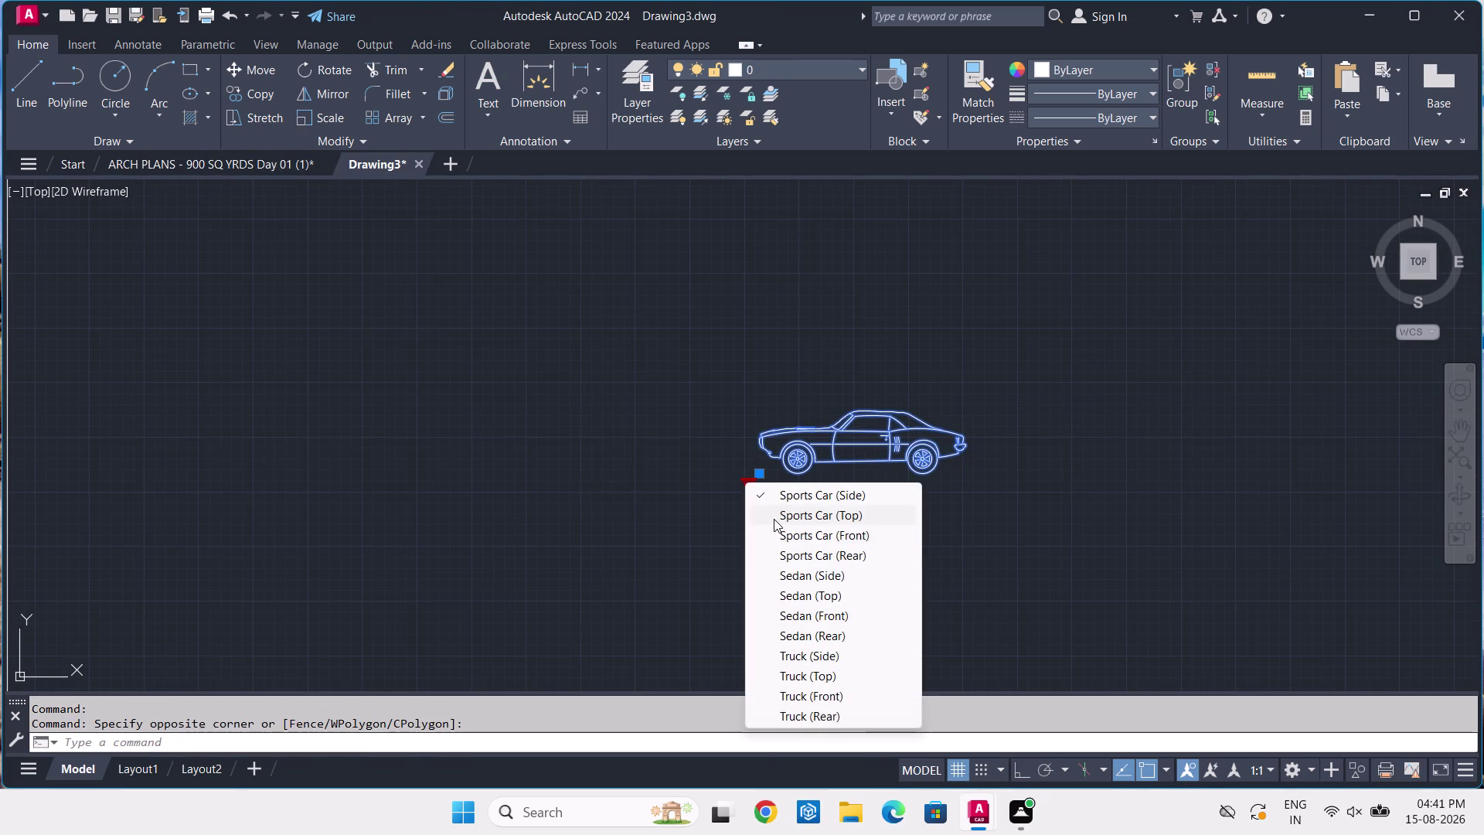
click(787, 555)
click(751, 483)
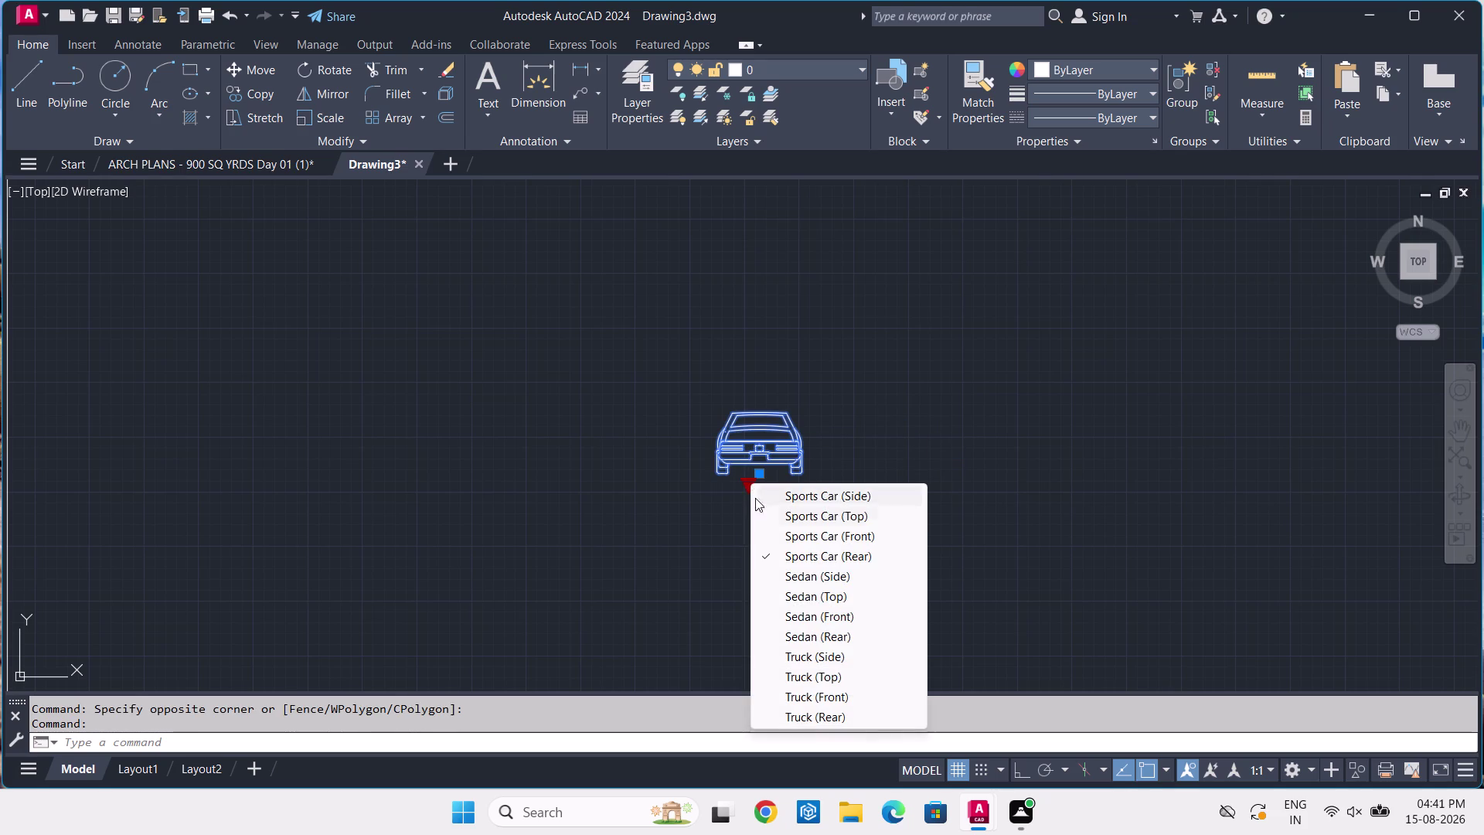
click(770, 517)
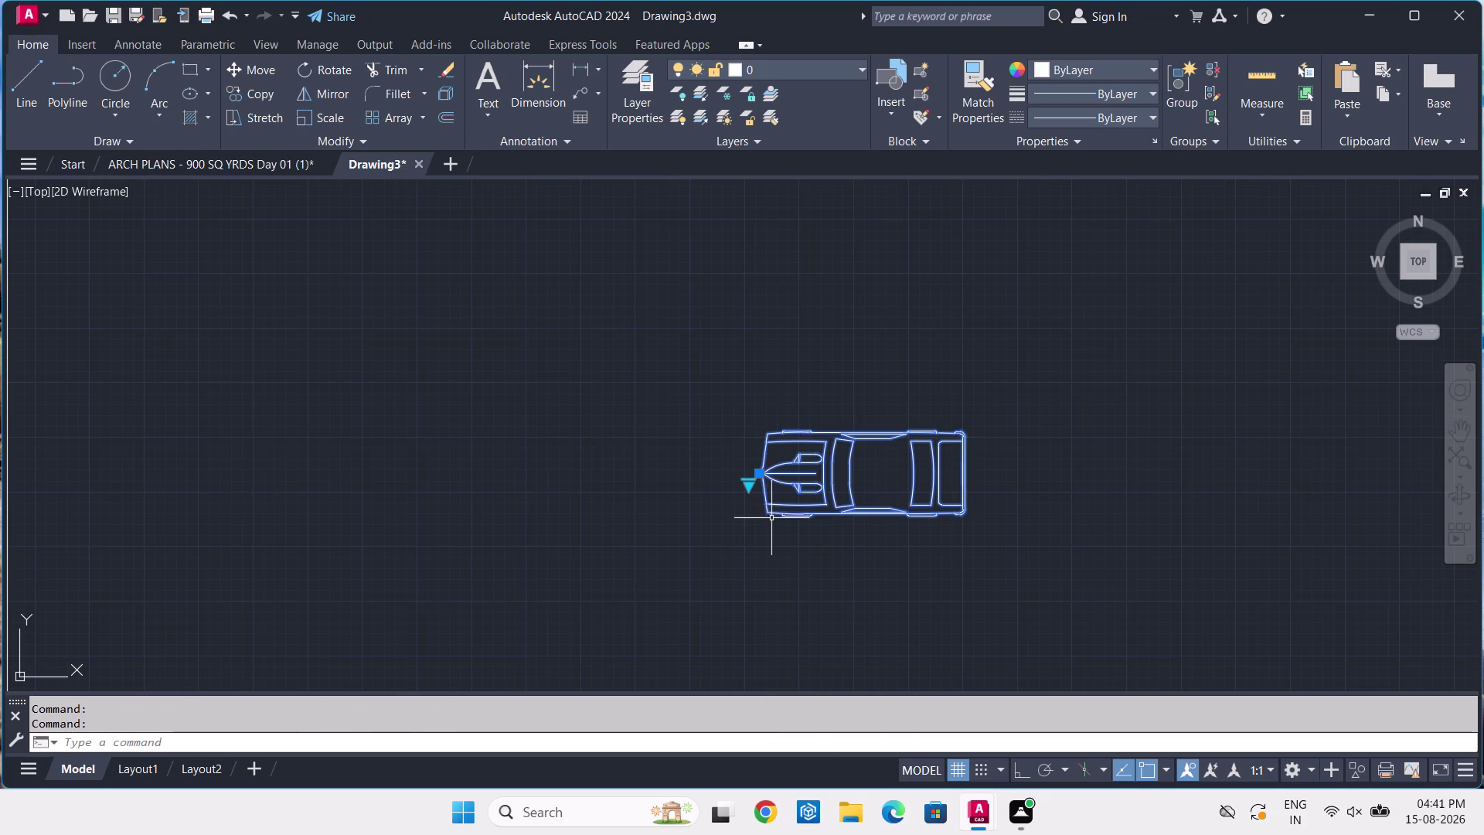
Try sedan top, sedan front and sports car side views, settling on sports car top view.
click(753, 488)
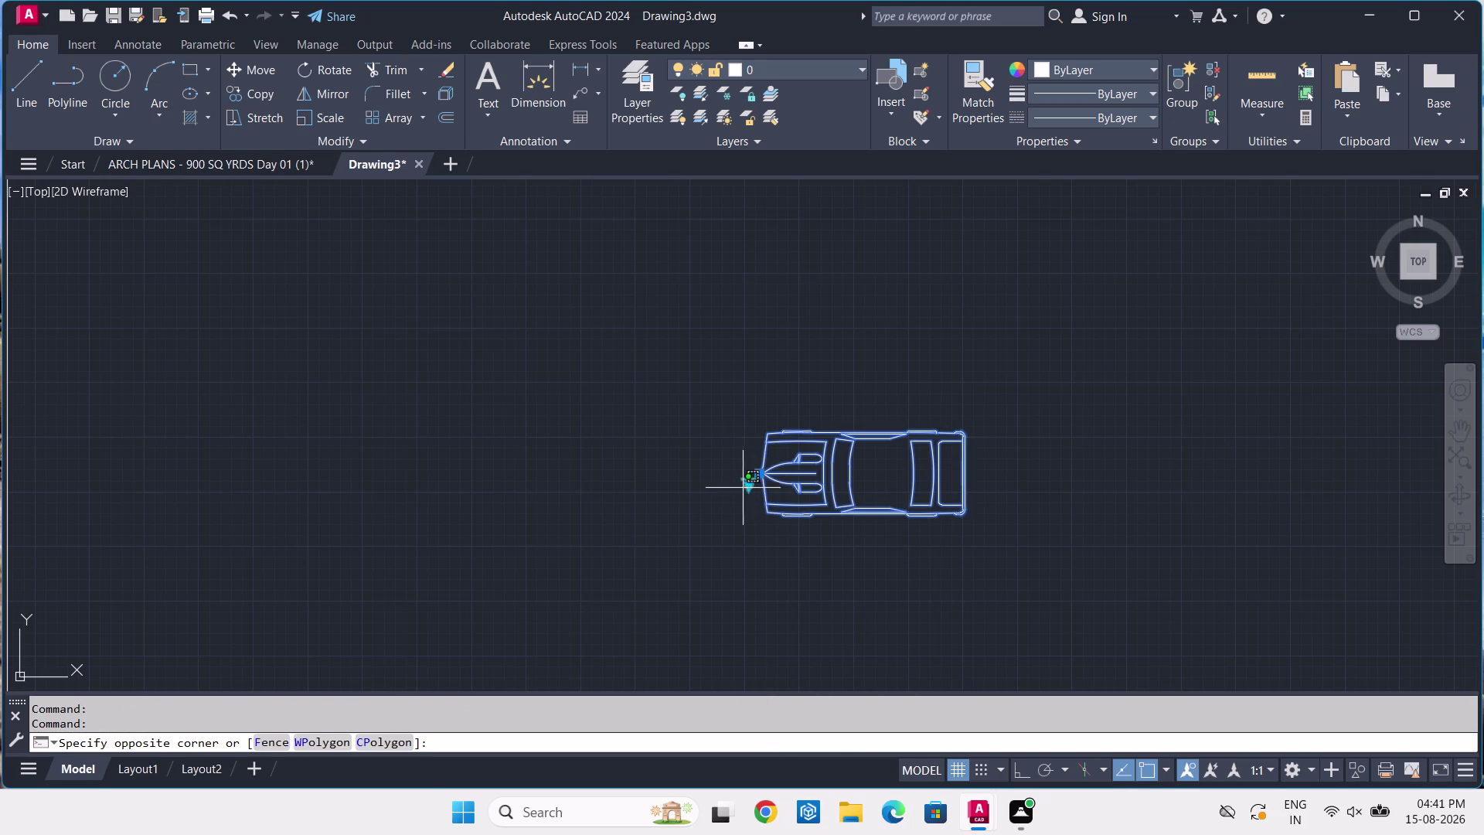
click(744, 489)
click(752, 482)
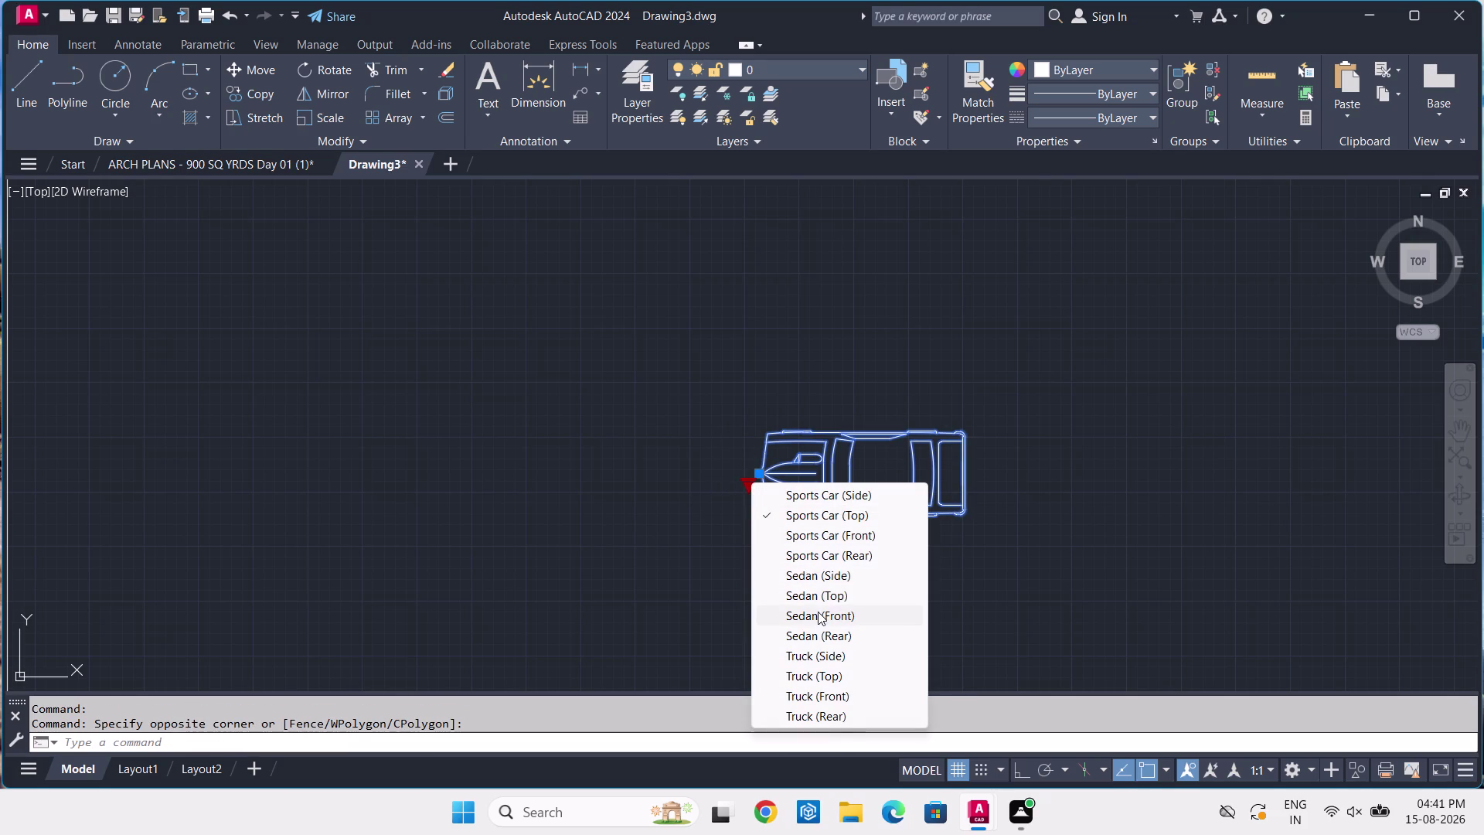
click(816, 599)
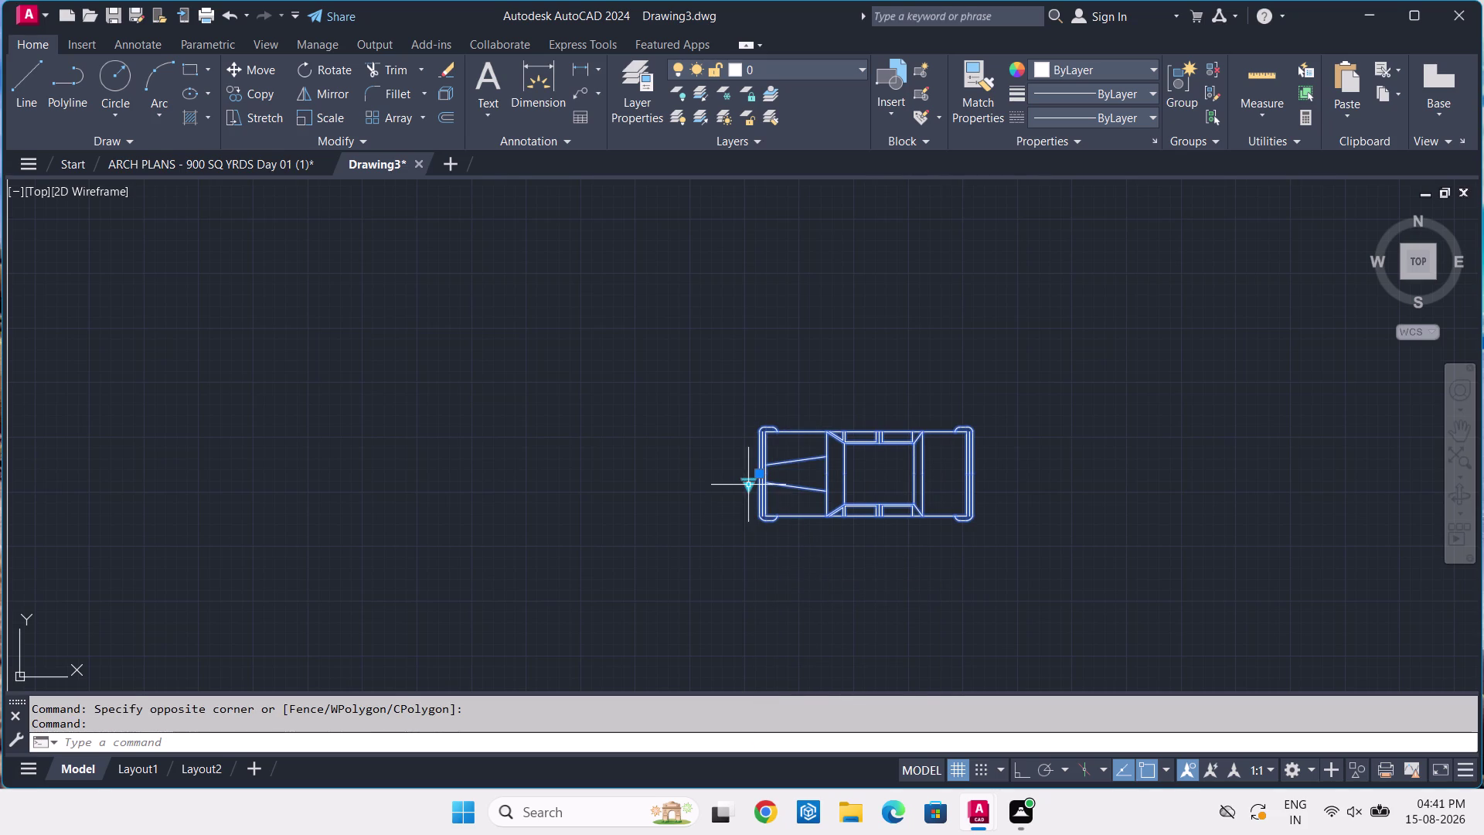
click(749, 483)
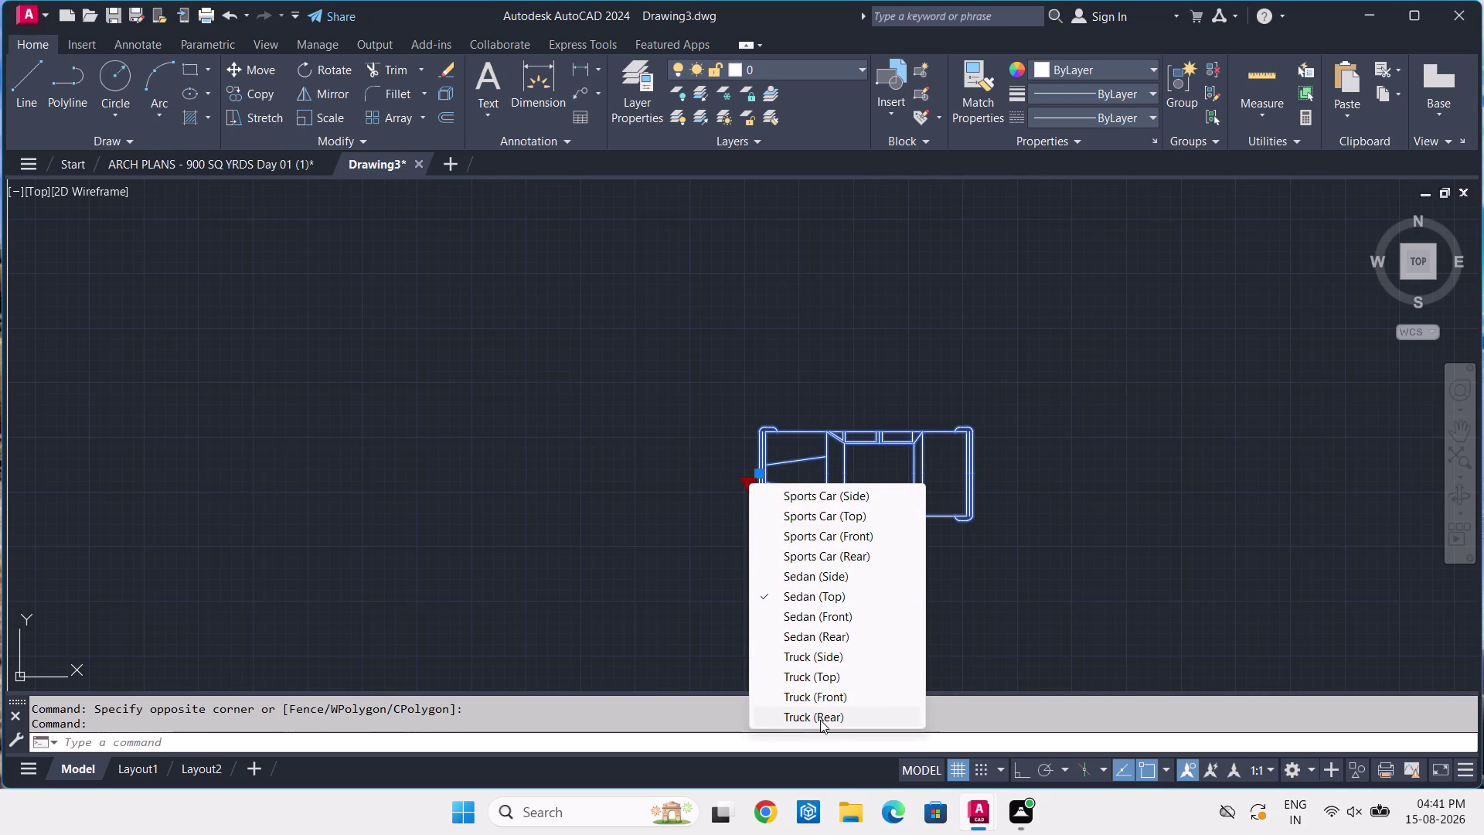
click(813, 618)
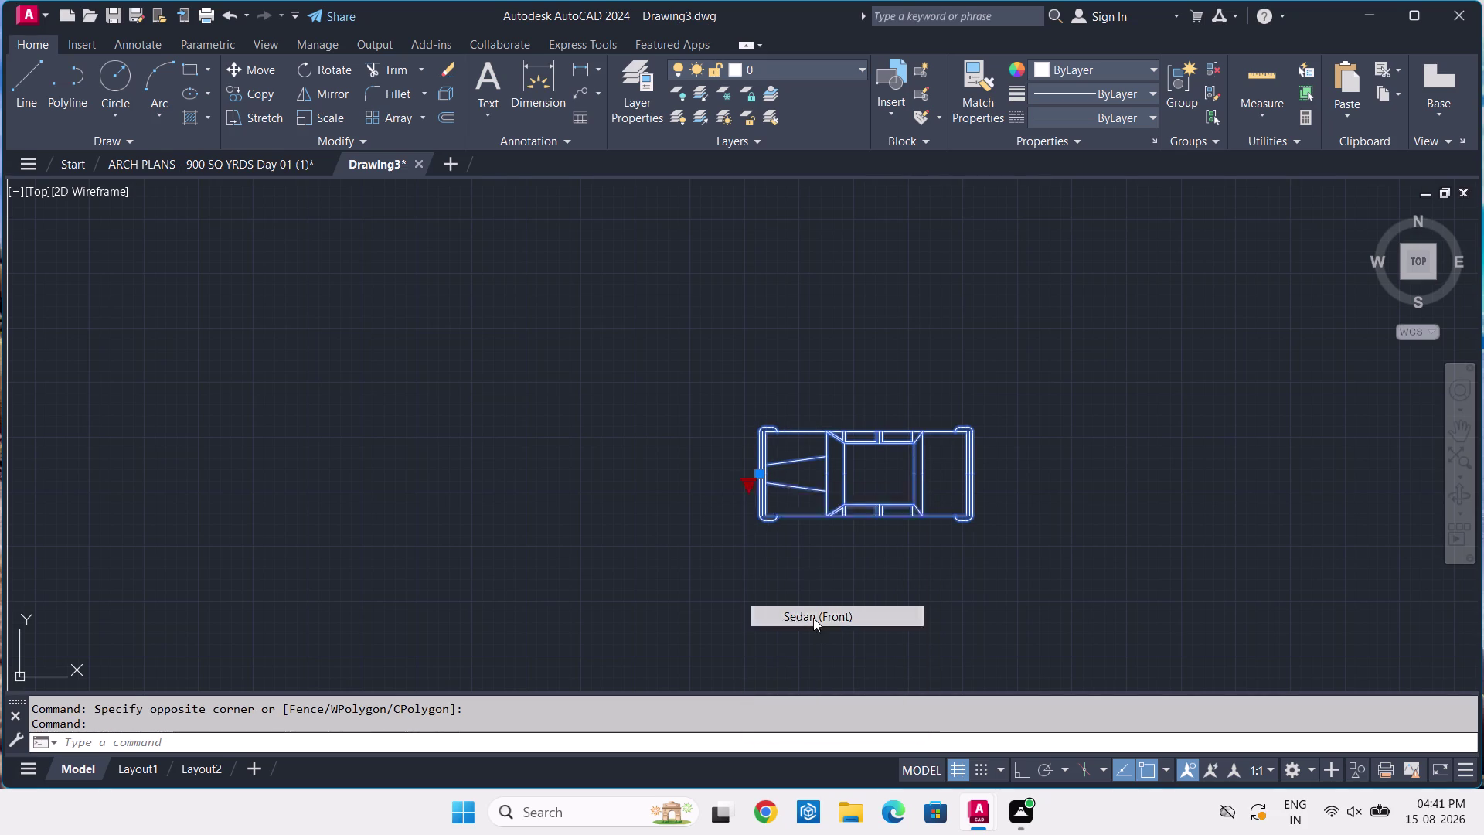
click(752, 485)
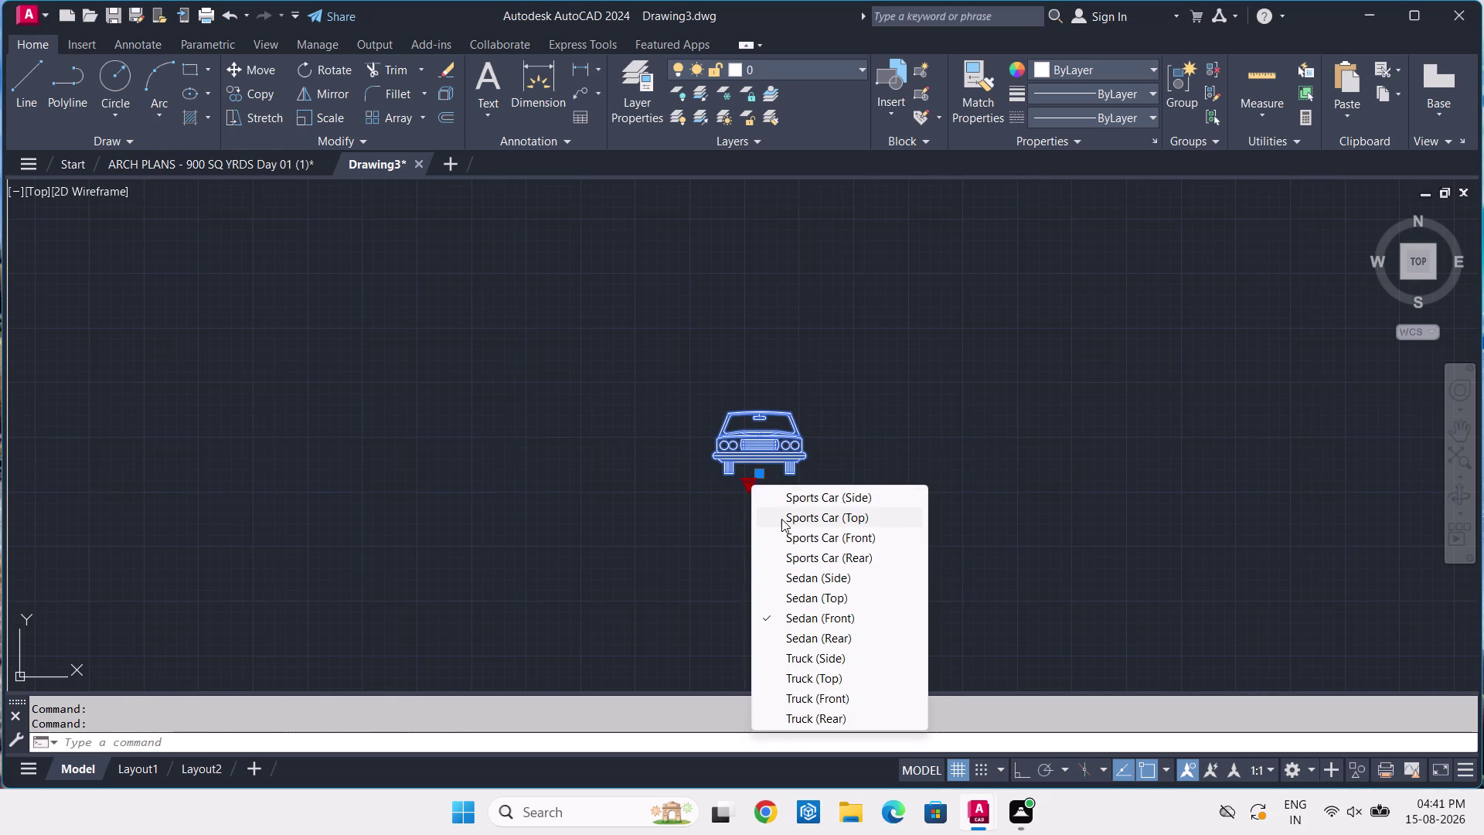
click(782, 518)
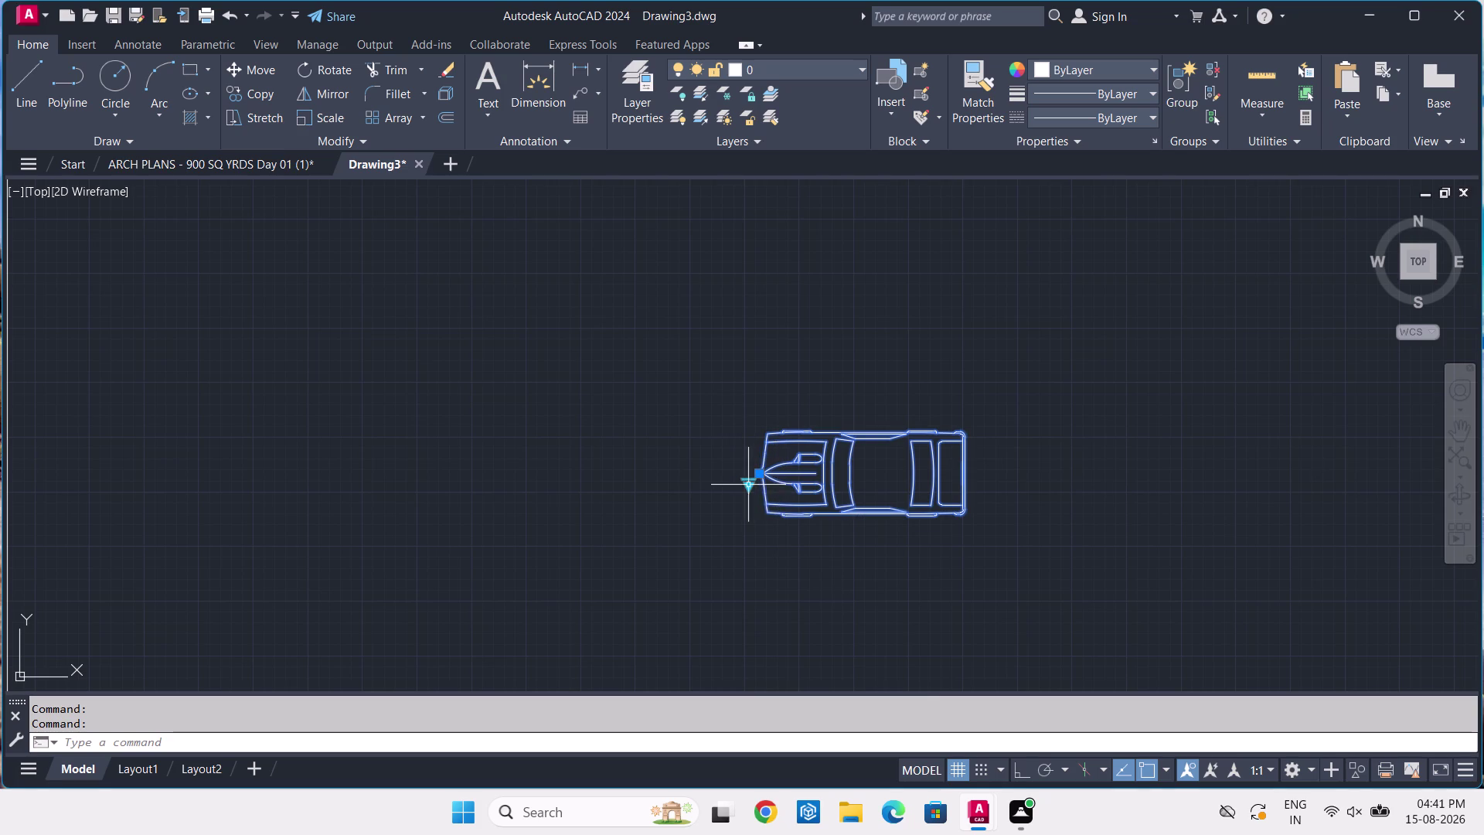
click(752, 486)
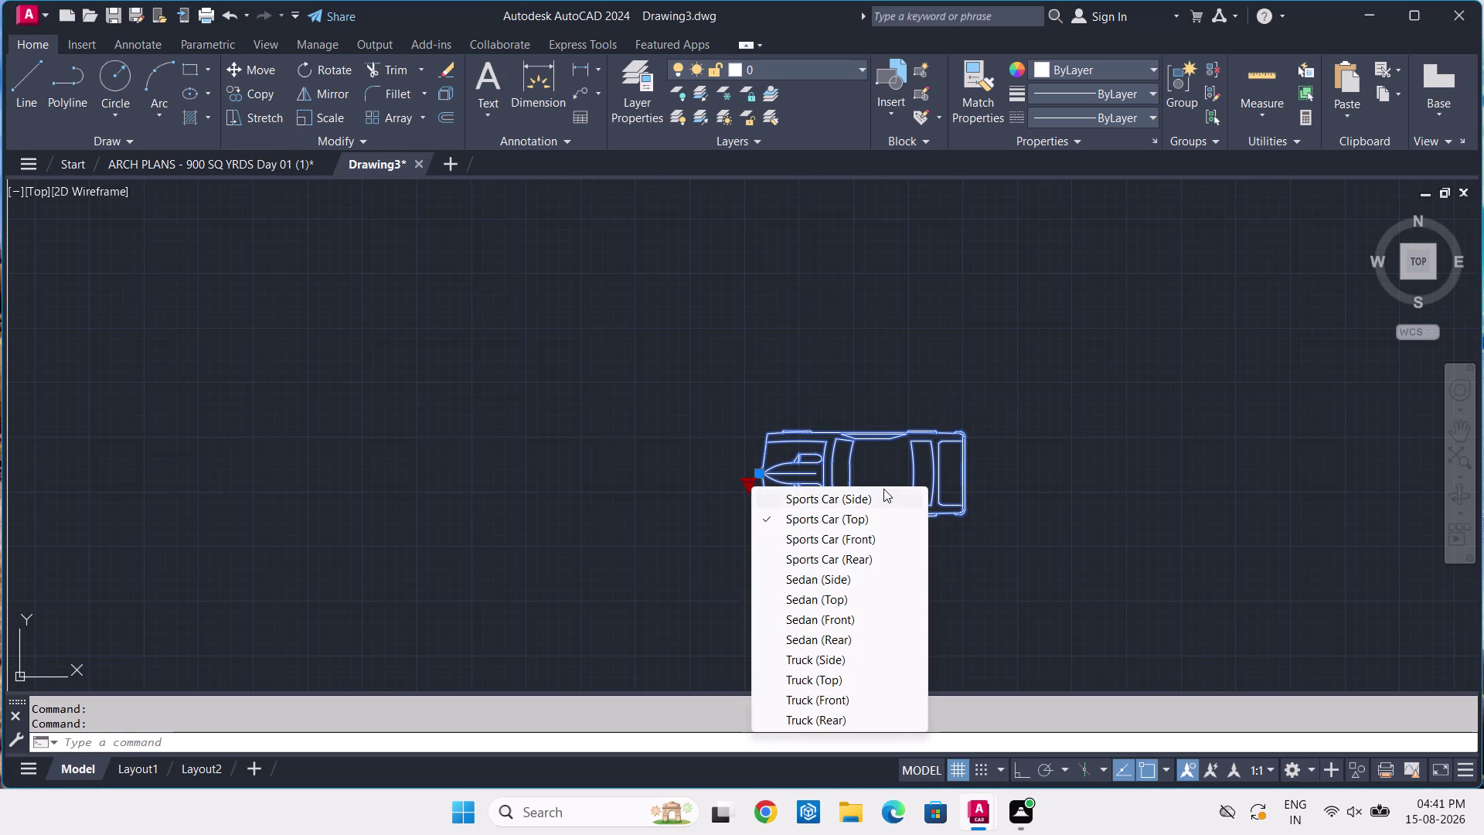
click(883, 494)
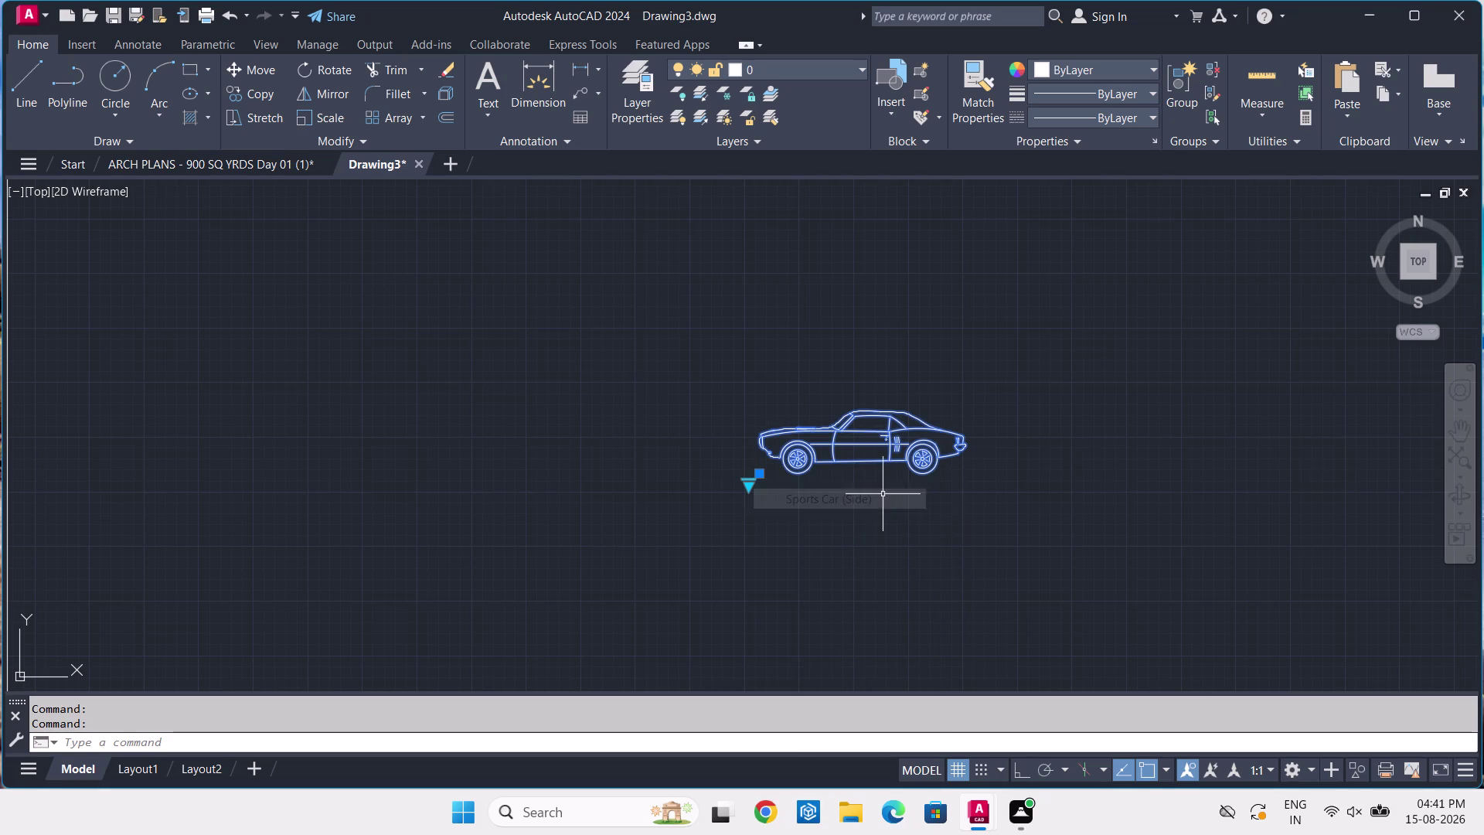
click(748, 488)
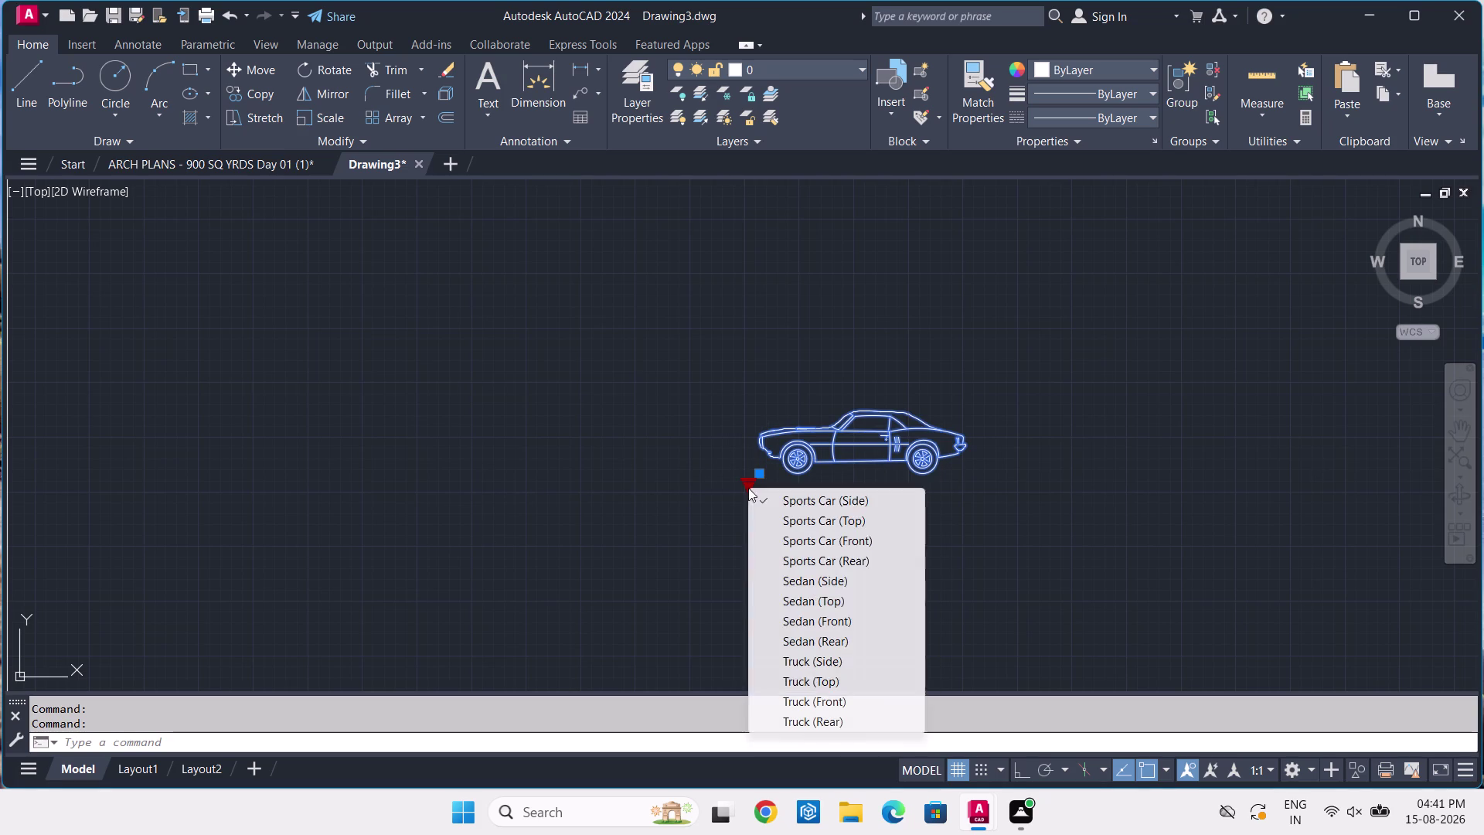
click(775, 521)
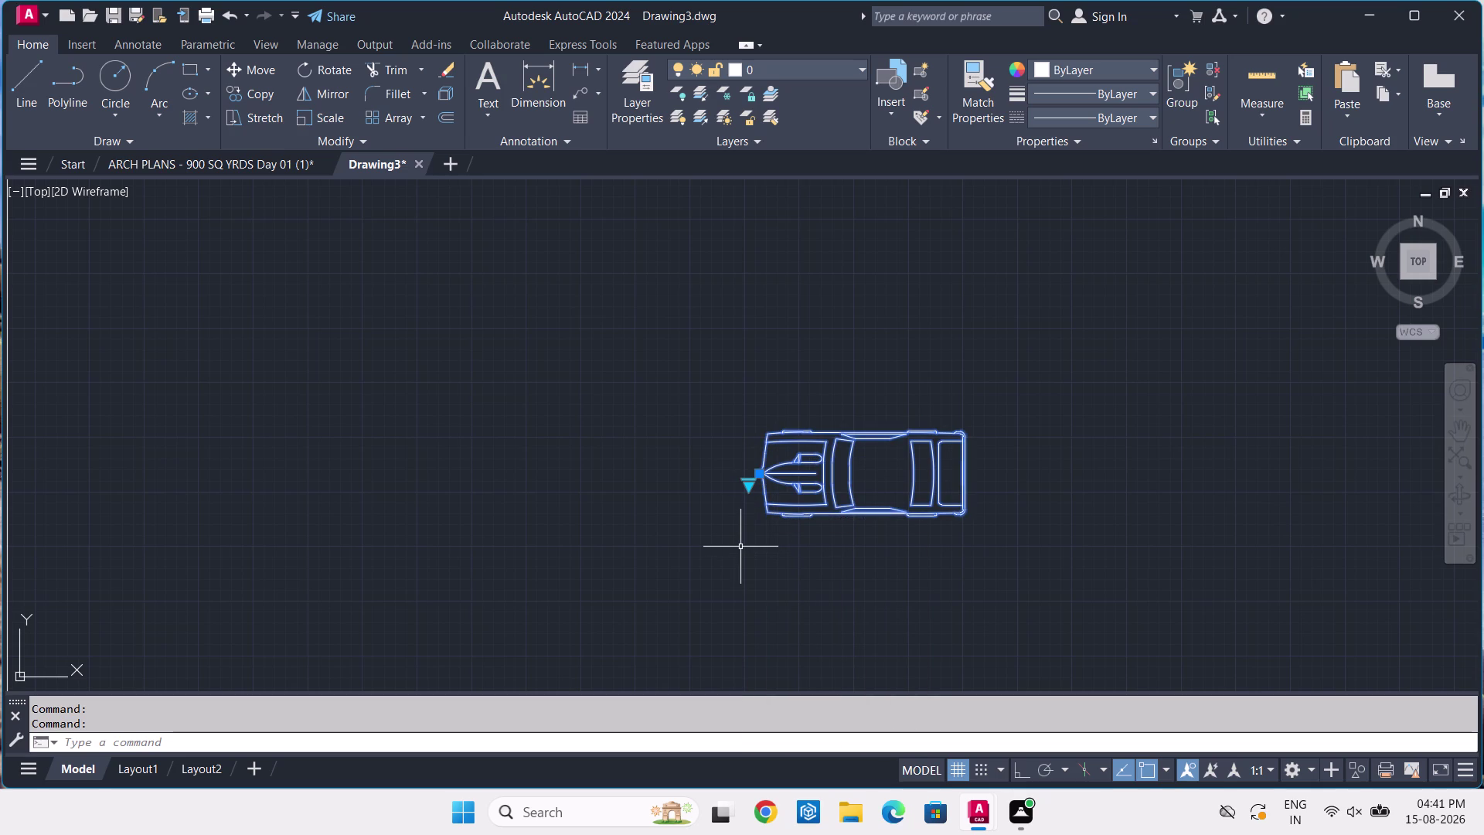
Open DesignCenter with DC and browse the Home - Space Planner sample blocks.
key(Escape)
key(d)
key(c)
key(space)
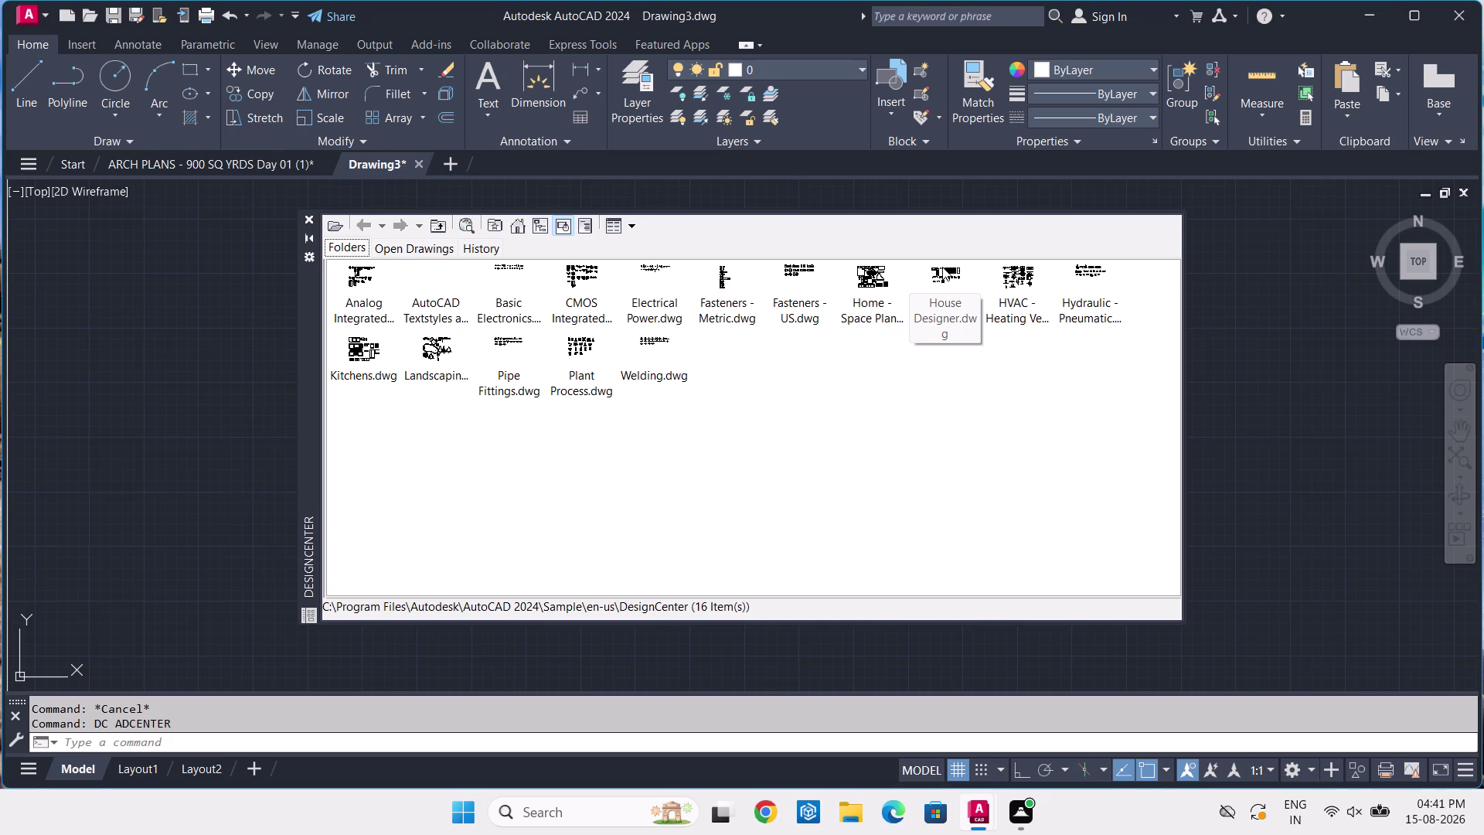
double_click(865, 279)
right_drag(362, 327, 351, 328)
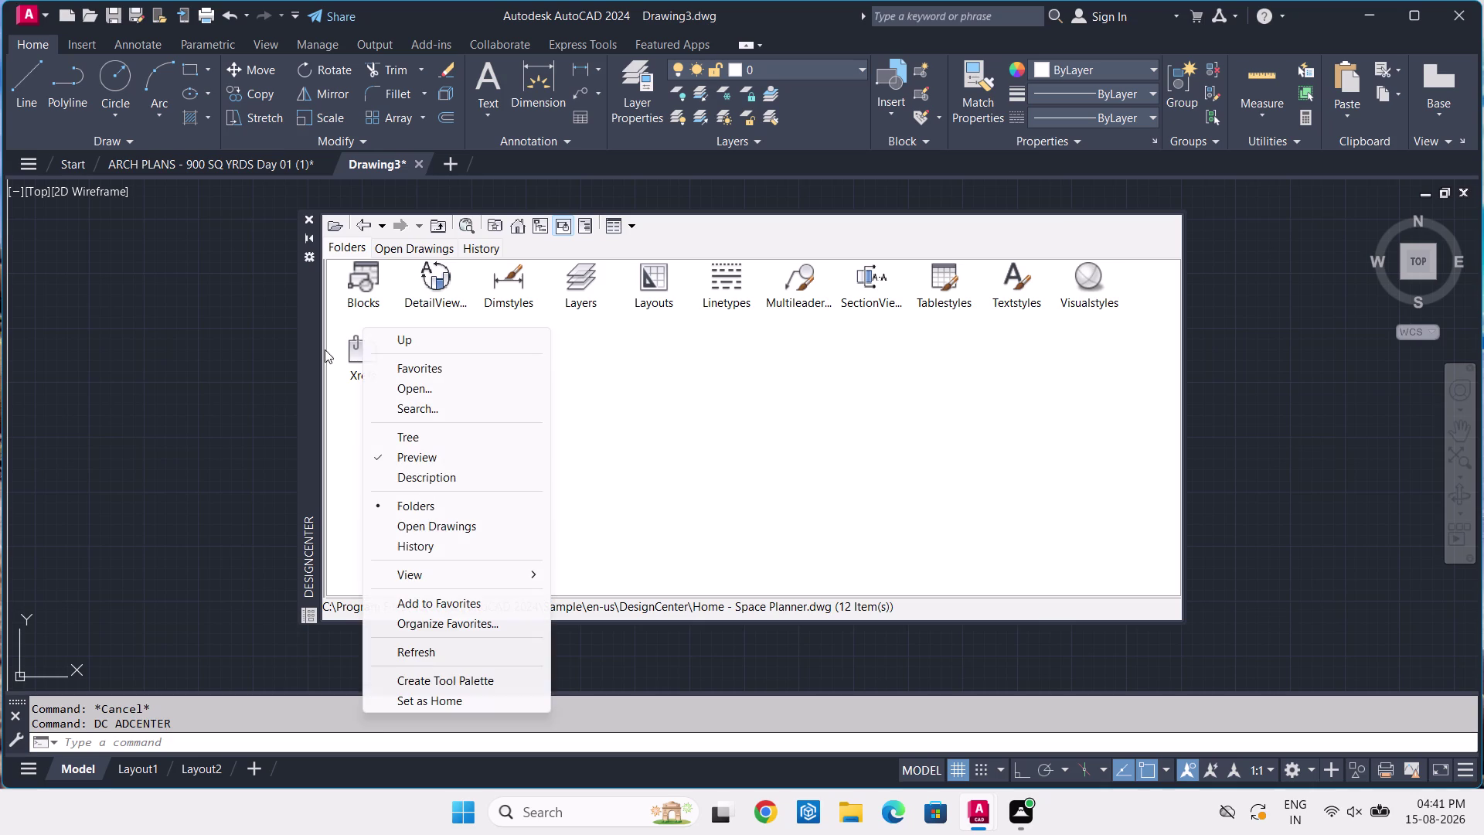
double_click(360, 263)
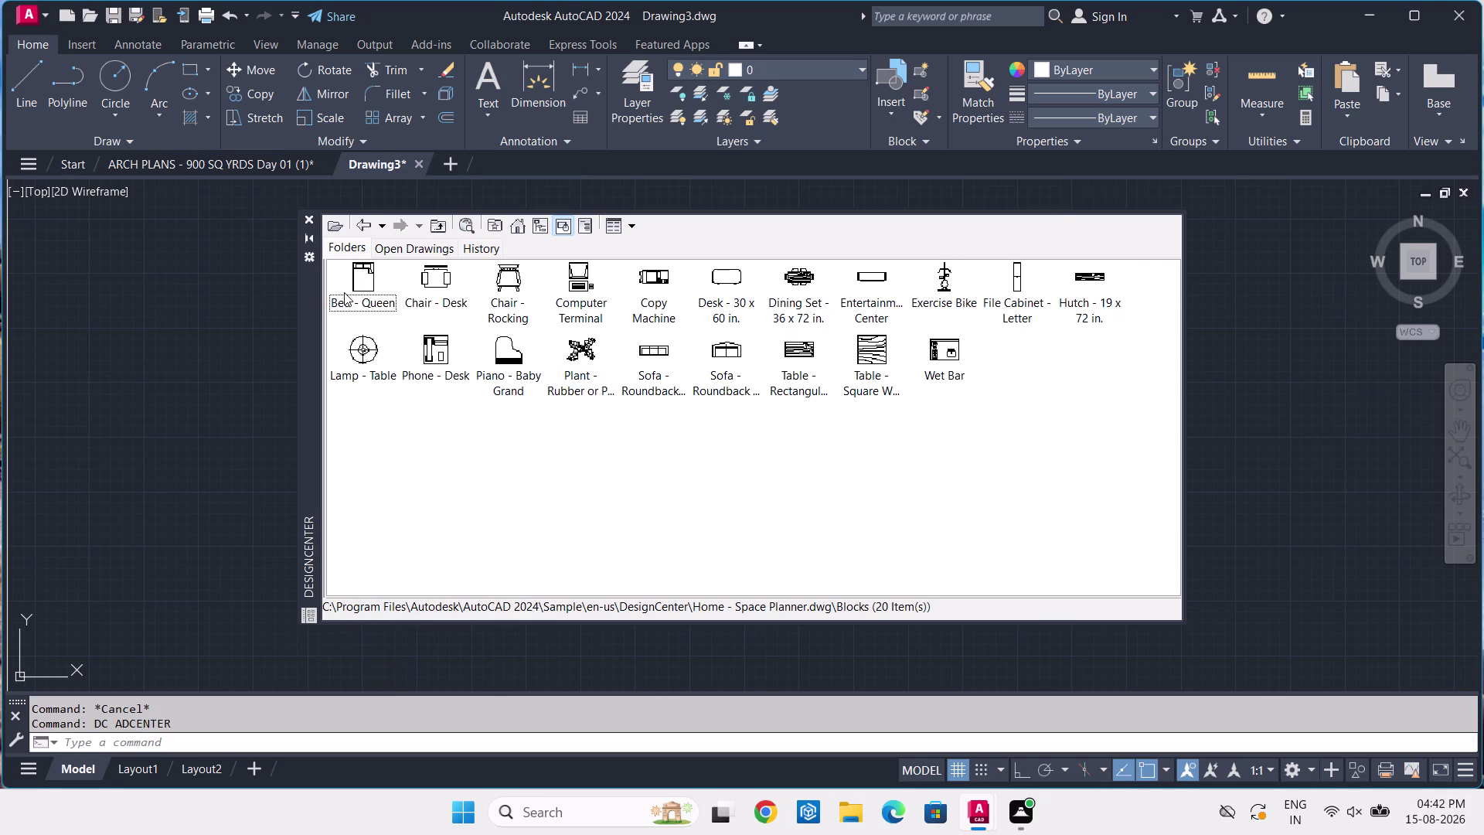
click(356, 232)
click(356, 232)
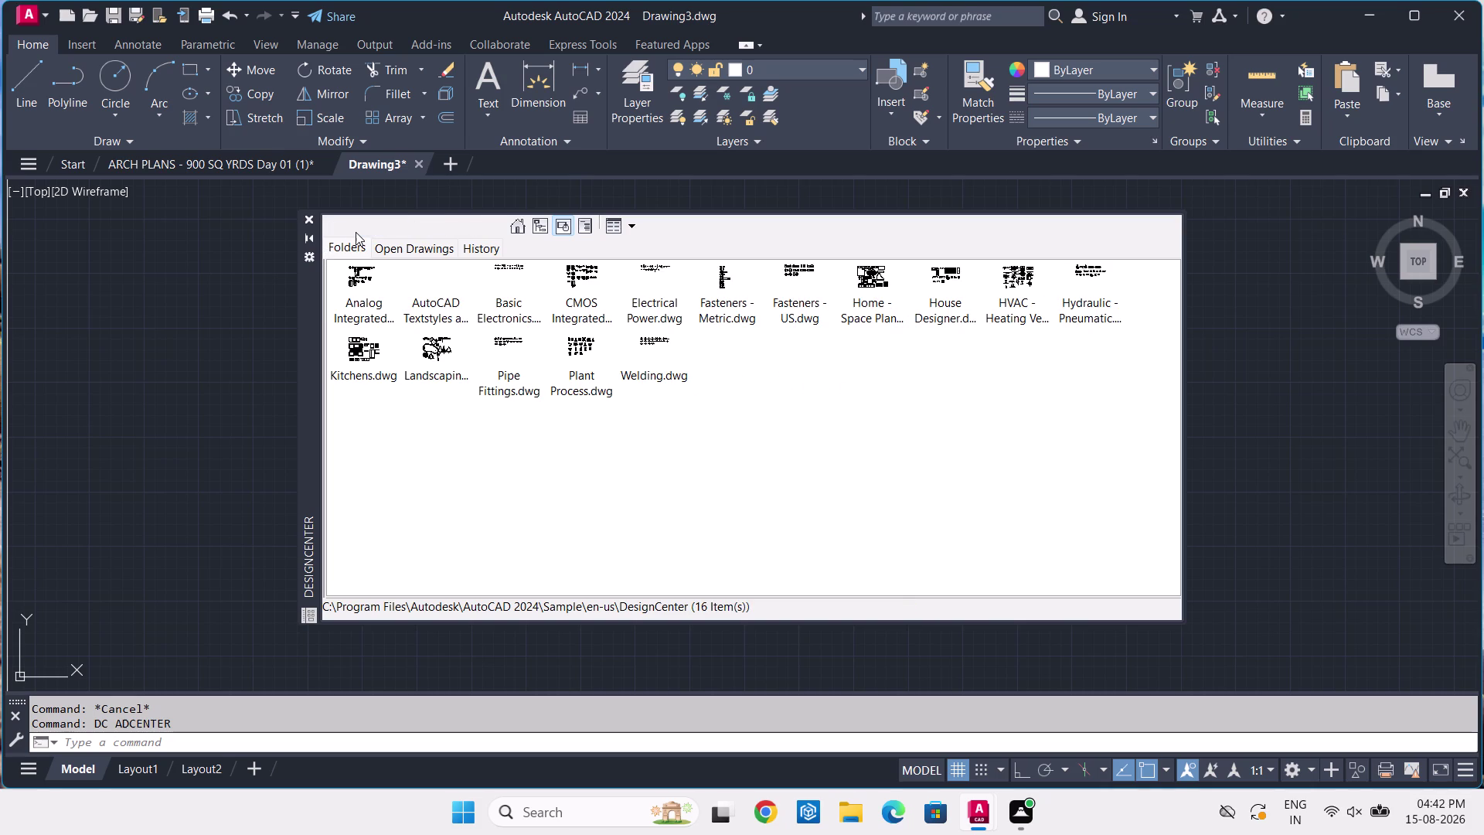
Insert the Car - sedan side block from Landscaping.dwg's Blocks.
double_click(429, 346)
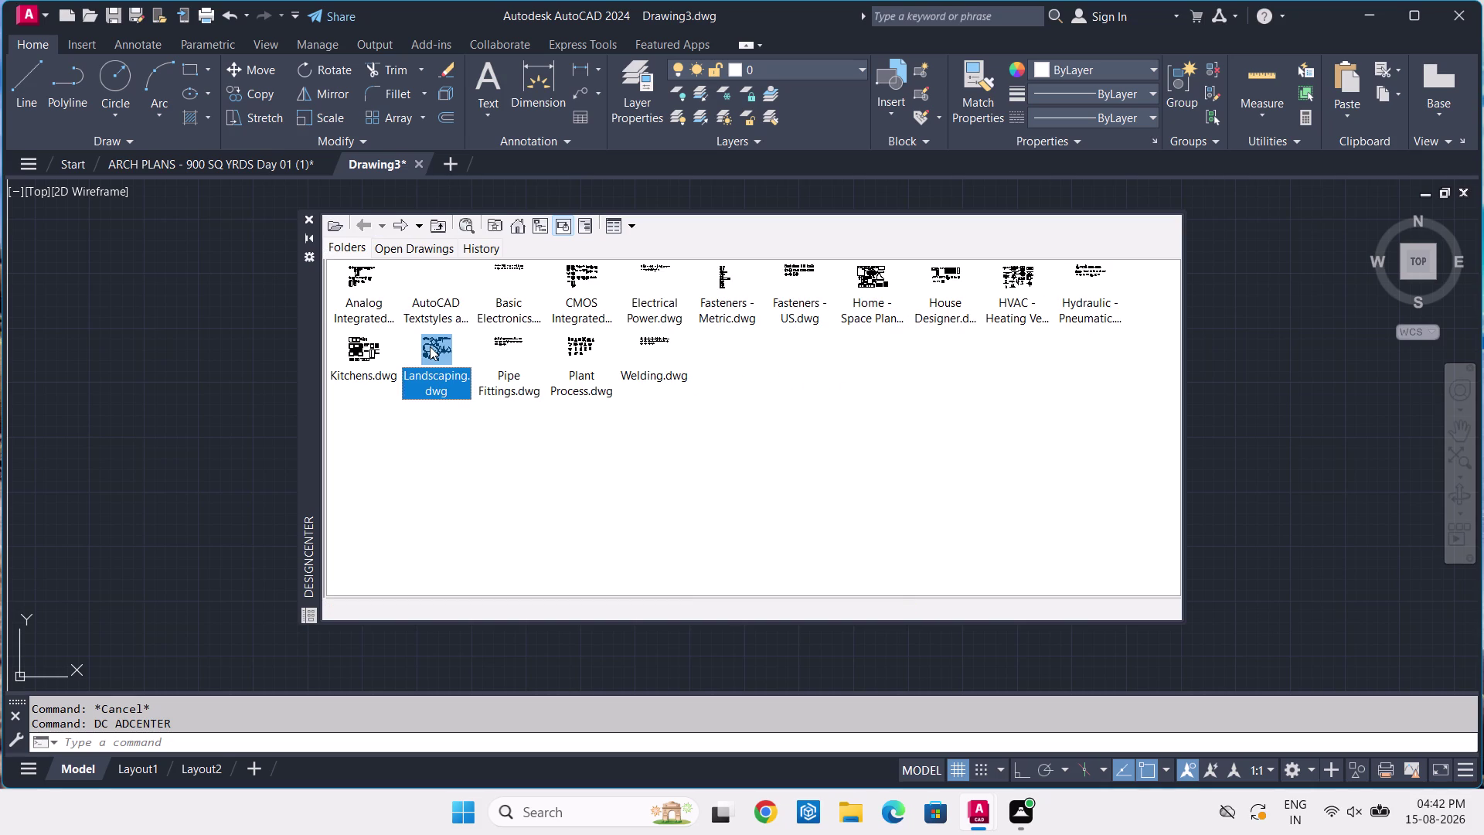
double_click(374, 290)
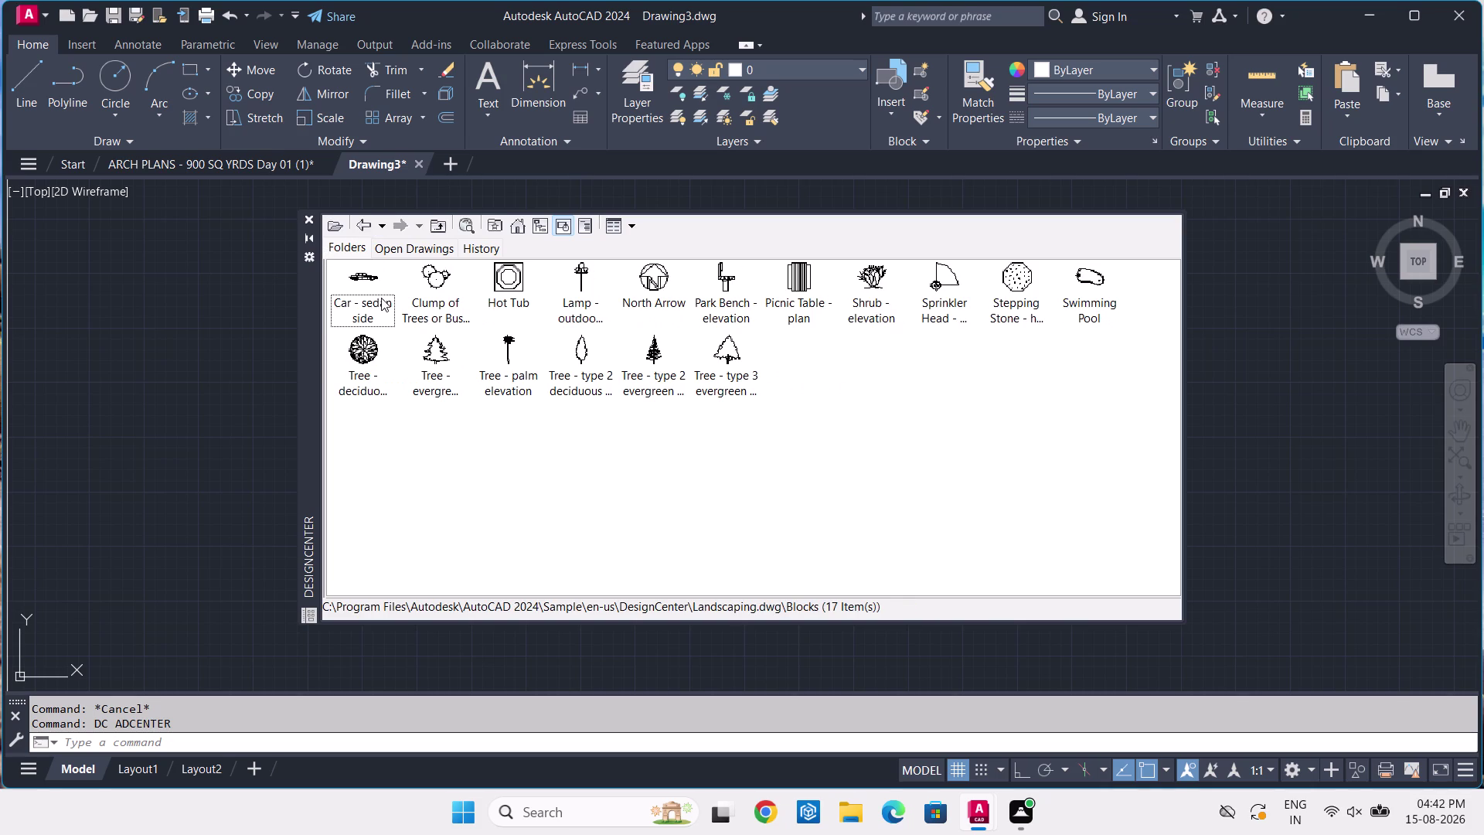
click(368, 285)
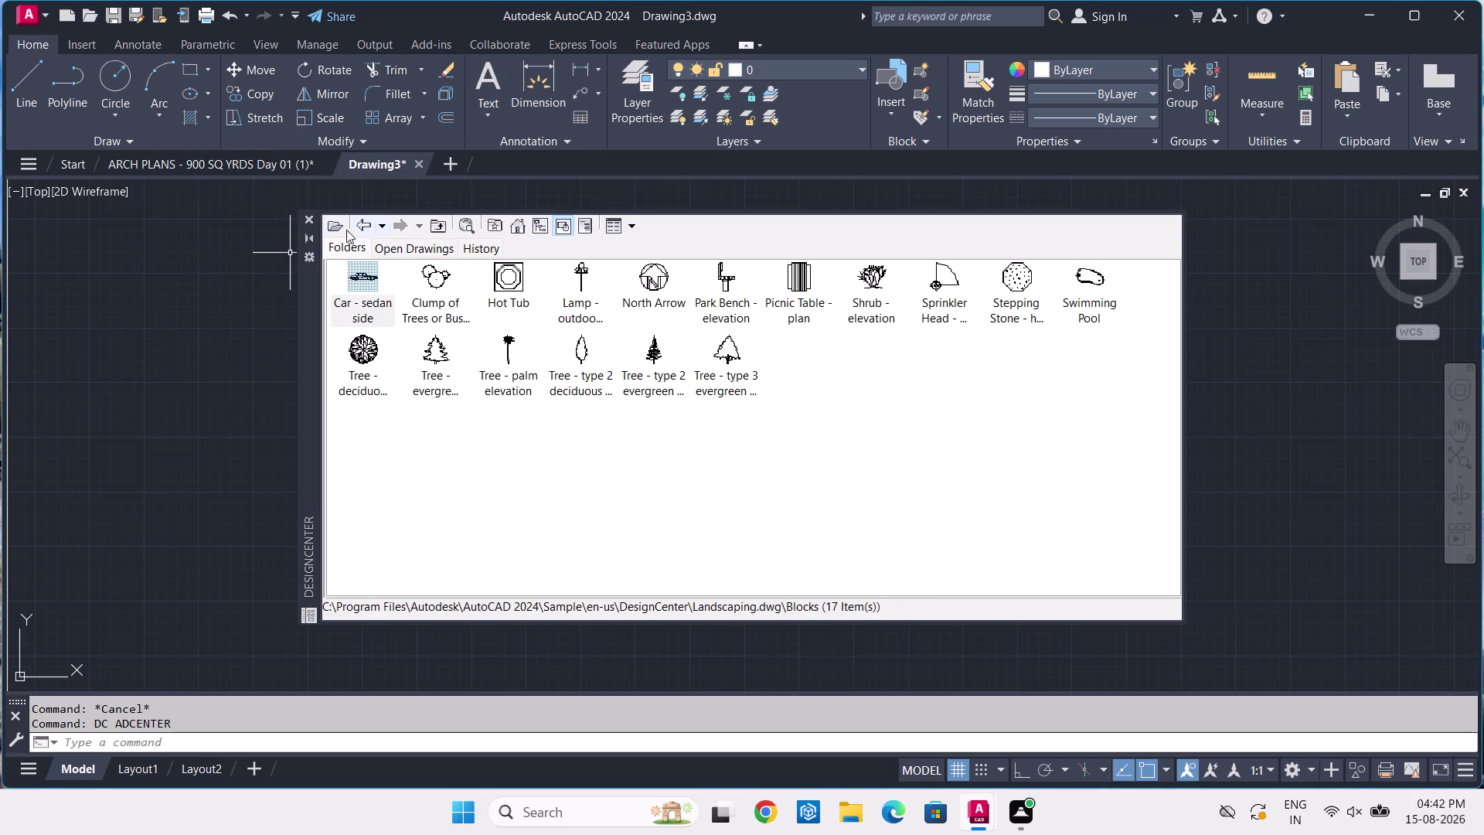
double_click(355, 271)
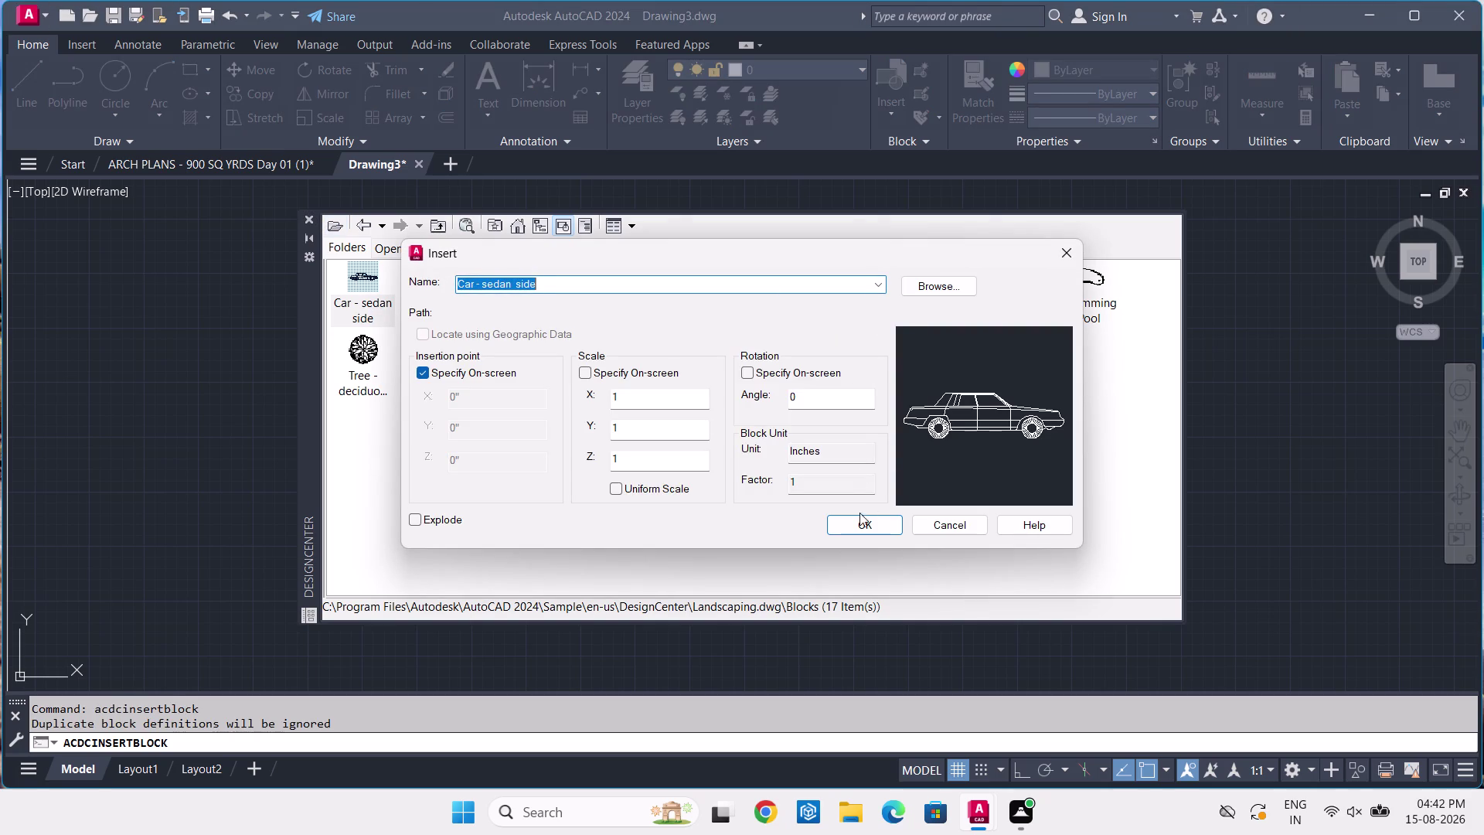
click(857, 528)
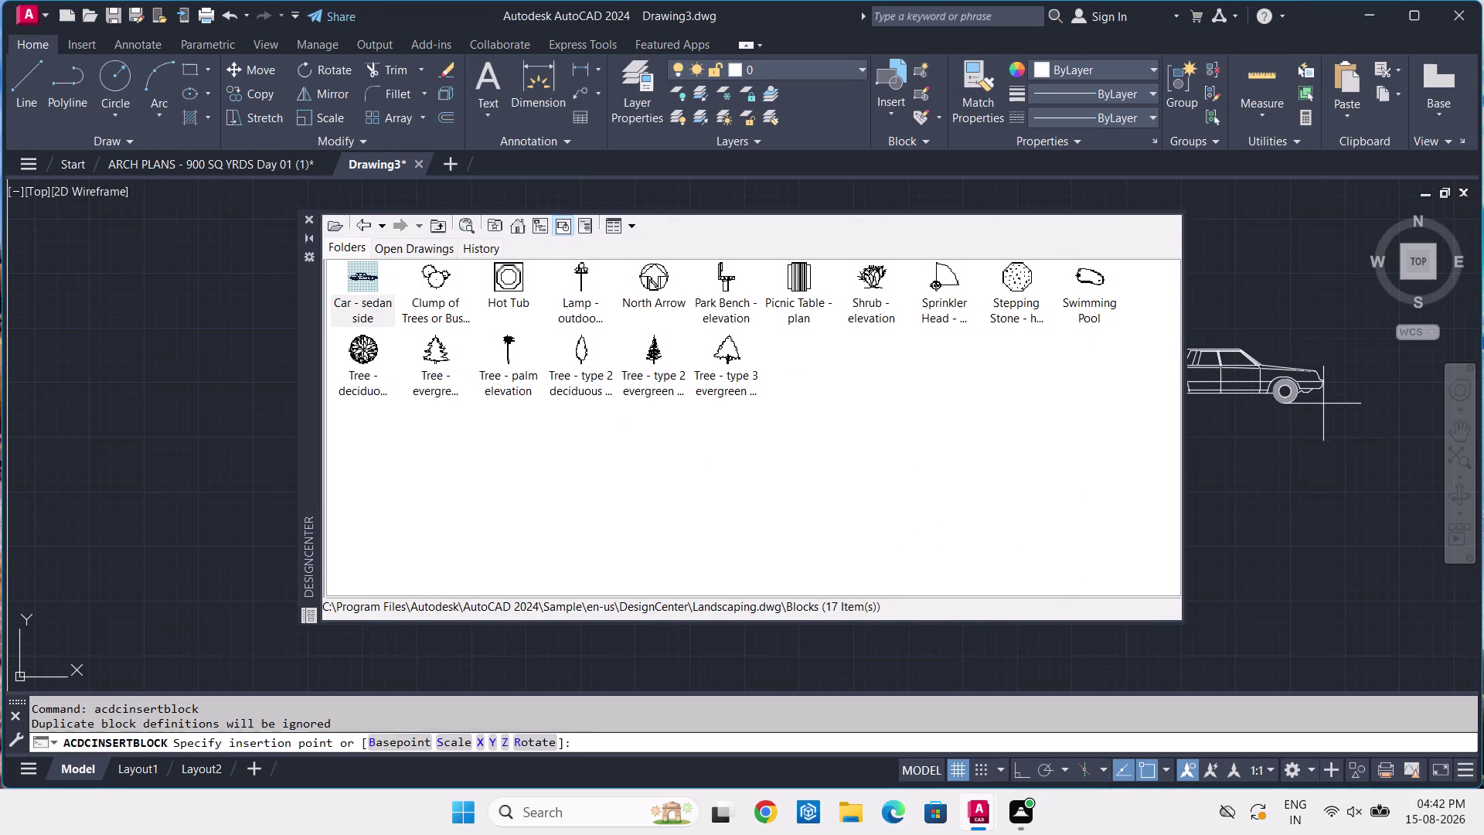
Place the side-view sedan right of the car and close DesignCenter.
click(1327, 401)
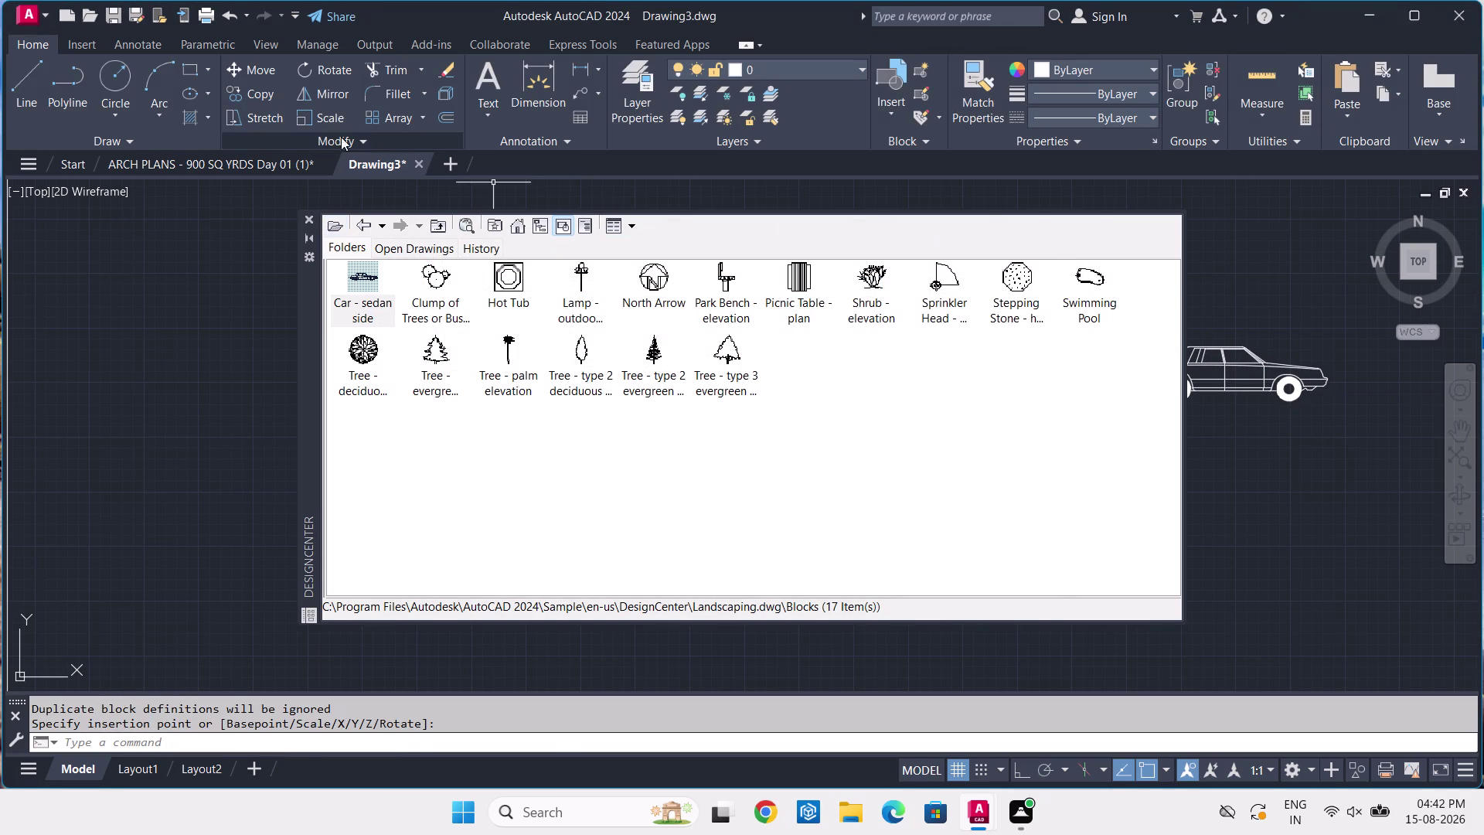
click(309, 220)
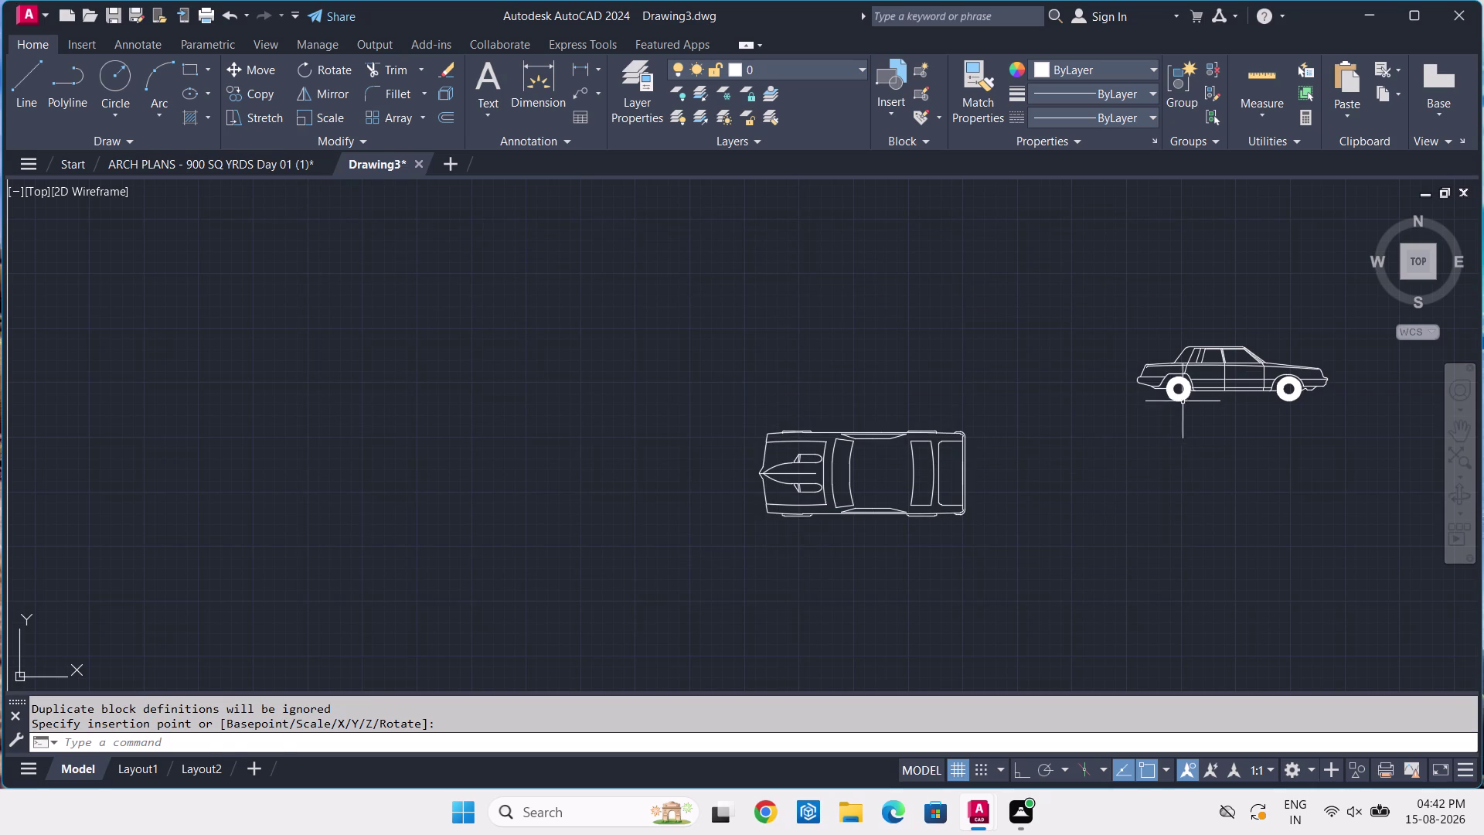
click(1178, 388)
click(1178, 388)
double_click(1194, 366)
Window-select and delete the side-view sedan, then select the top-view car.
click(1212, 333)
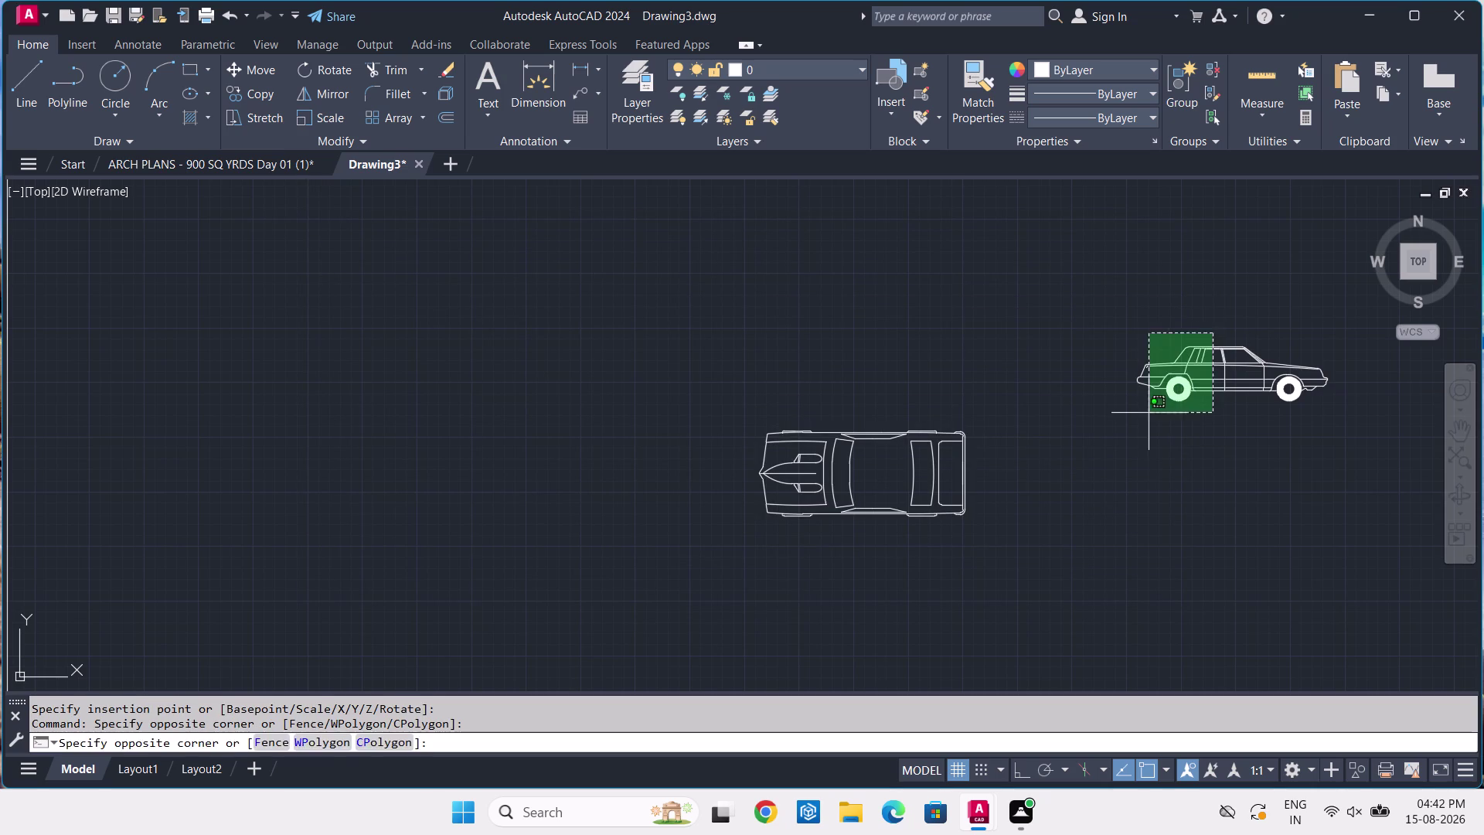
click(1149, 413)
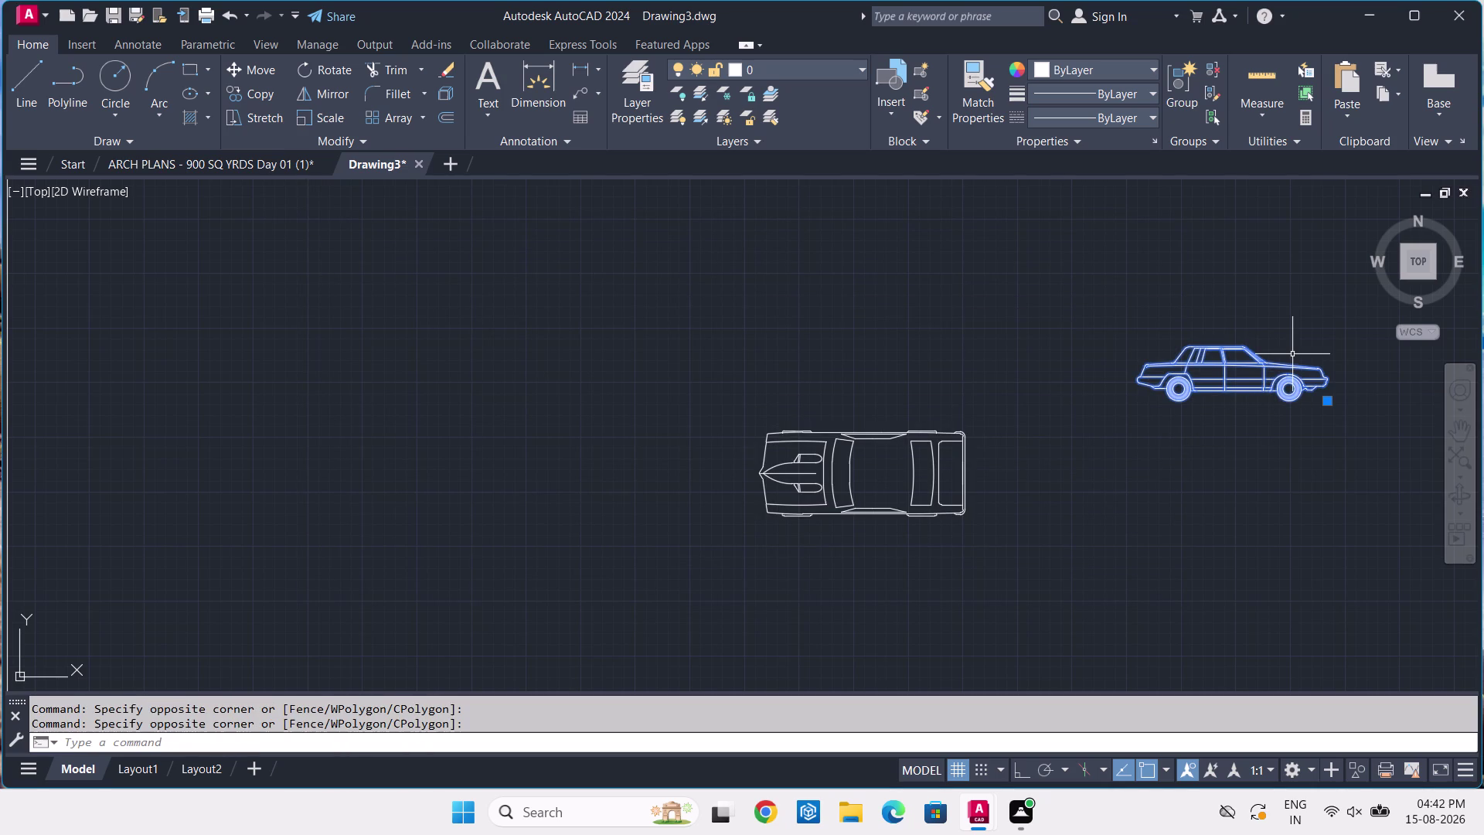
key(Delete)
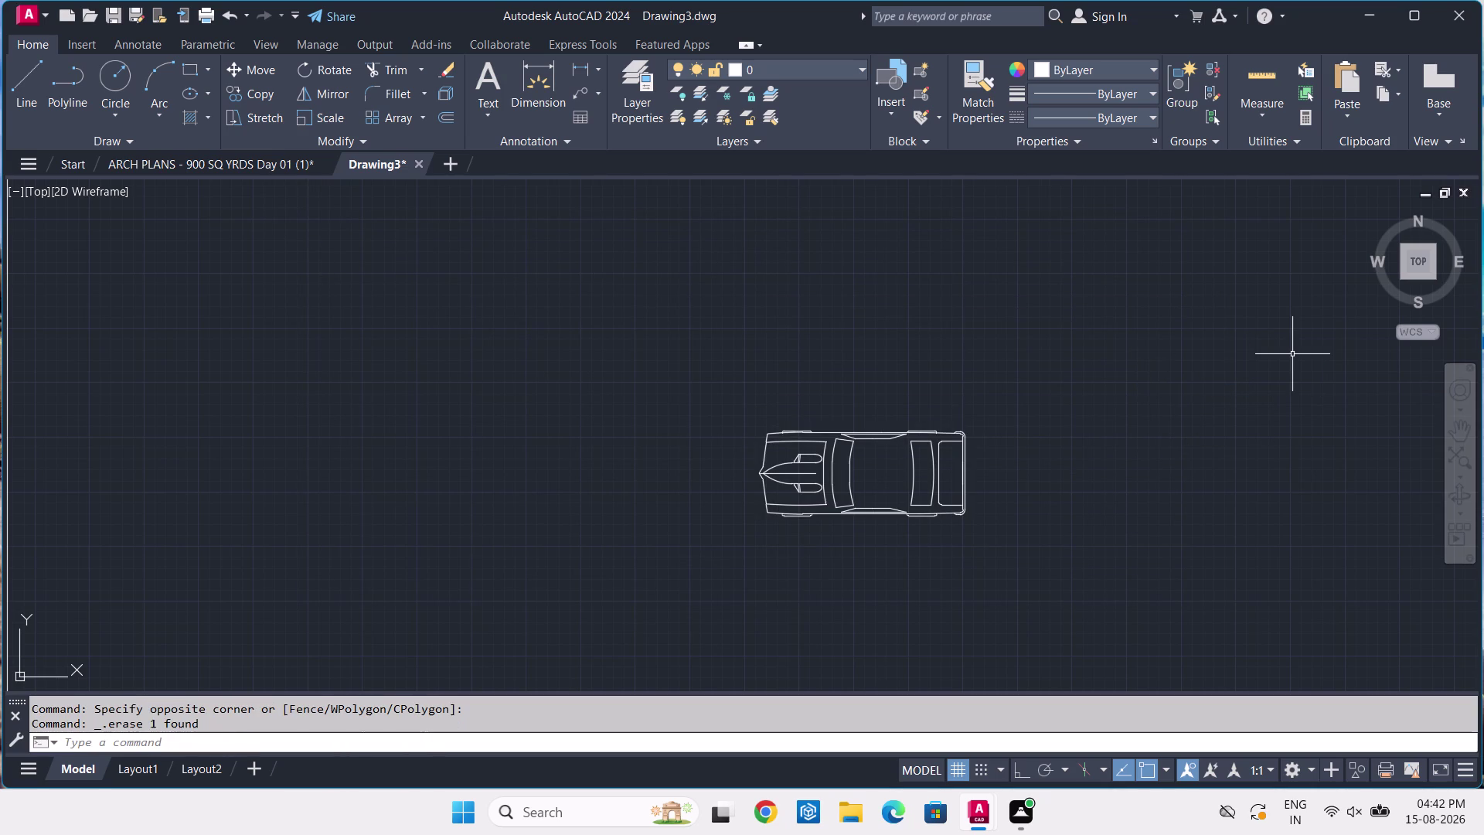
click(1054, 345)
click(805, 524)
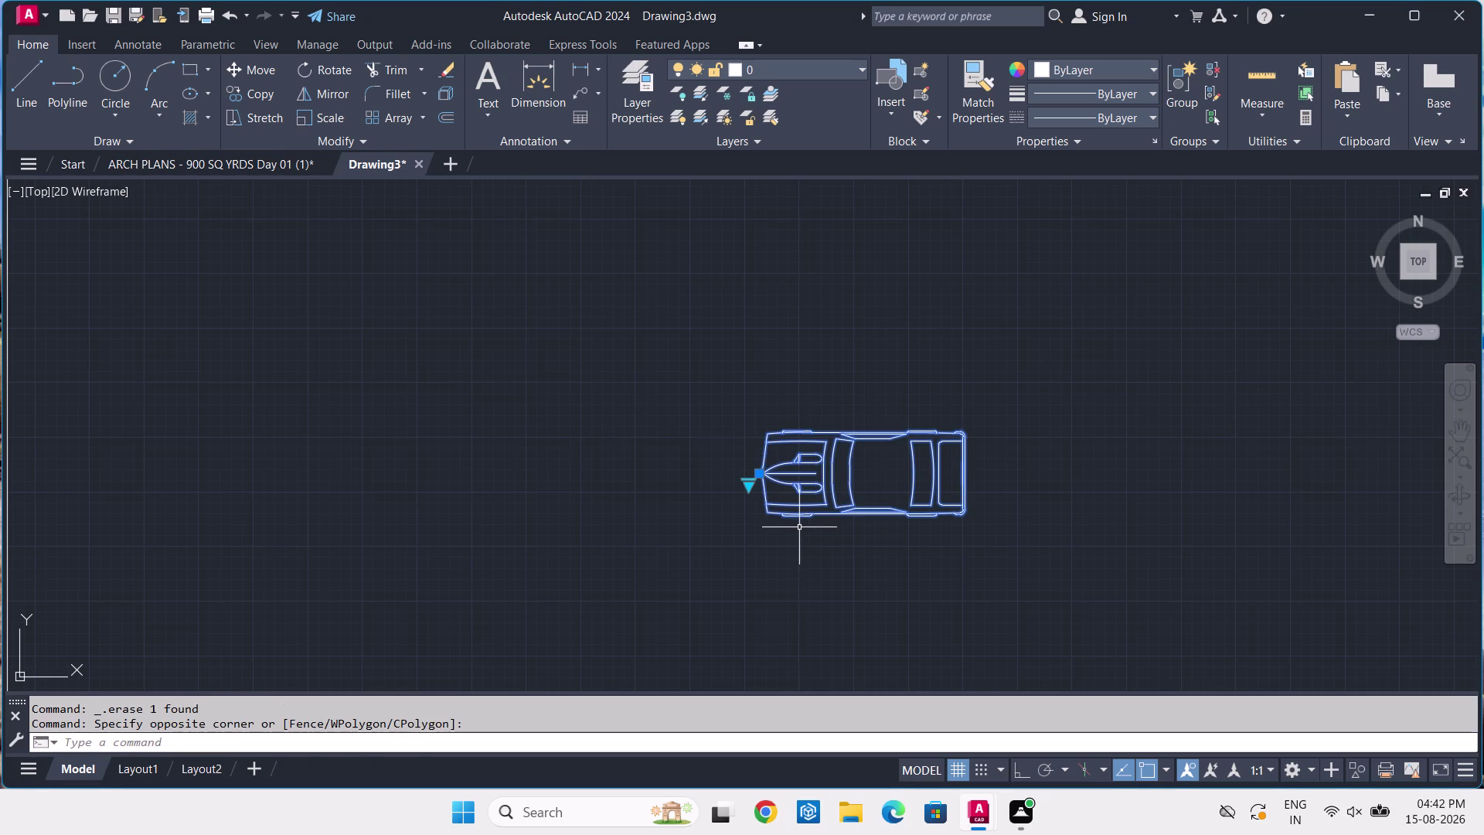
Rotate the top-view car 90° to vertical, comparing with the ARCH PLANS drawing.
key(r)
text(O)
key(space)
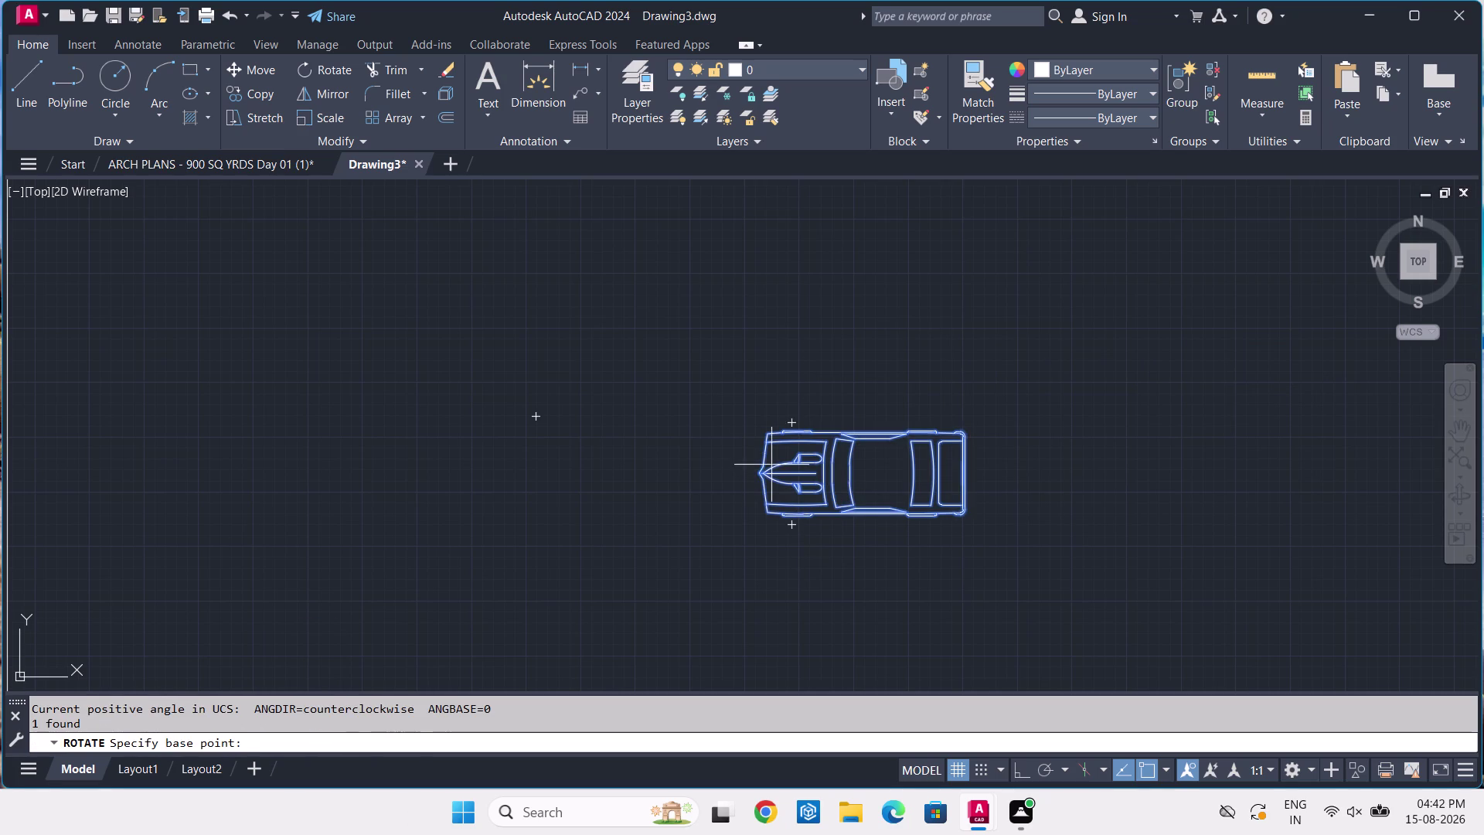
click(767, 430)
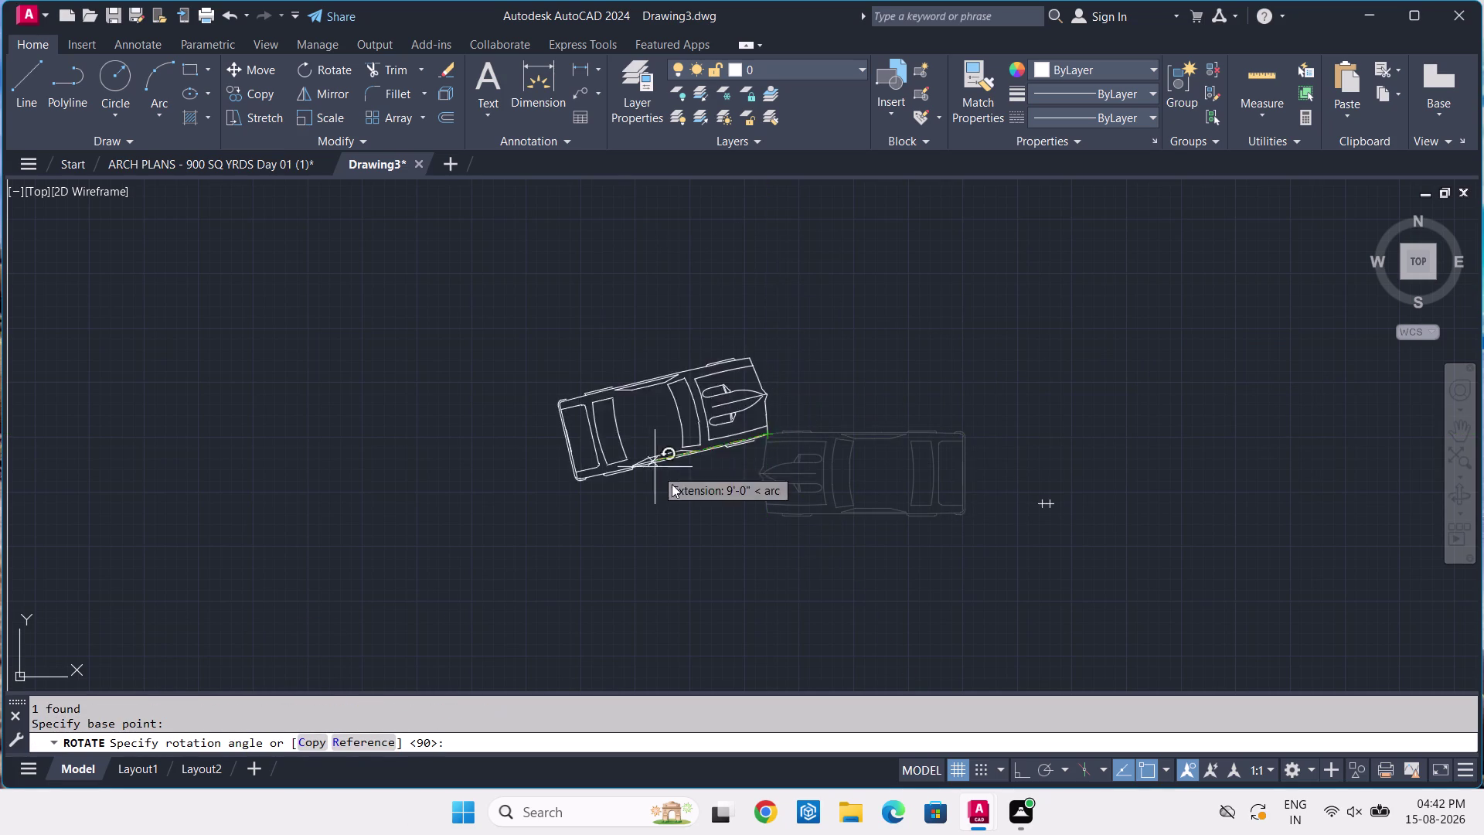
click(761, 665)
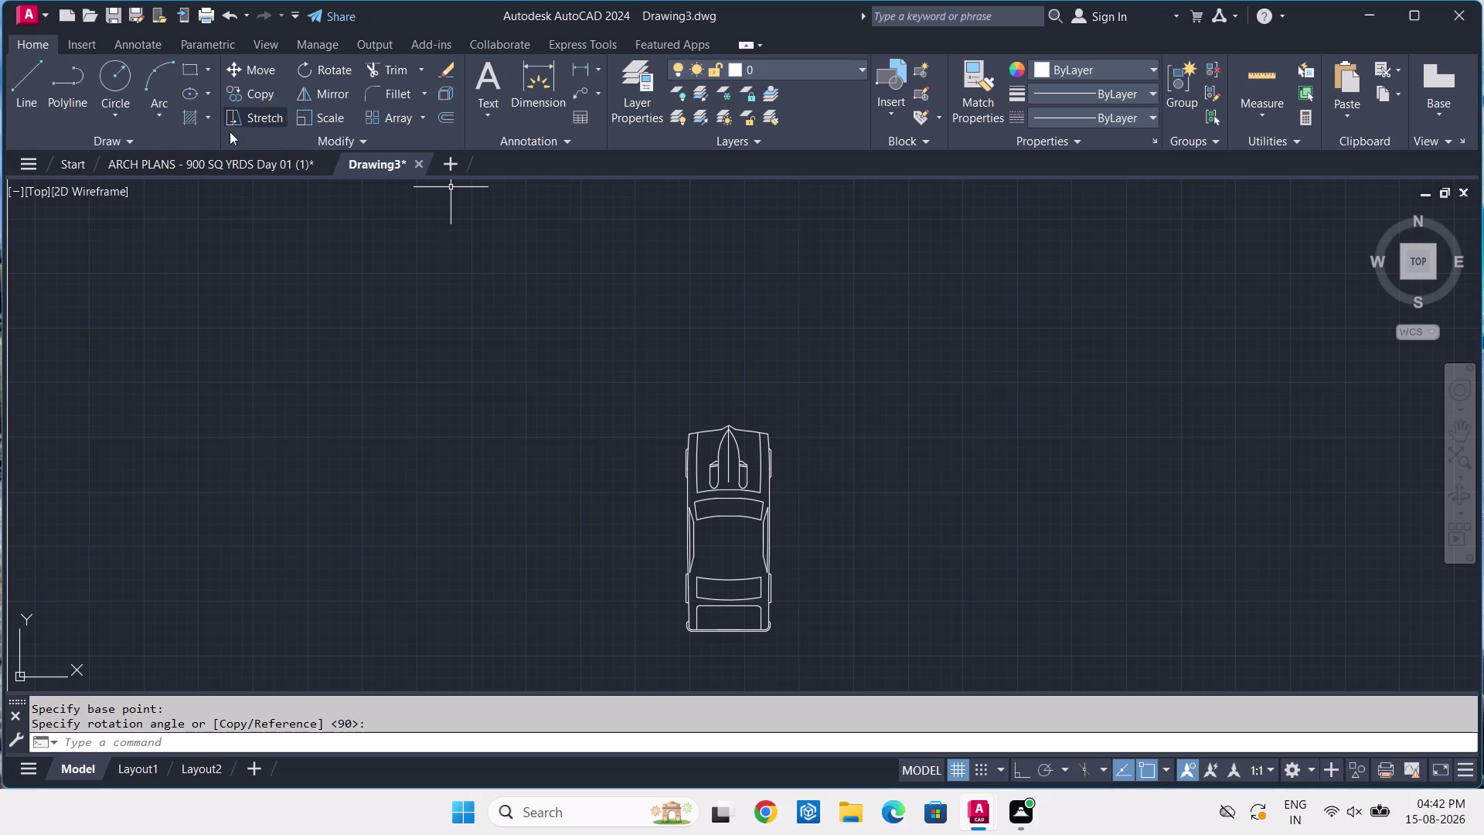
click(222, 160)
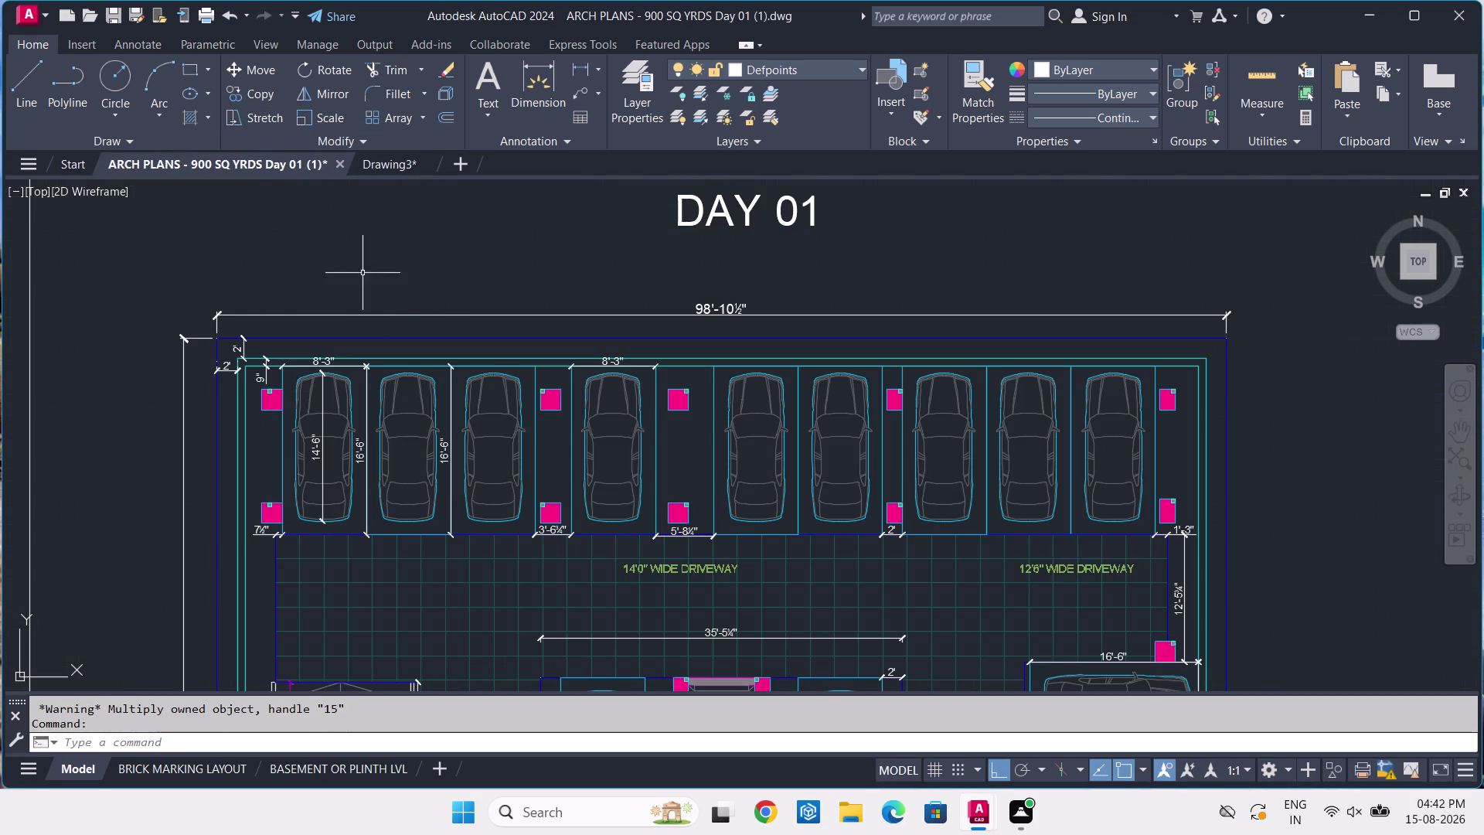
click(369, 160)
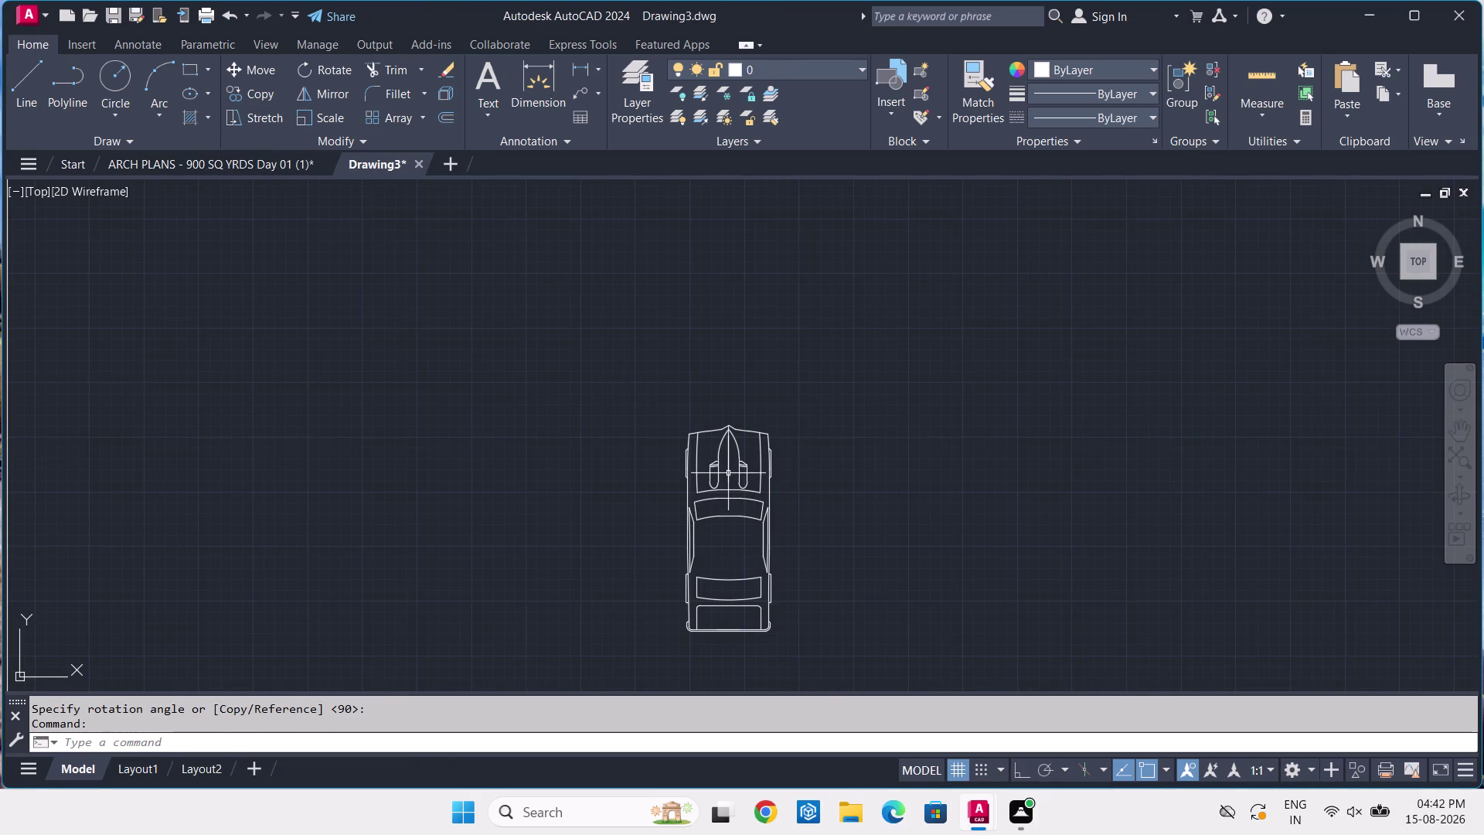
Reselect the vertical car, abandon a started resize, and reselect it after checking ARCH PLANS.
click(847, 417)
click(623, 513)
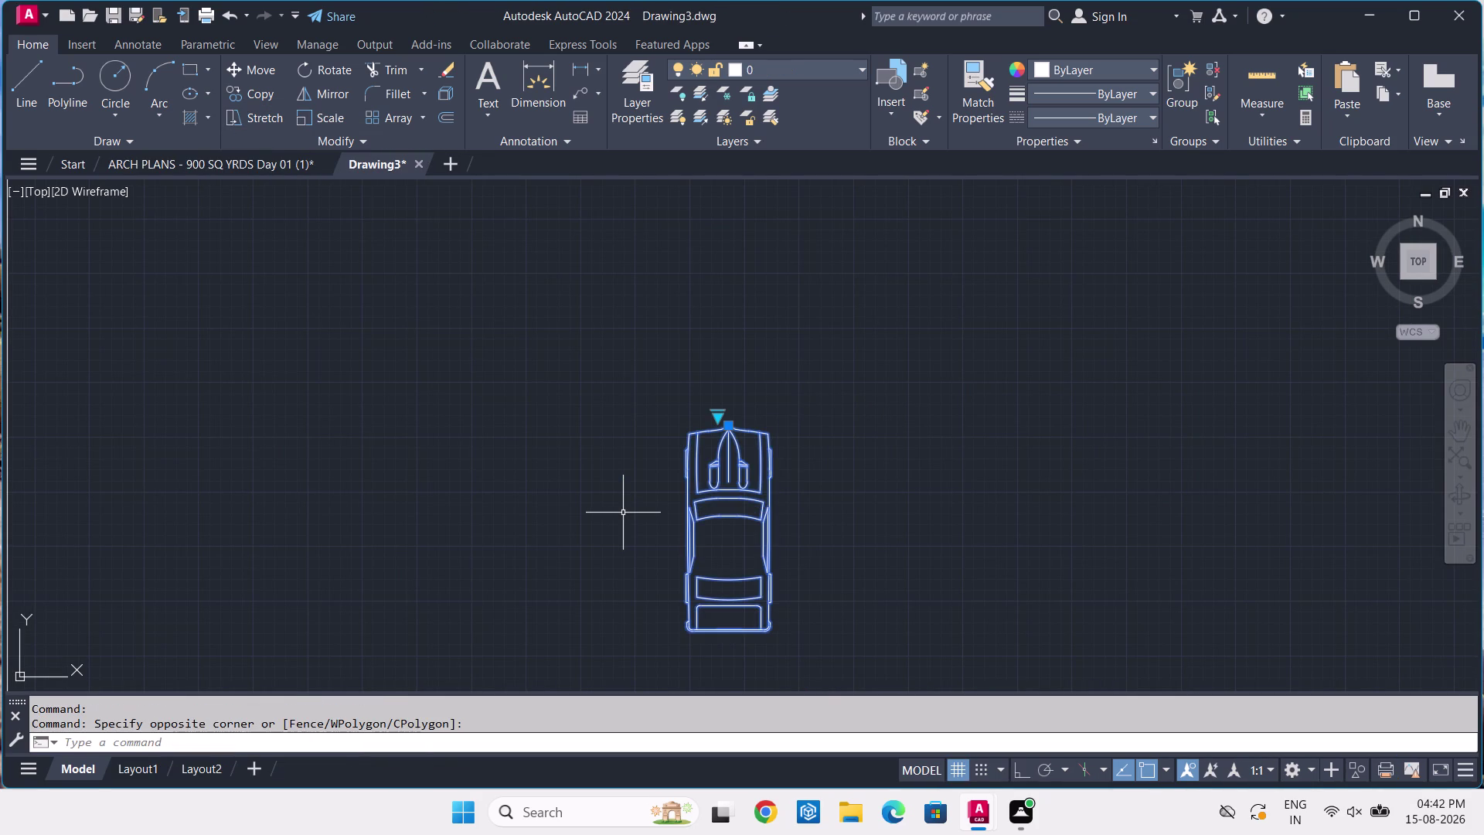
key(s)
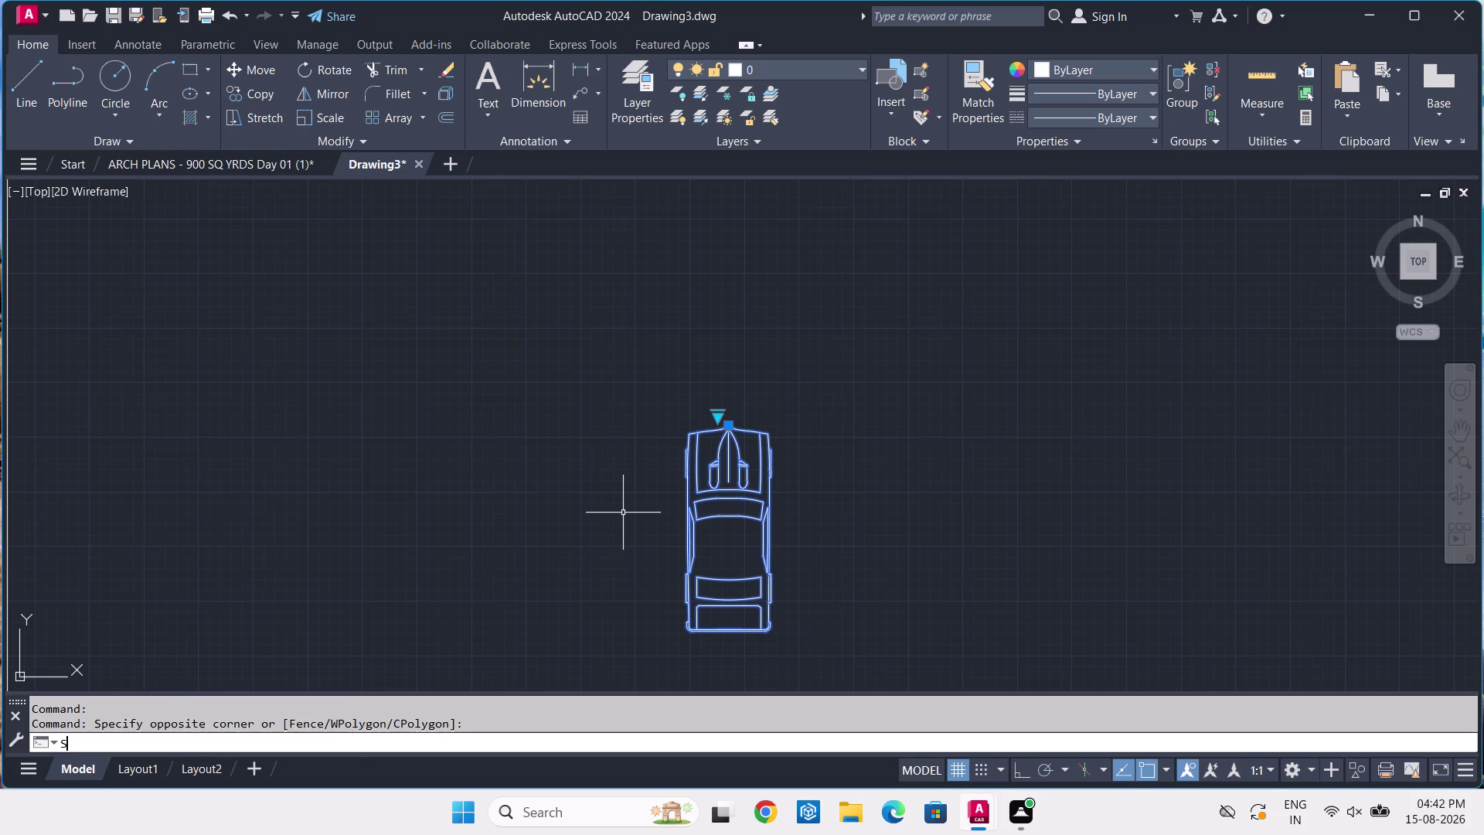
key(Escape)
click(173, 157)
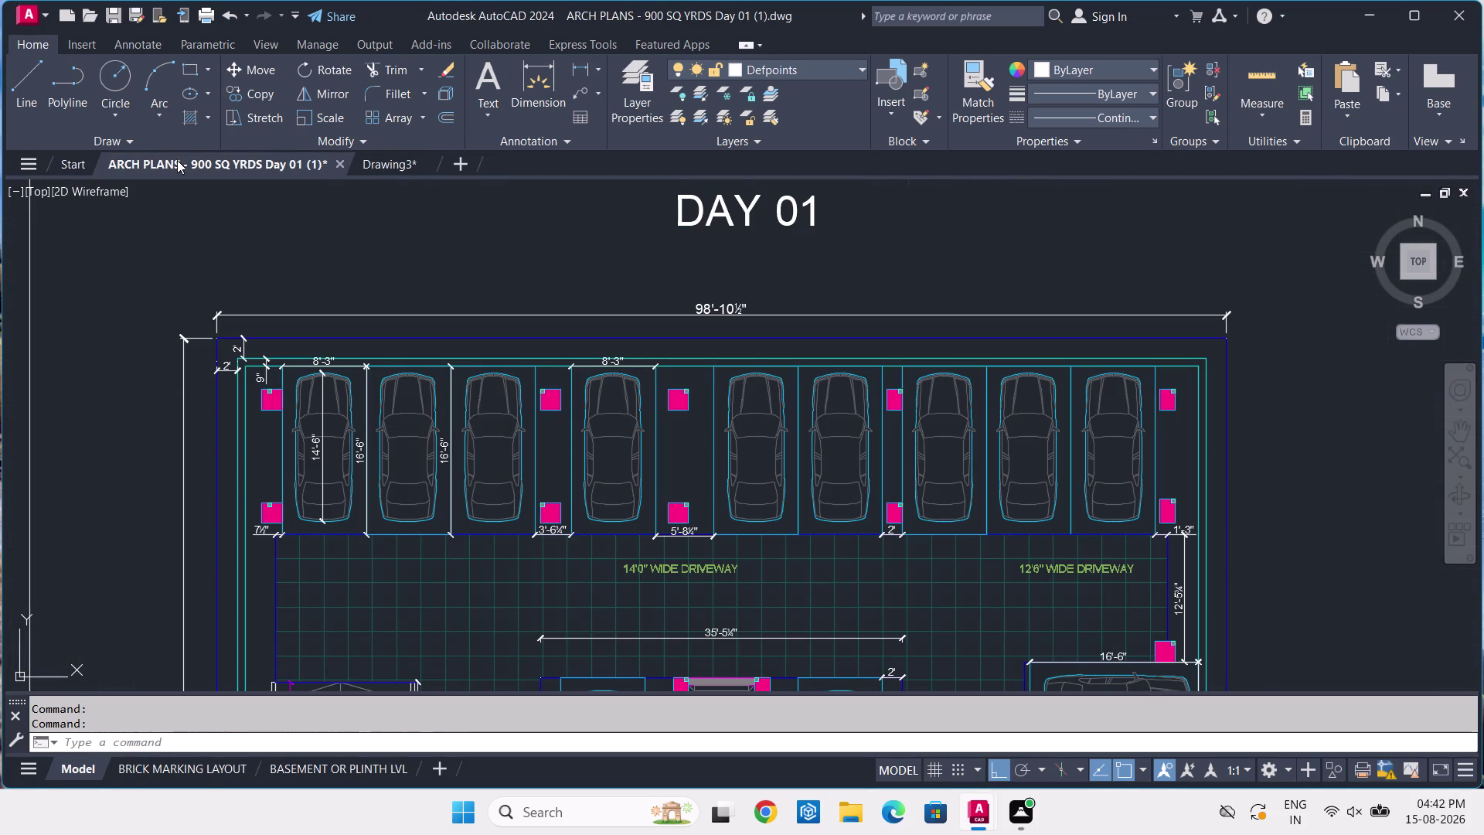
click(395, 160)
click(808, 394)
click(650, 450)
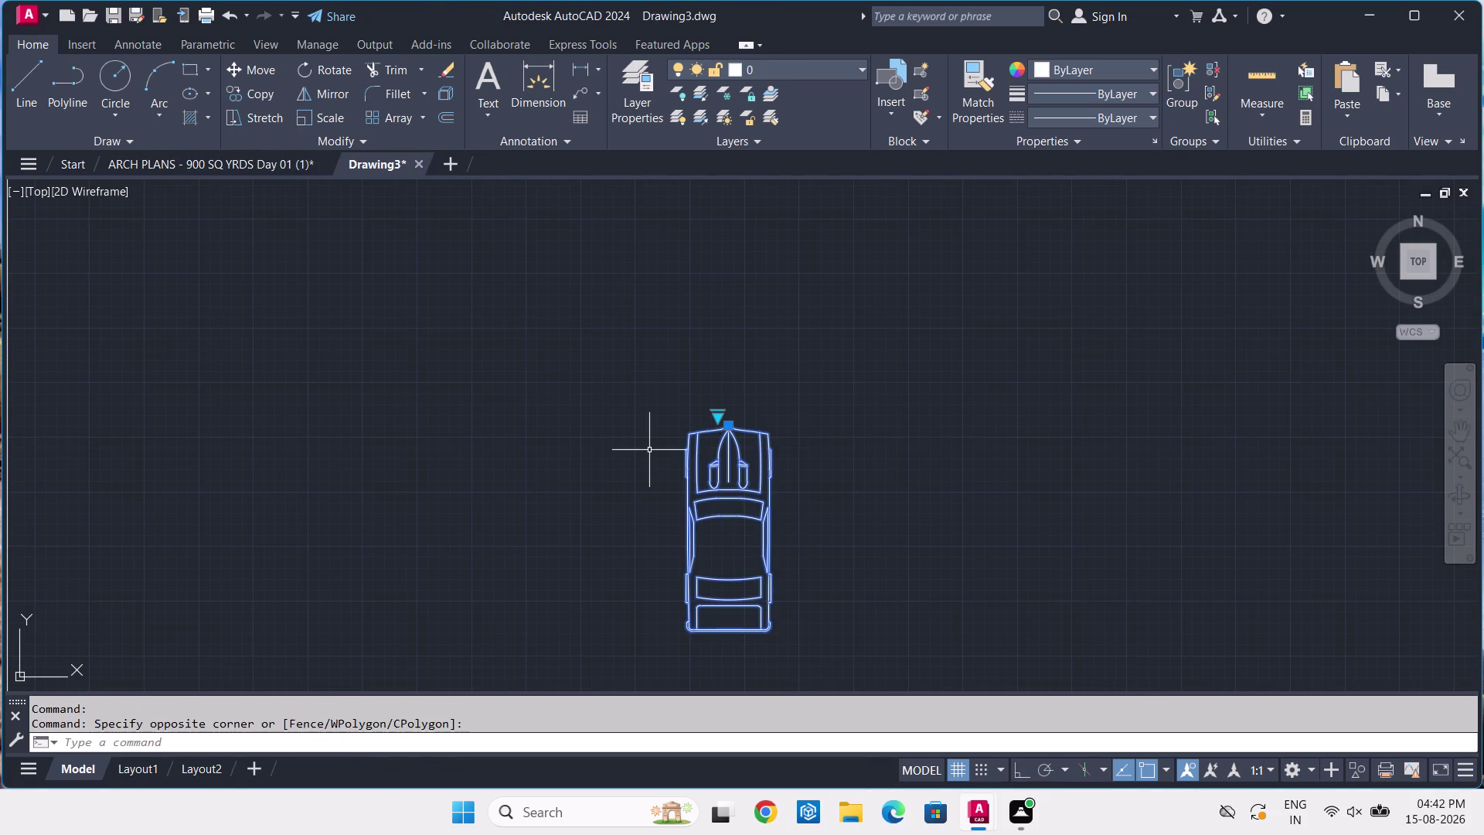
Start scaling the upright car from its nose, using its nose-to-tail length as reference.
text(SC)
key(space)
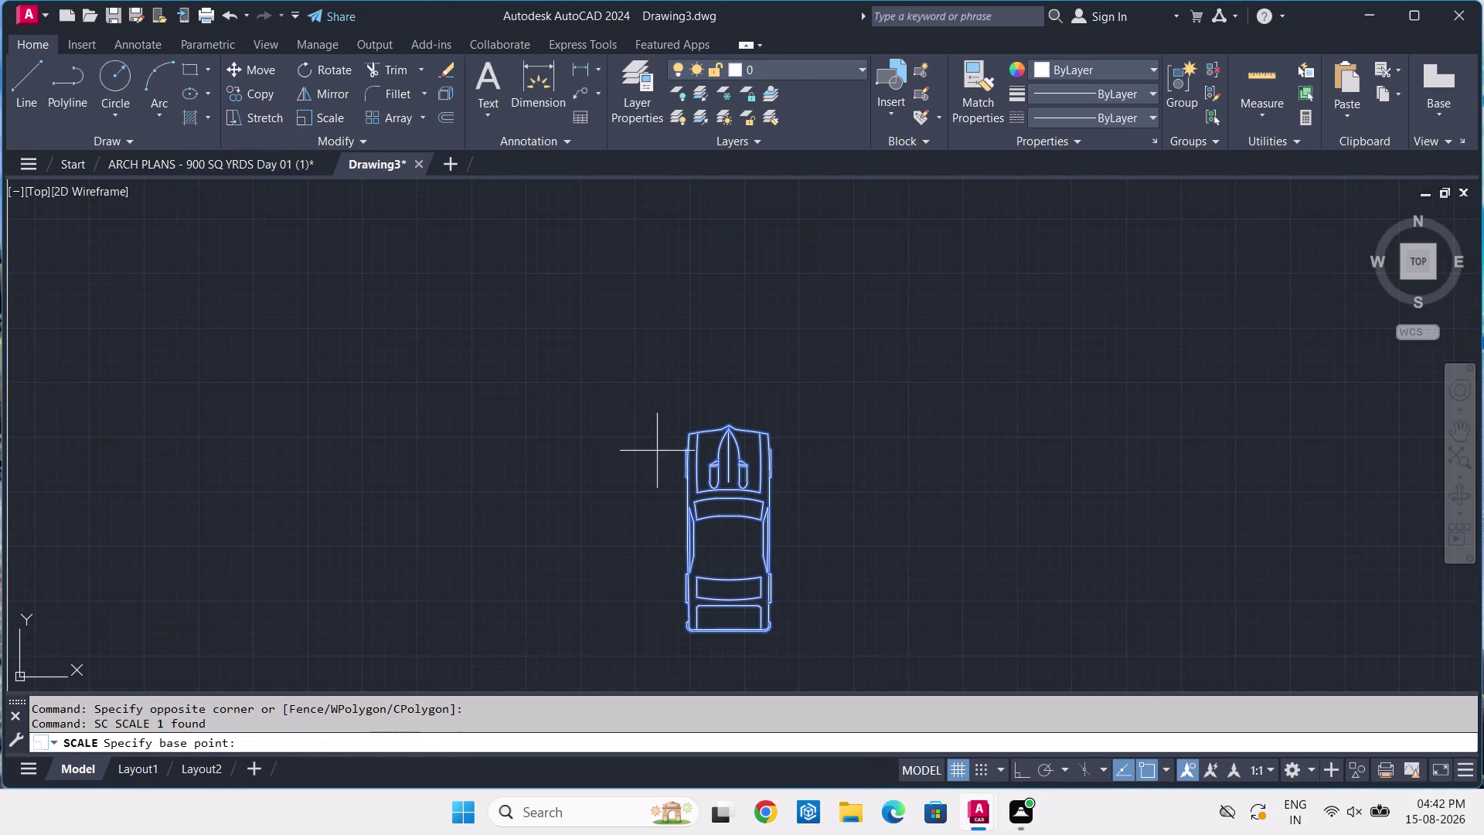
click(729, 423)
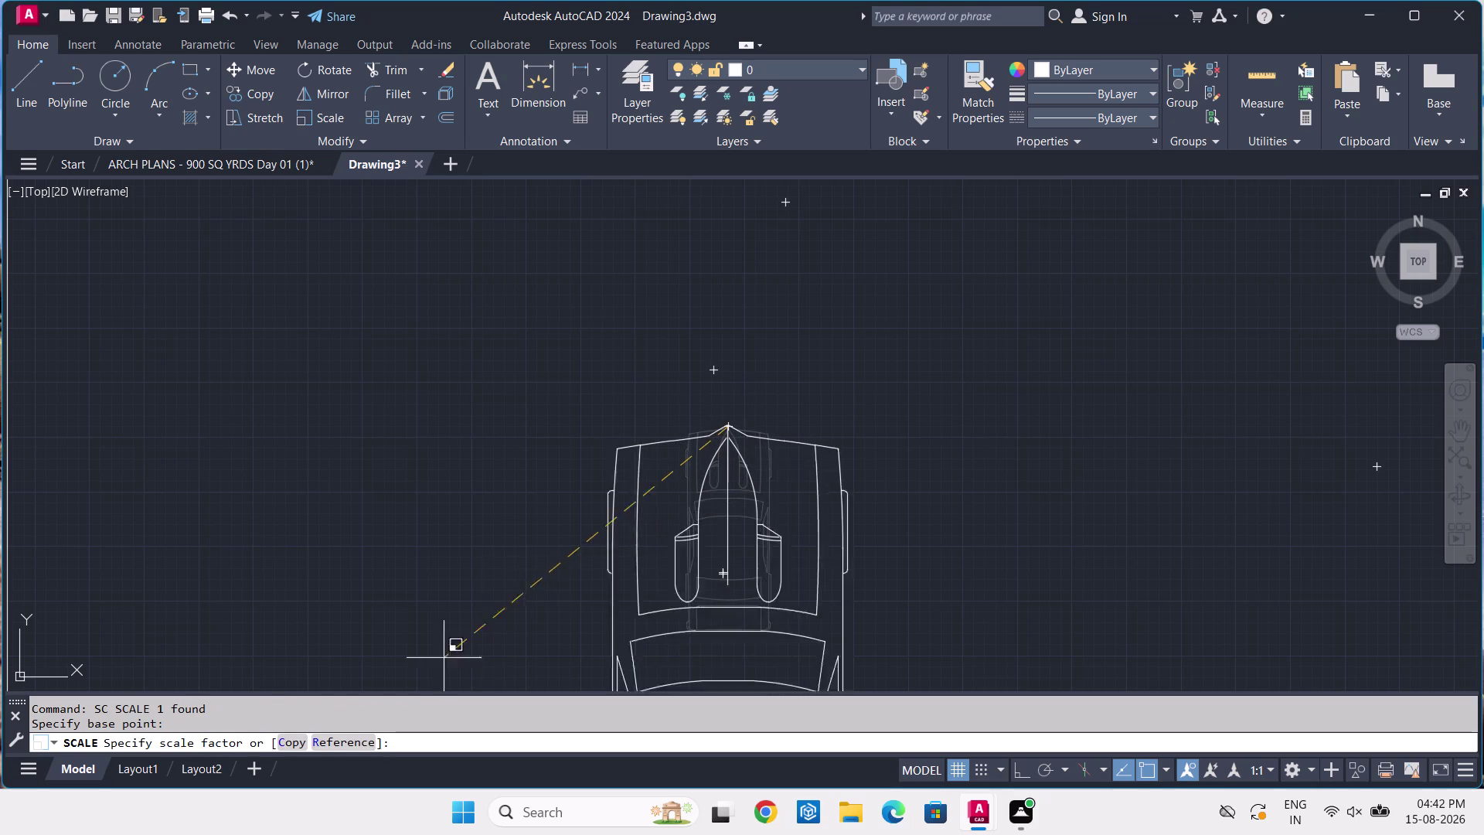
click(332, 736)
click(727, 424)
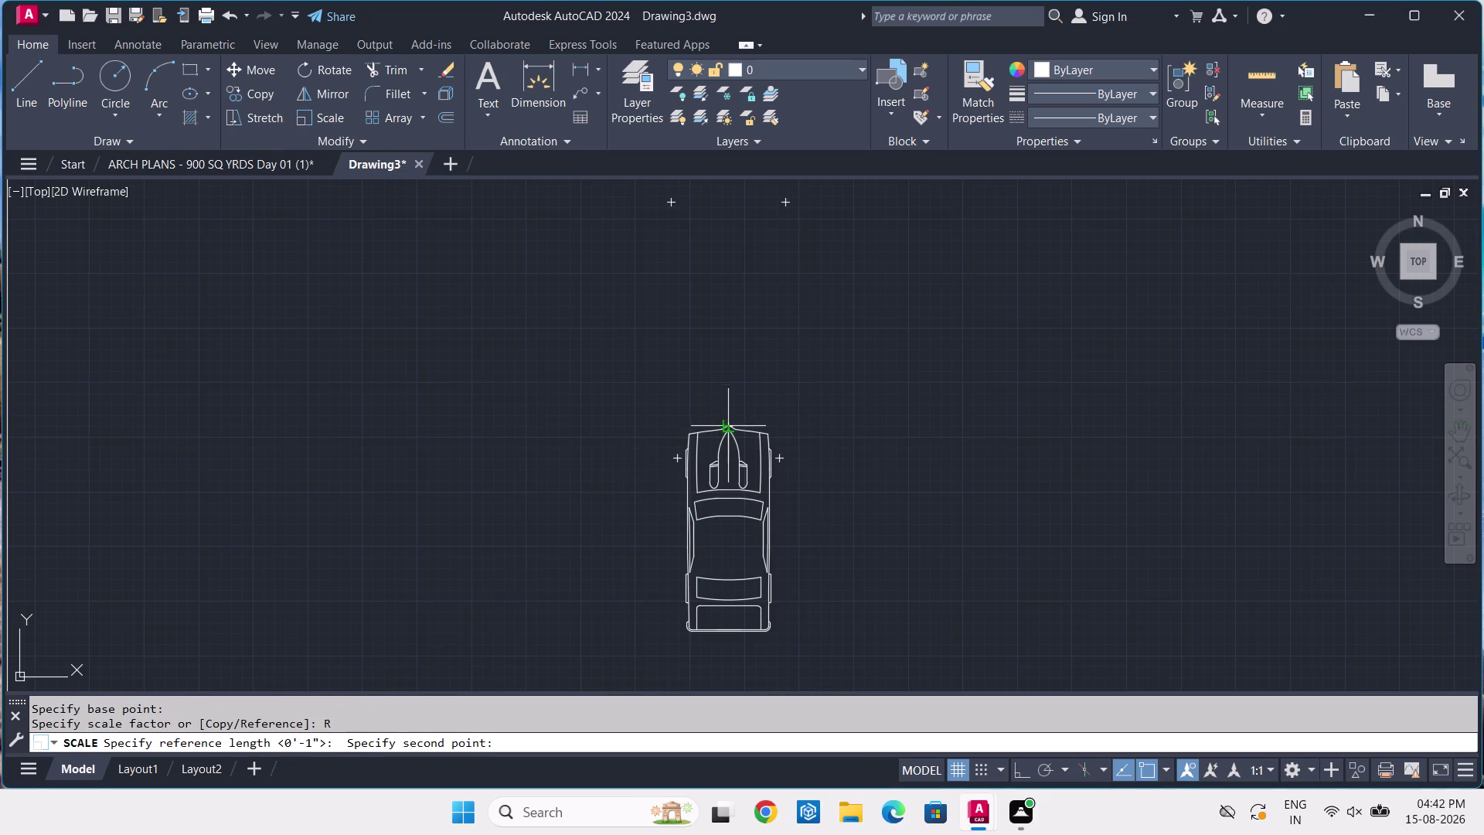
click(727, 637)
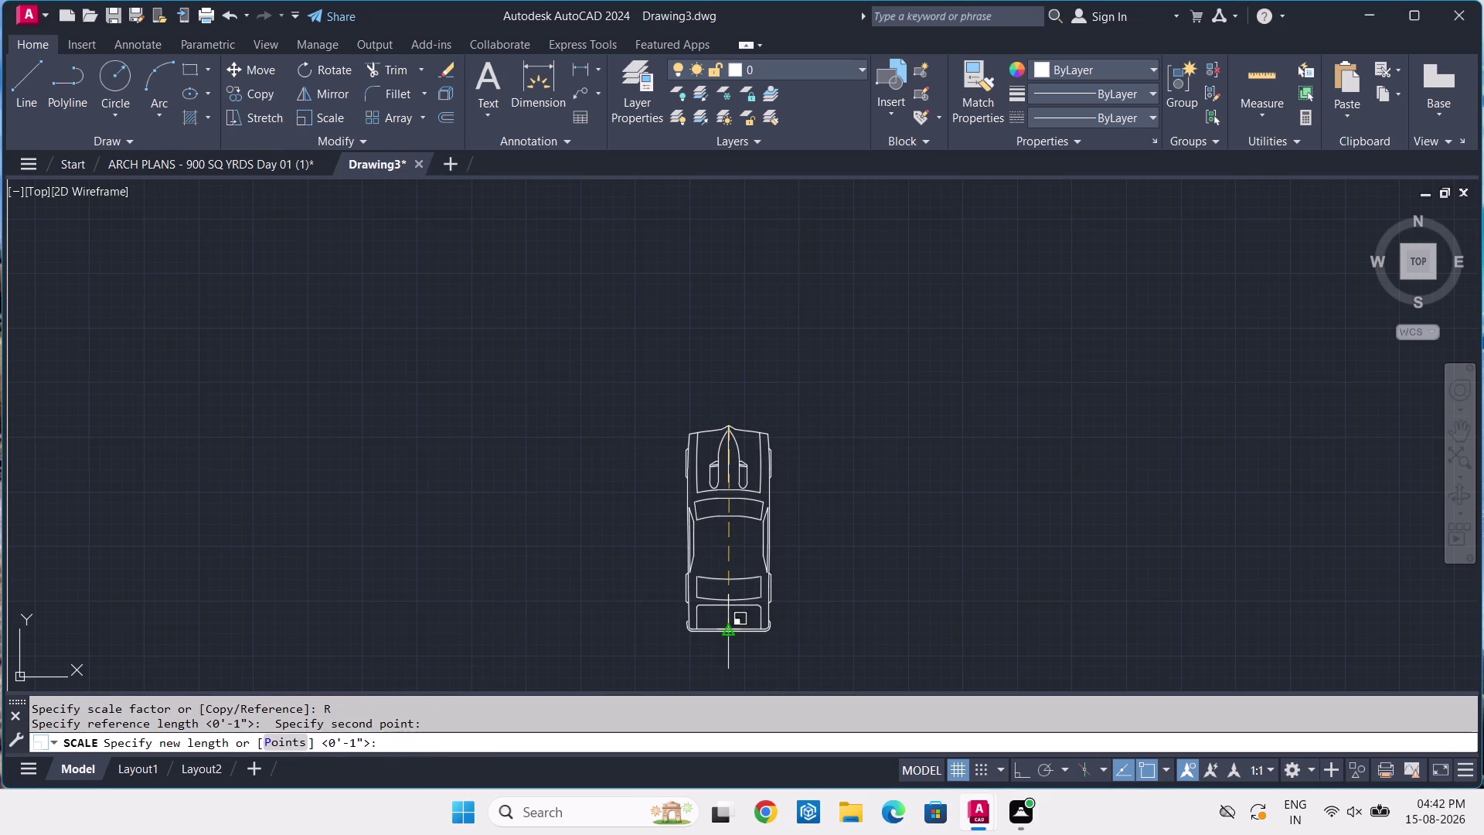
middle_drag(740, 652, 727, 538)
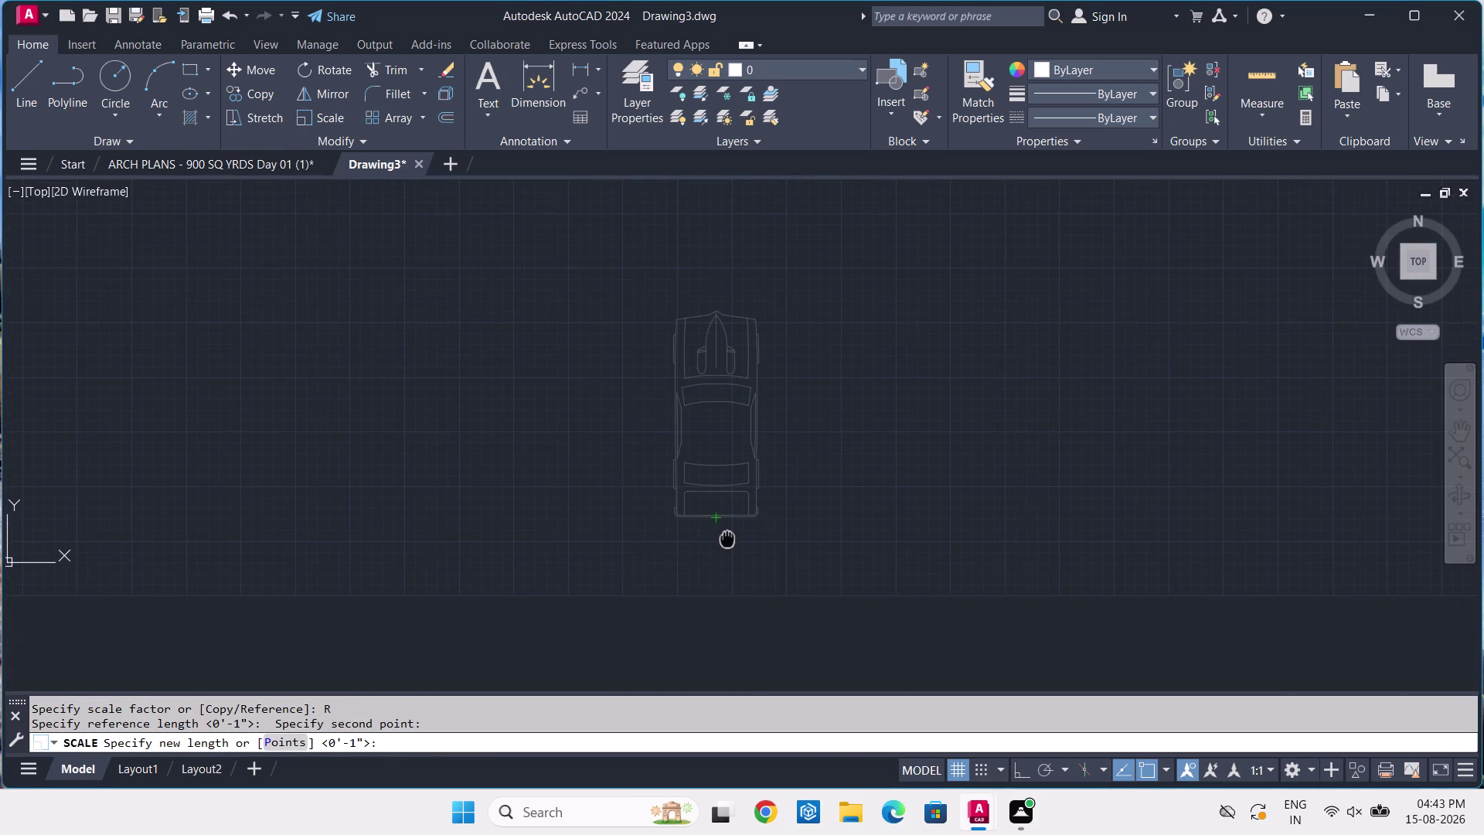